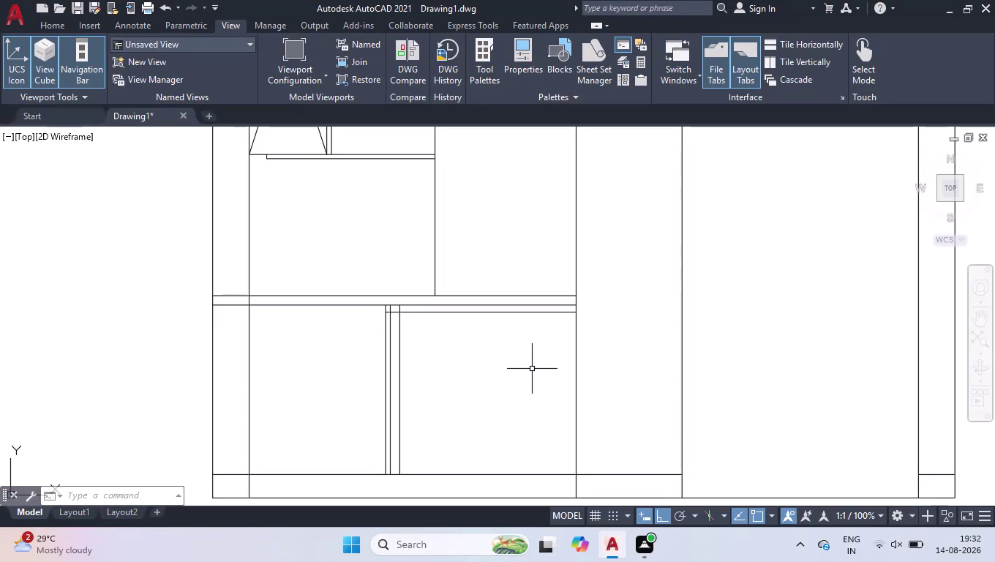
Draw a horizontal line from midway between the compartment's top and bottom edges to its right side.
key(l)
key(Return)
text(m2)
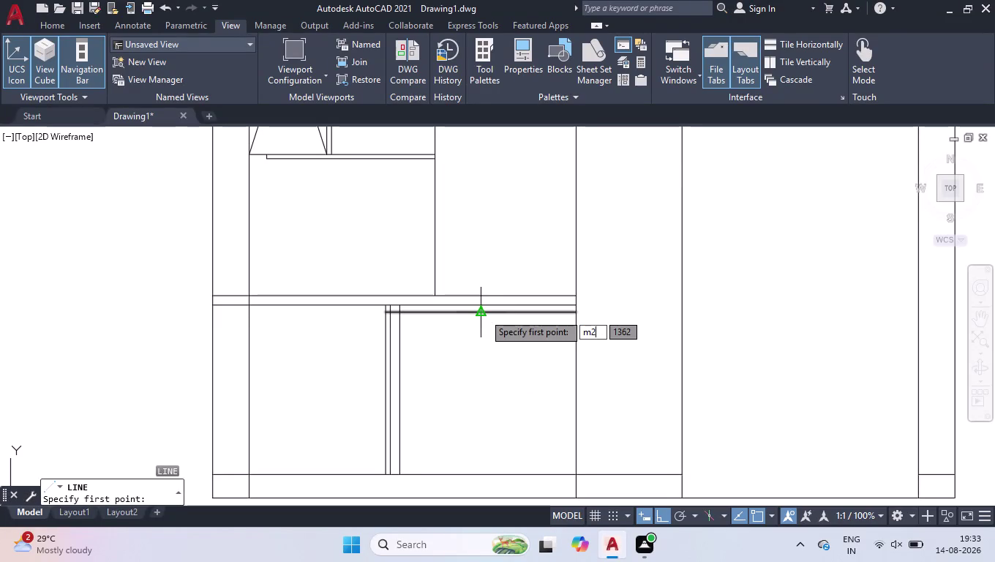
text(p)
key(Return)
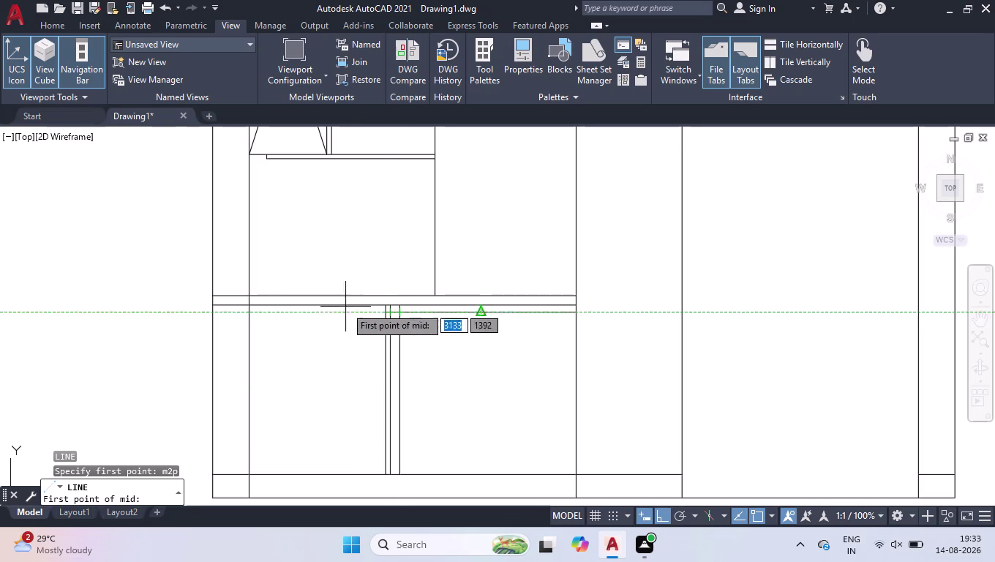
click(398, 305)
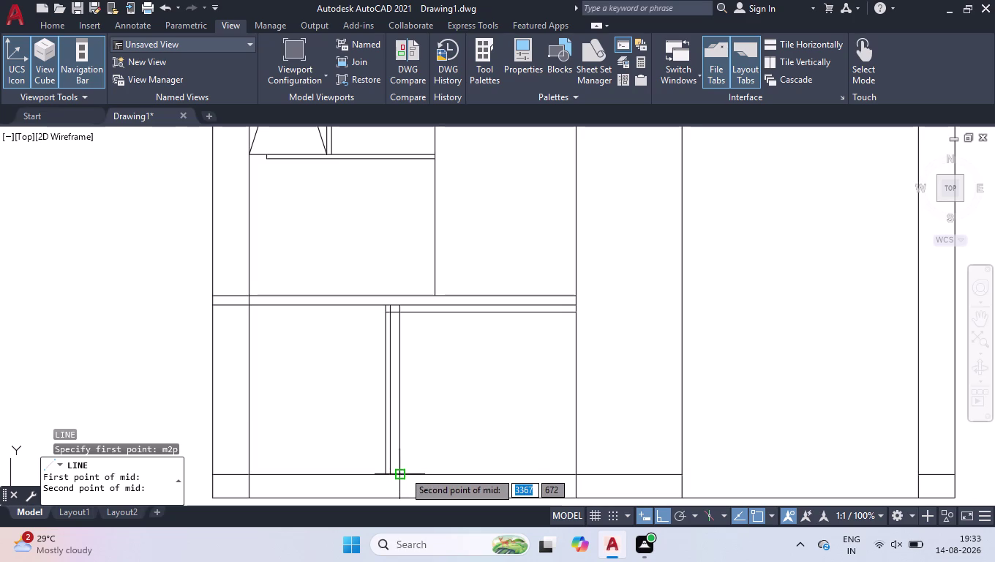
click(399, 470)
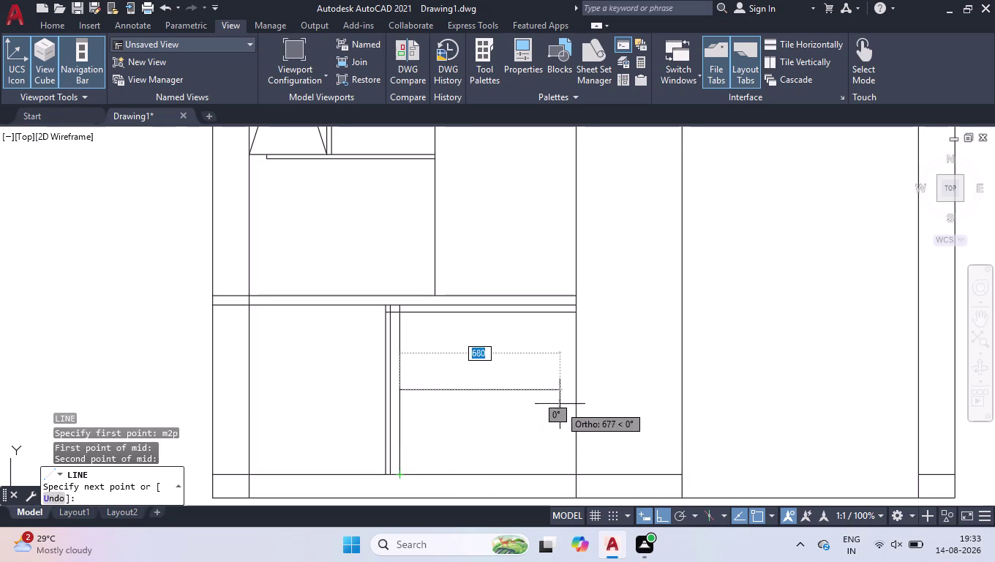
click(575, 388)
key(space)
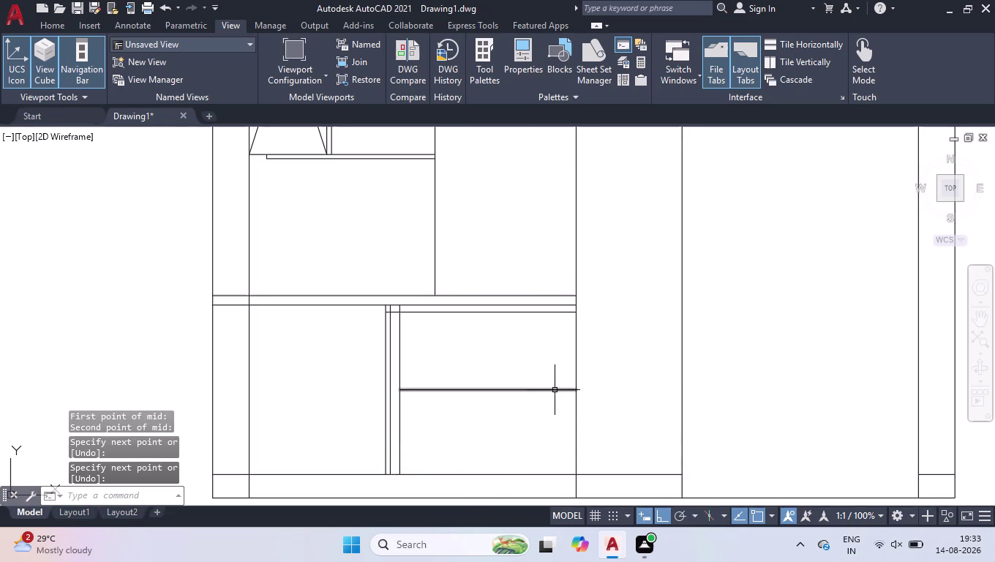
Offset the new shelf line 30 units downward.
text(off)
key(Return)
text(3)
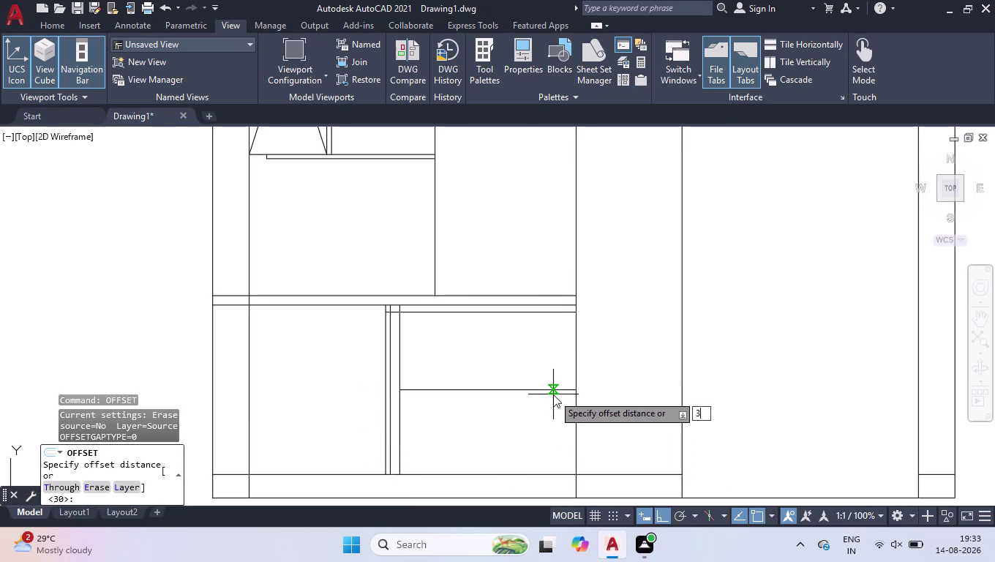
text(0)
key(Return)
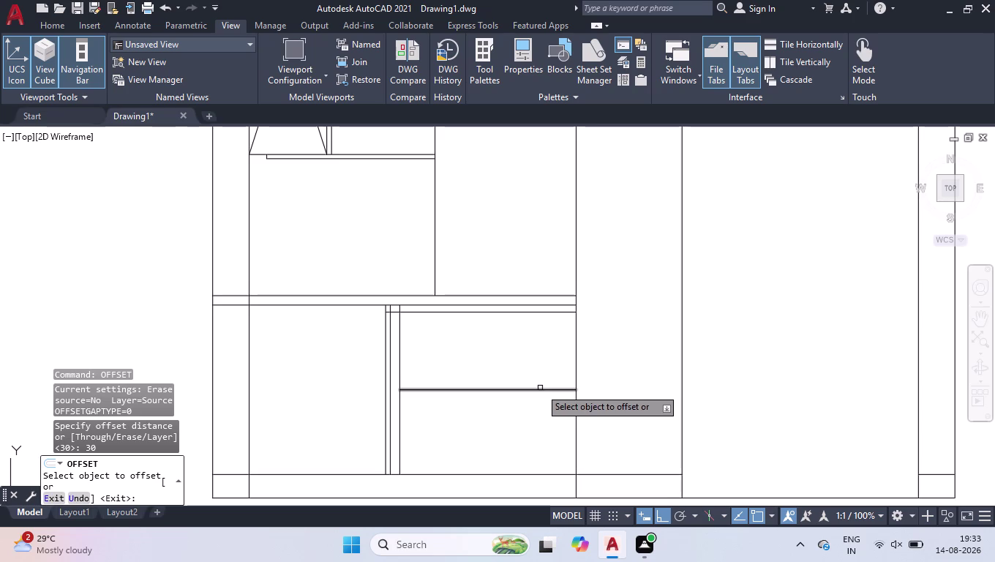
click(539, 388)
click(531, 414)
key(space)
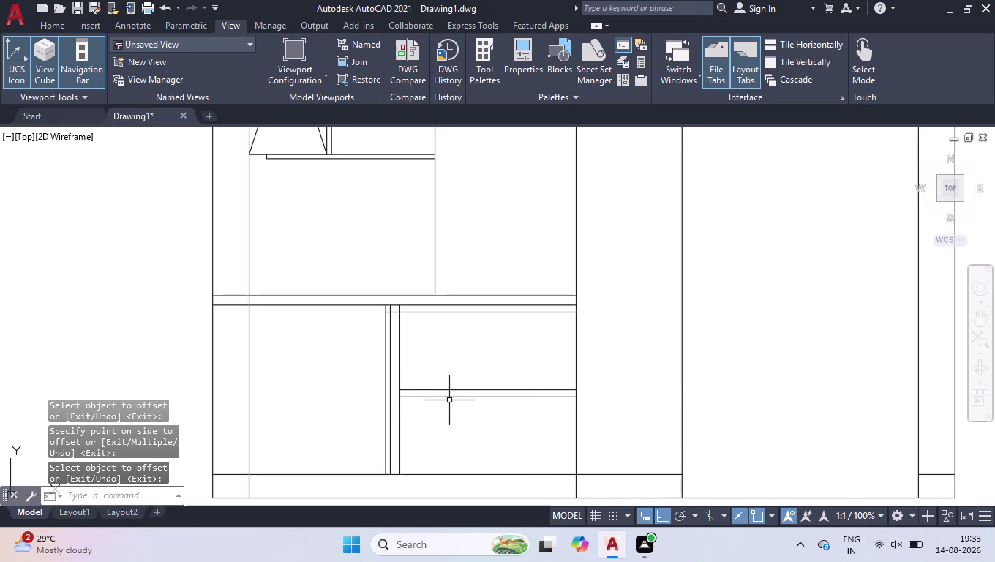
text(ex)
key(Return)
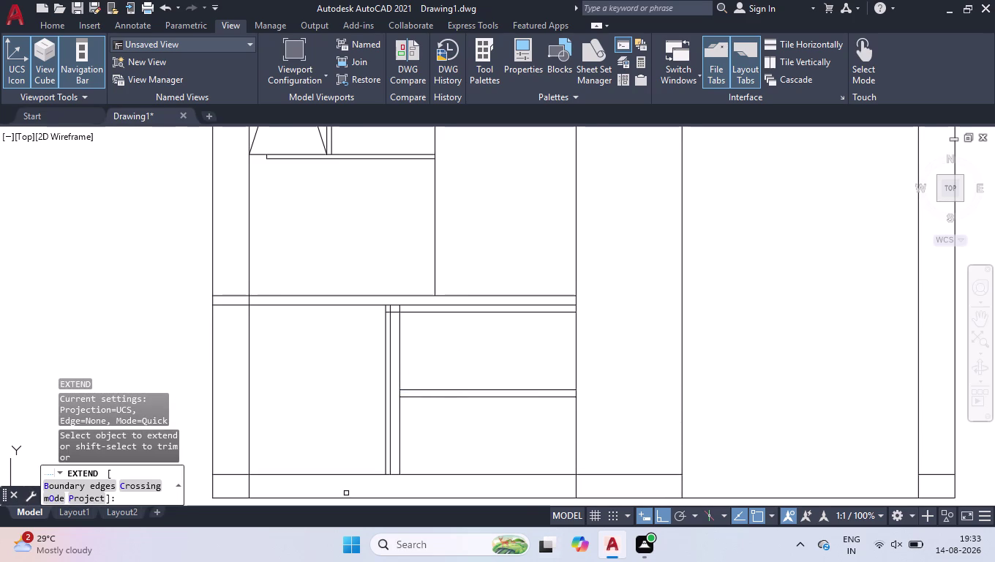
Extend both shelf-band lines to the frame using a fence.
scroll(up, 3)
click(400, 353)
click(382, 414)
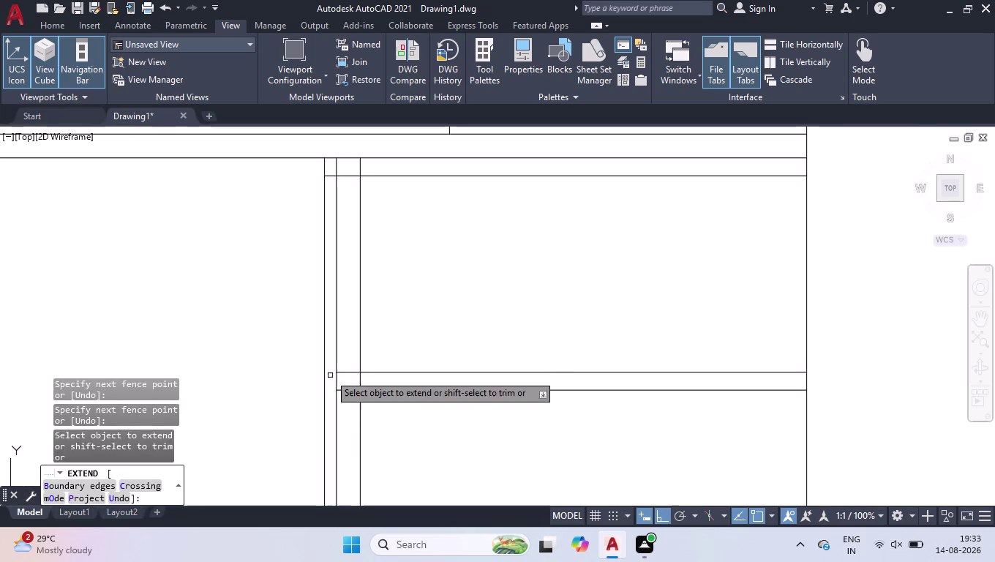
click(348, 352)
click(343, 399)
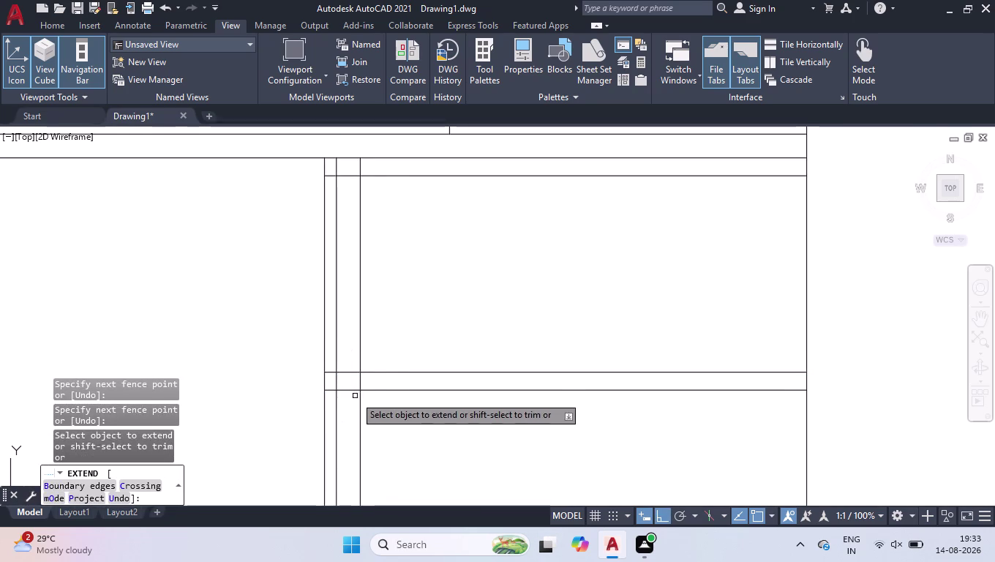
key(space)
Trim the vertical pieces above the frame top and inside the shelf band.
scroll(down, 3)
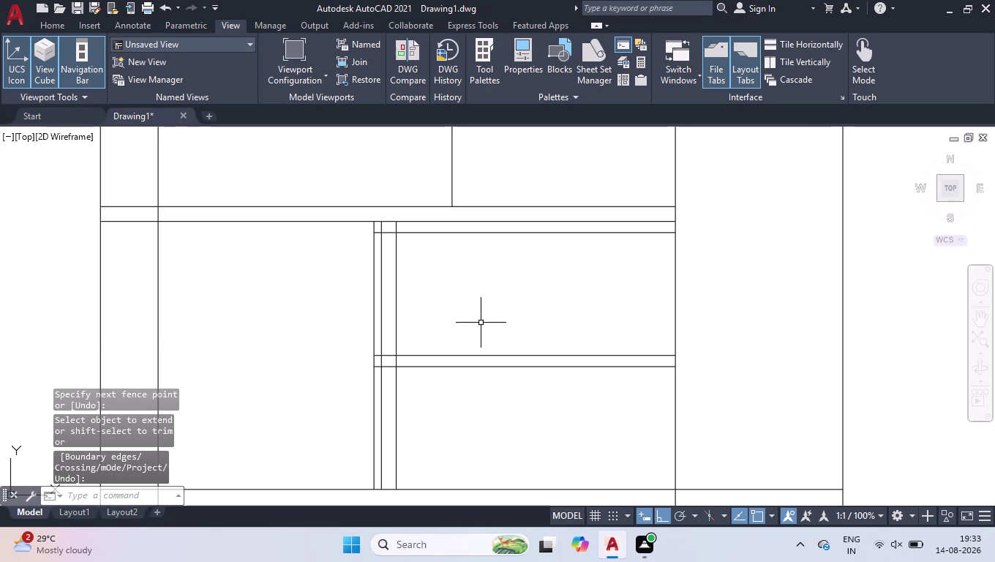
scroll(down, 3)
scroll(up, 3)
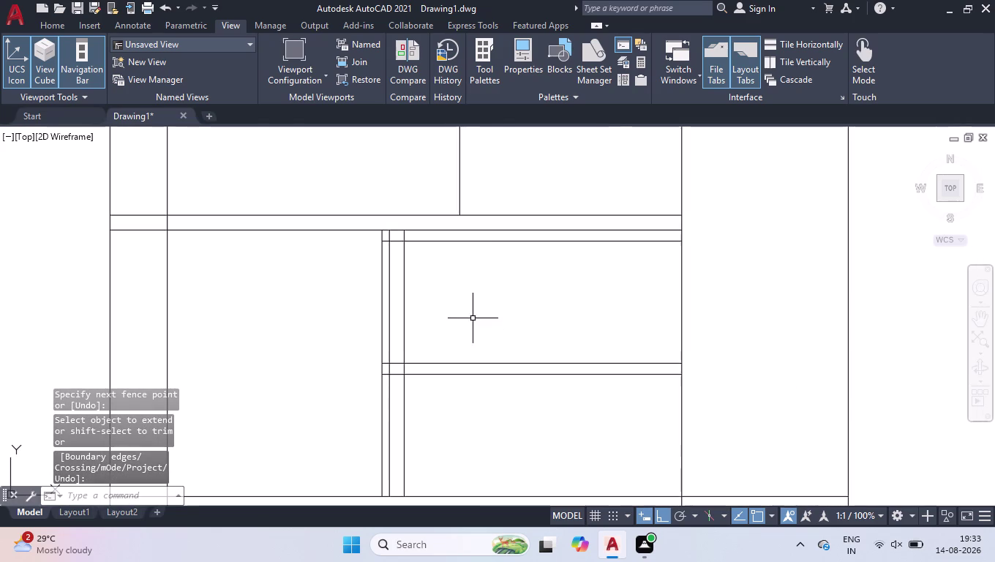
scroll(up, 3)
text(tr)
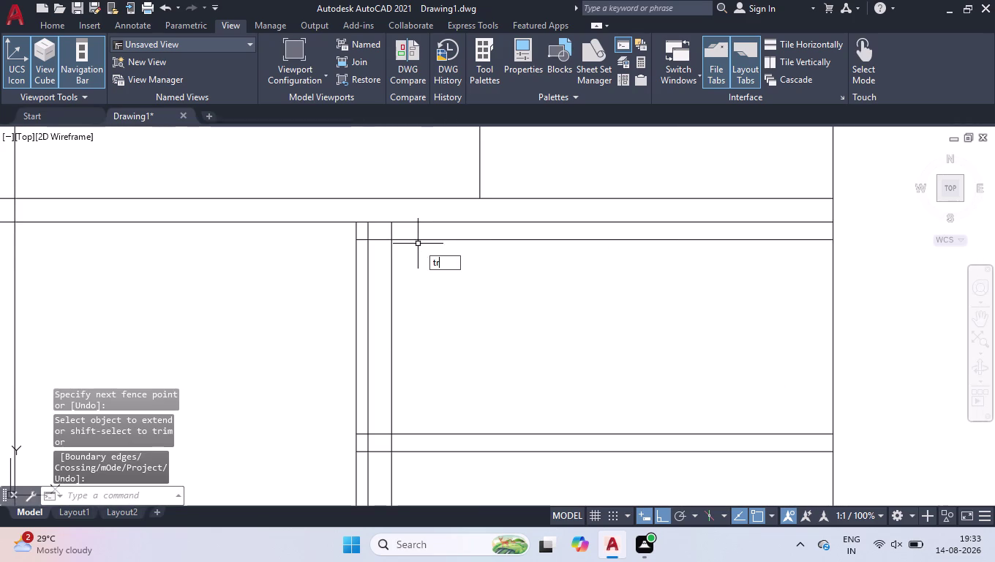
key(Return)
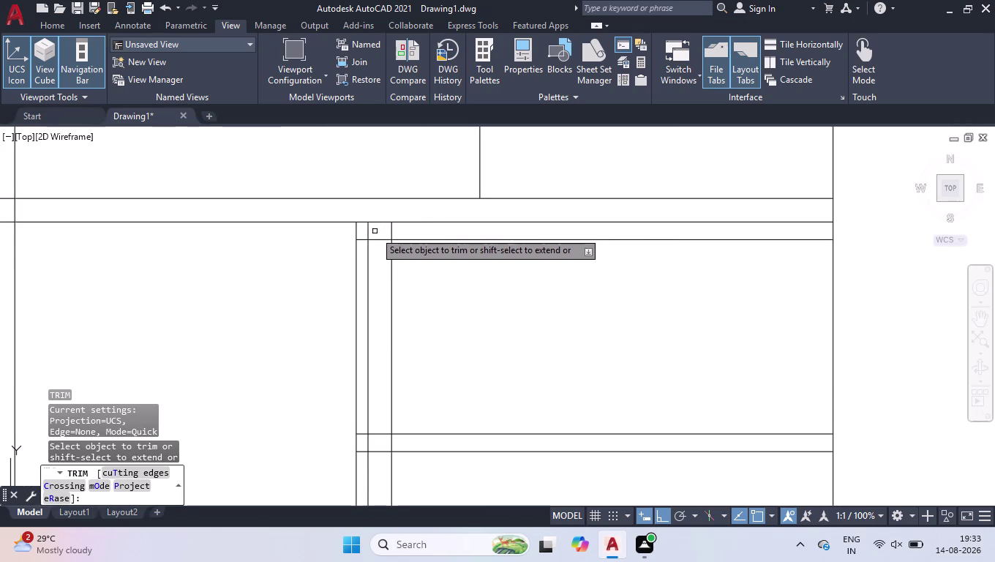
click(364, 229)
click(398, 230)
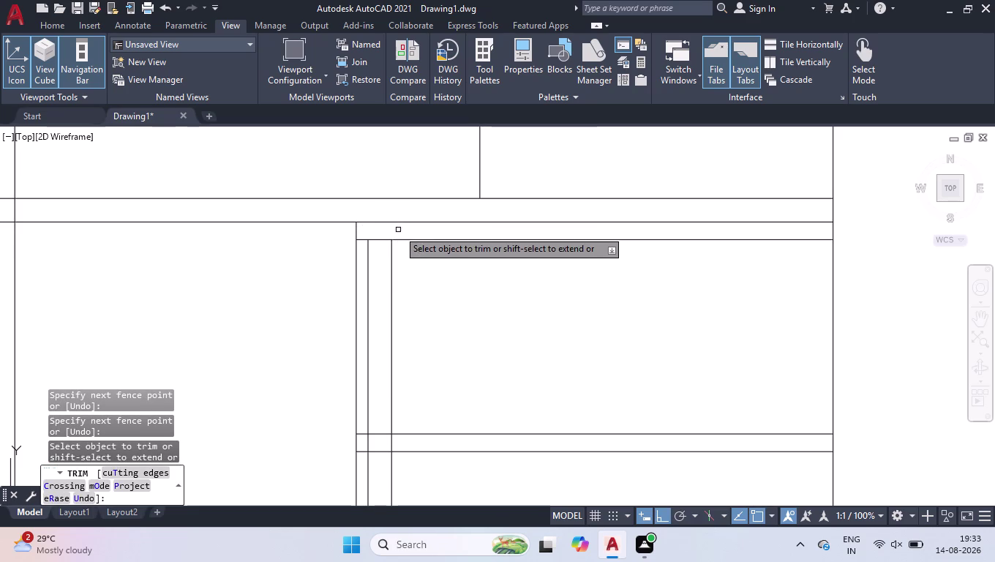
click(365, 444)
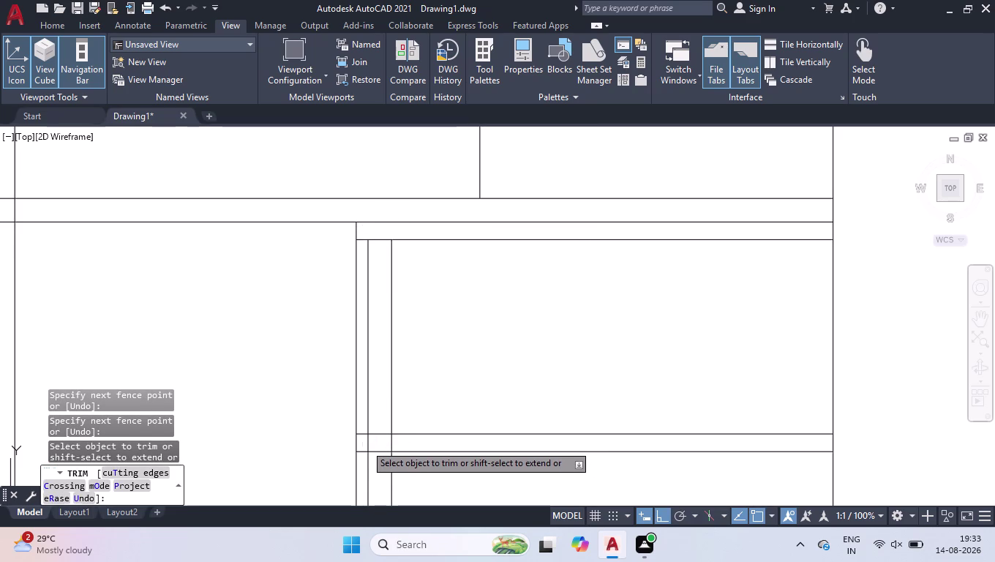
click(376, 444)
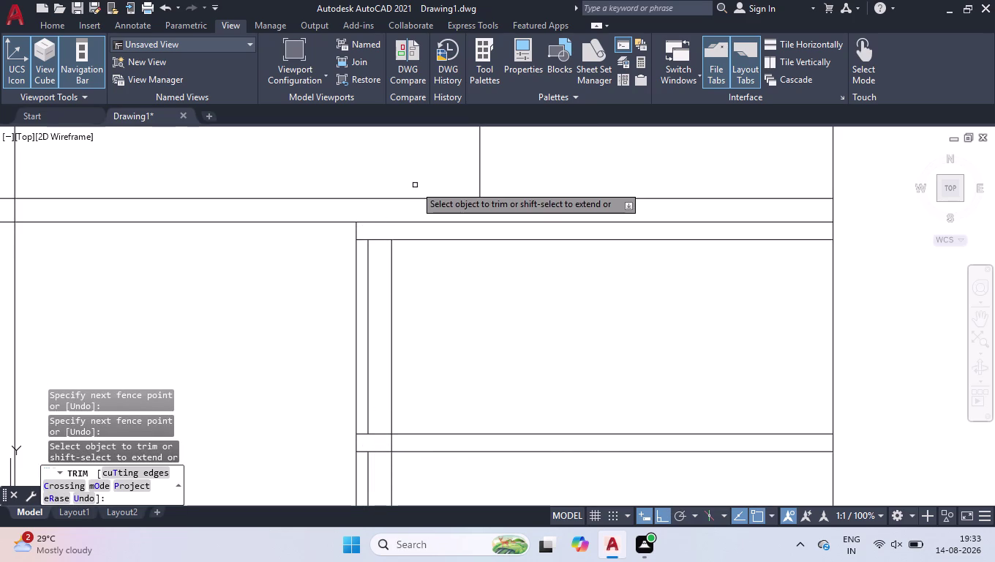
Trim the remaining short vertical pieces around the shelf band.
click(383, 423)
click(381, 469)
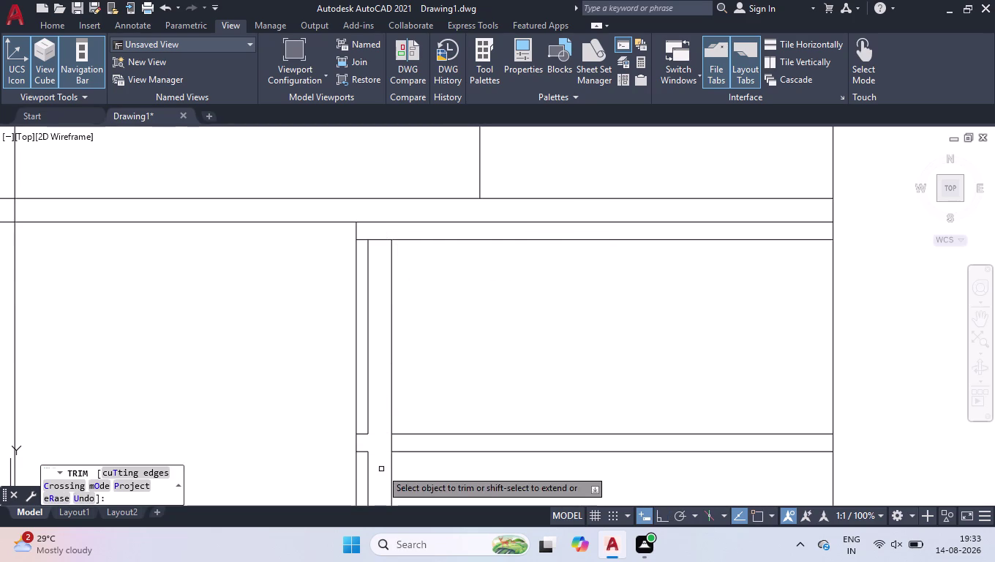
scroll(up, 3)
click(366, 421)
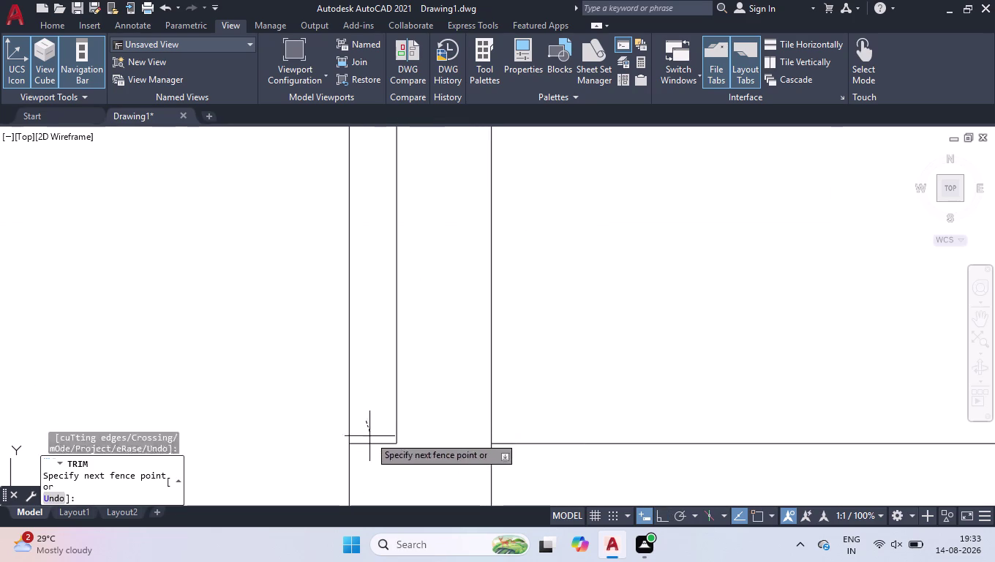
scroll(down, 3)
click(370, 495)
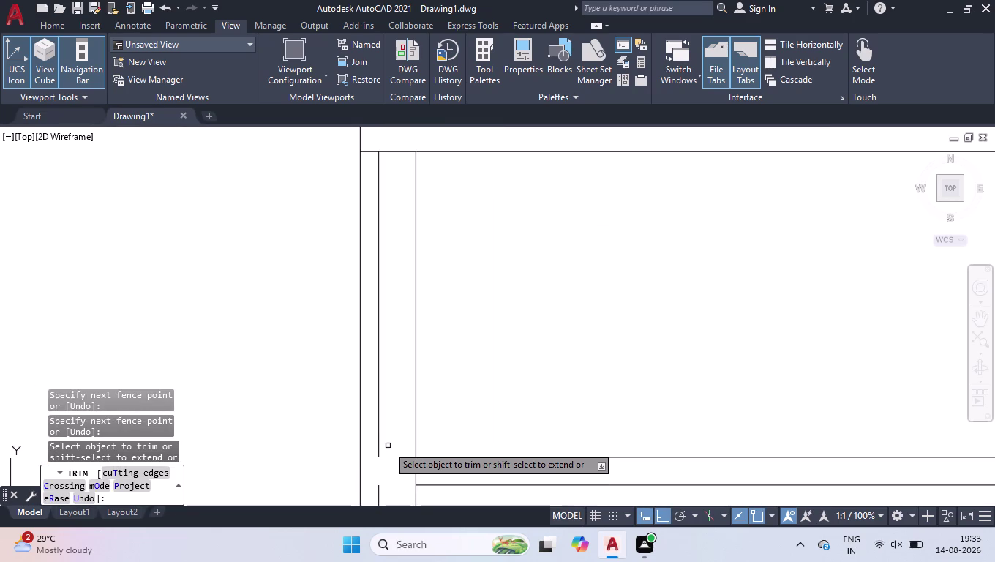
key(space)
Extend the short vertical line downward to its boundary.
text(ex)
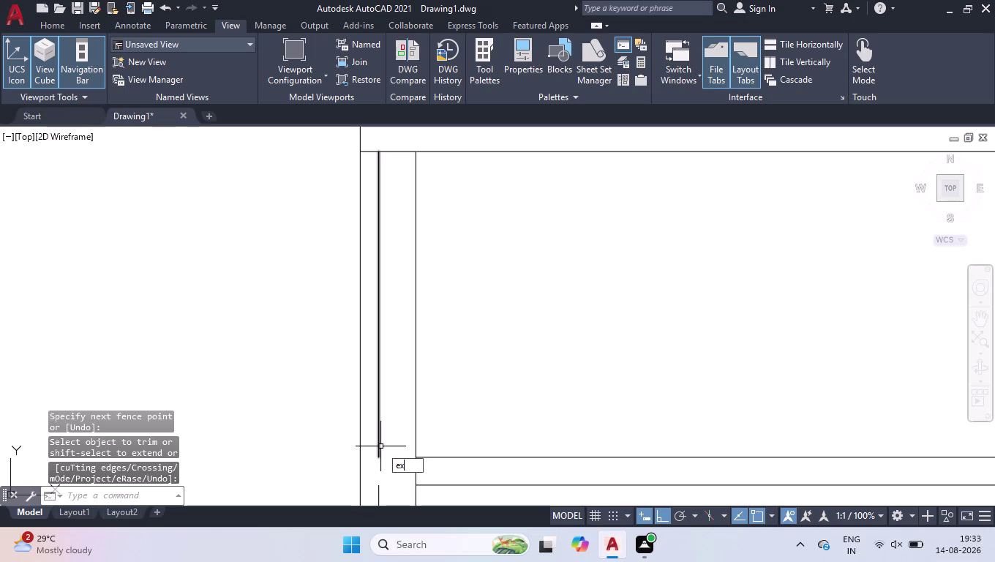
key(Return)
click(387, 436)
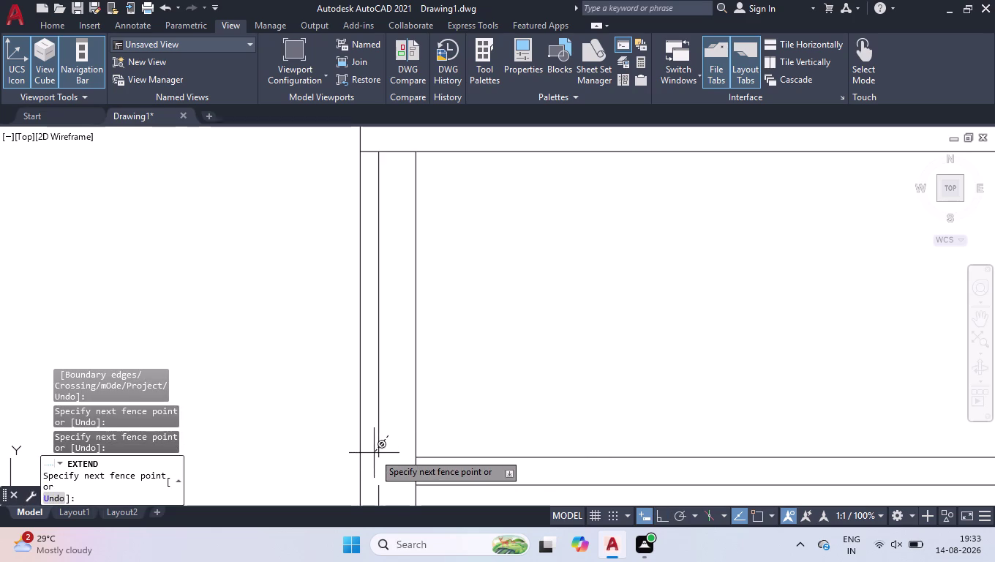
click(374, 453)
scroll(down, 3)
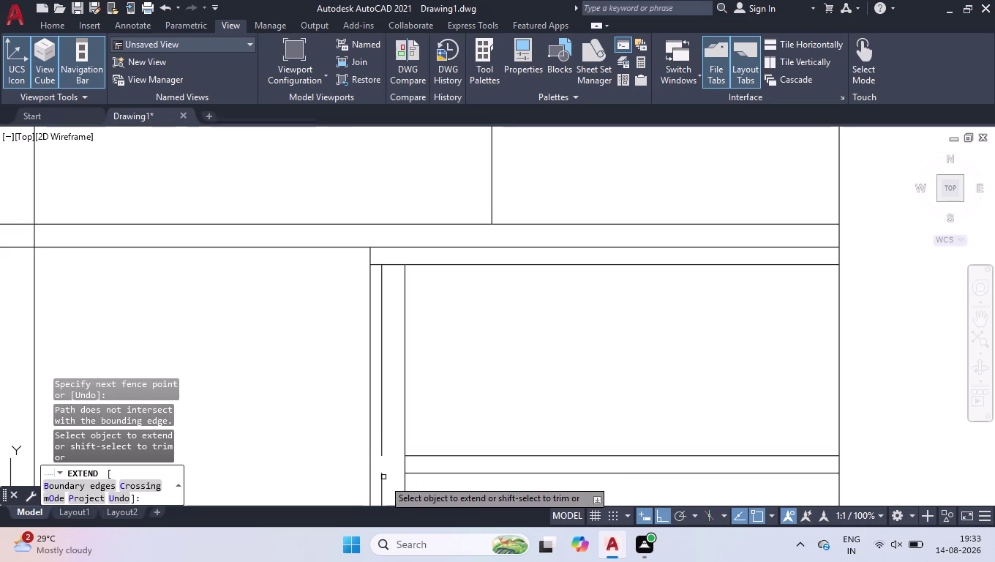
click(383, 480)
key(space)
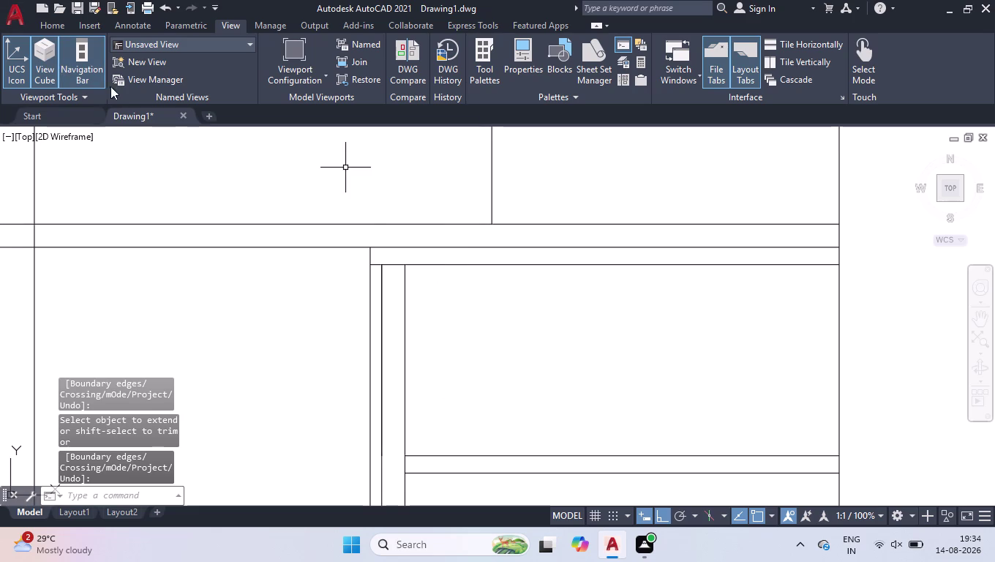
click(61, 27)
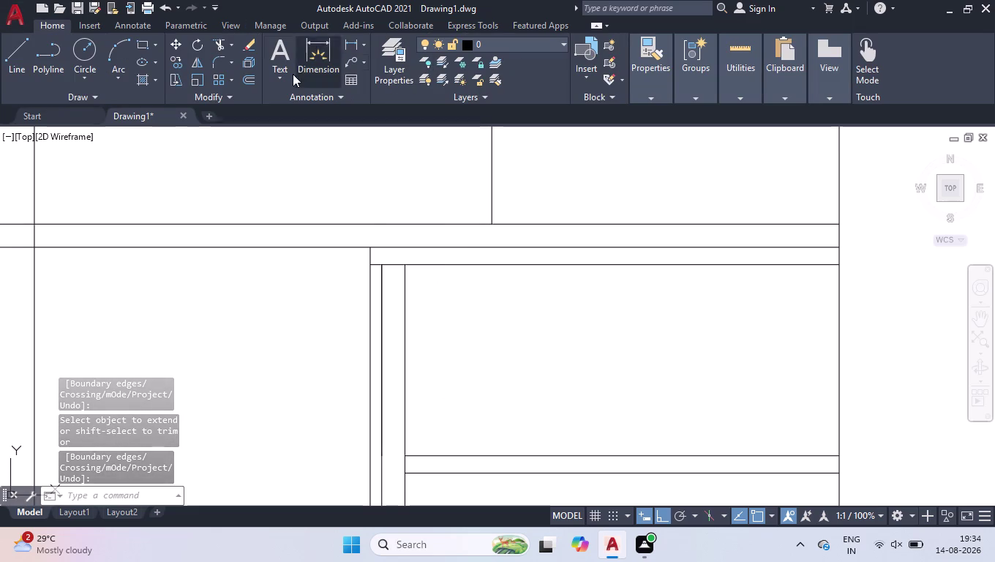
Hatch both lower shelf strips with SOLID pattern in purple 100,33,101.
click(143, 80)
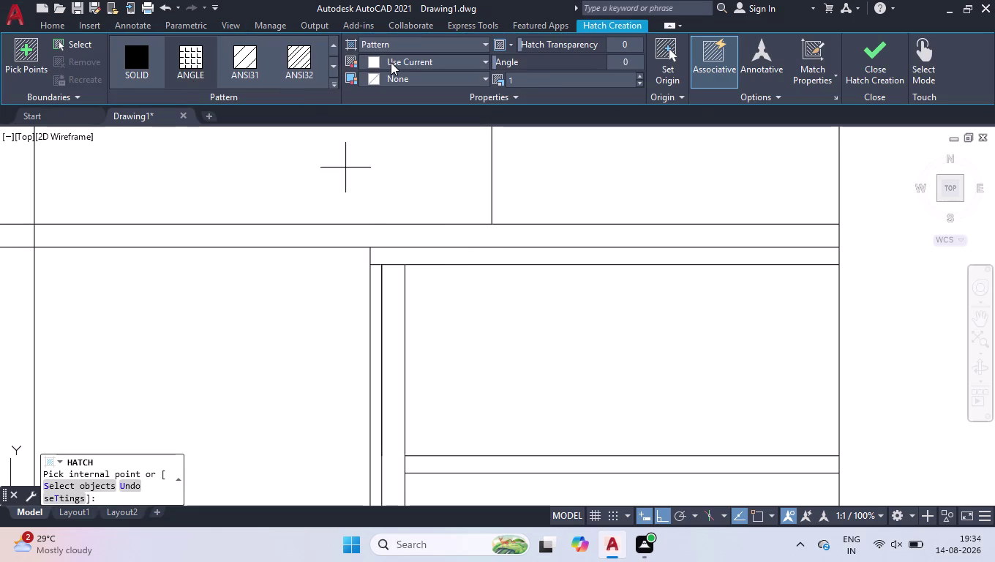
click(390, 62)
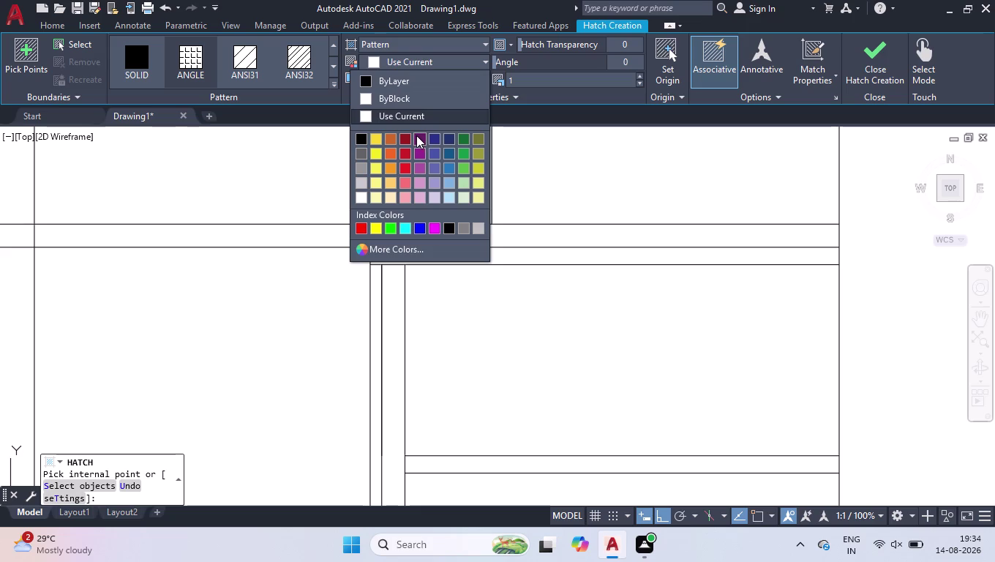
click(417, 137)
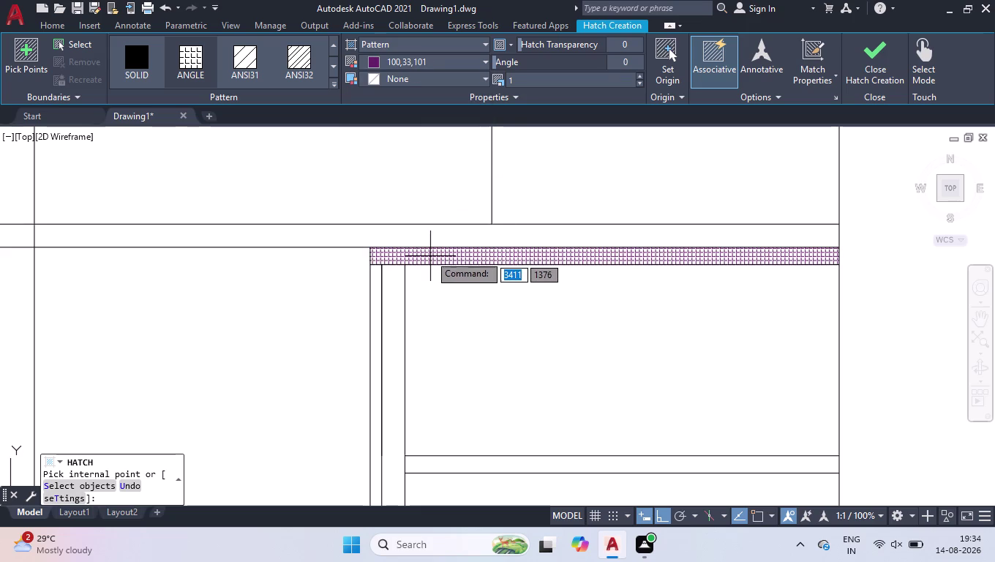
click(150, 78)
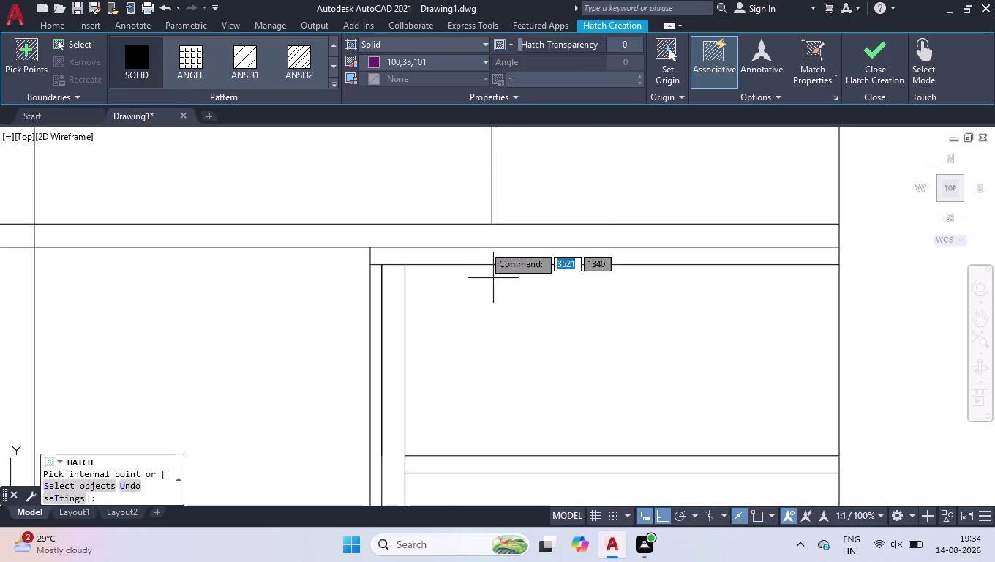
click(460, 253)
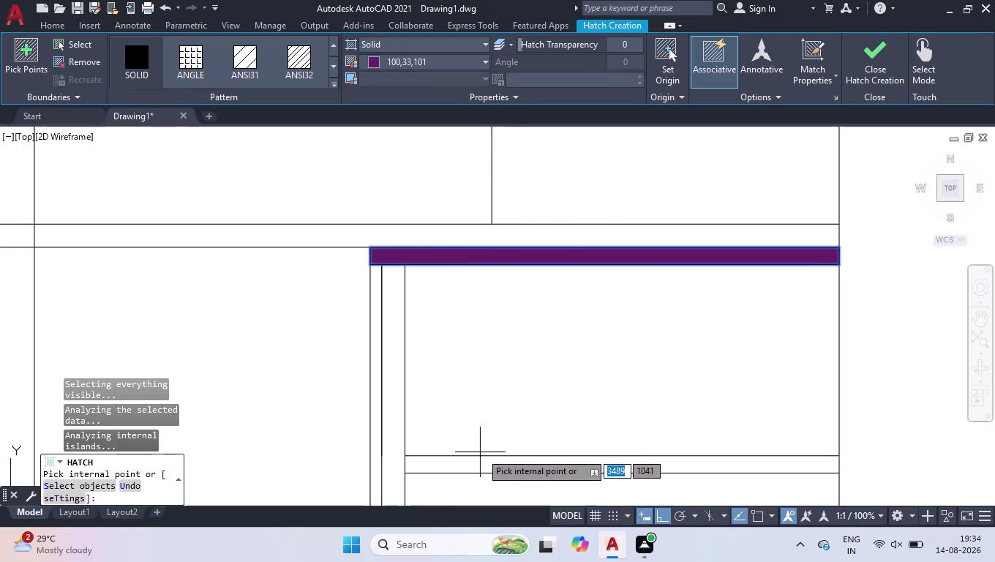
click(539, 460)
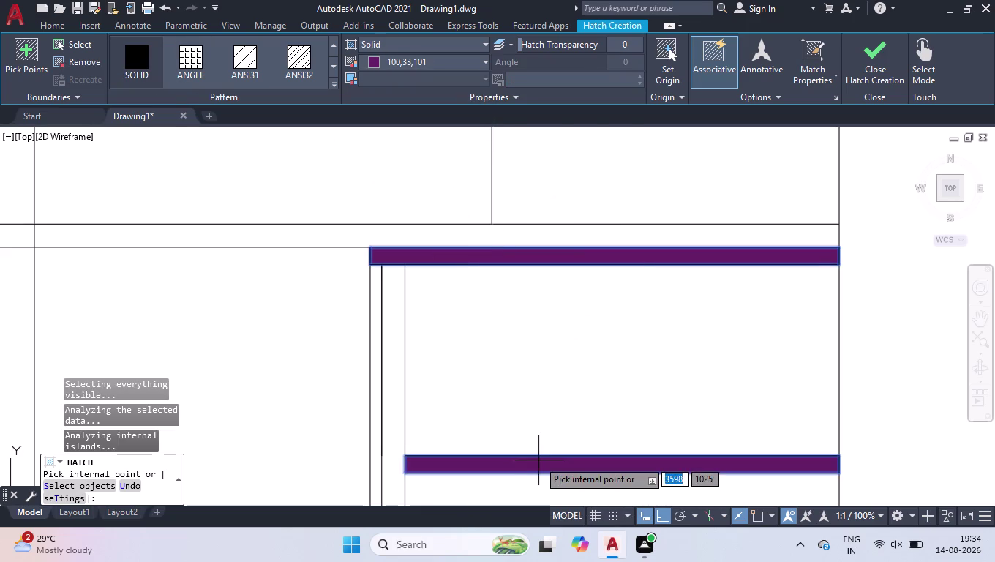
key(Return)
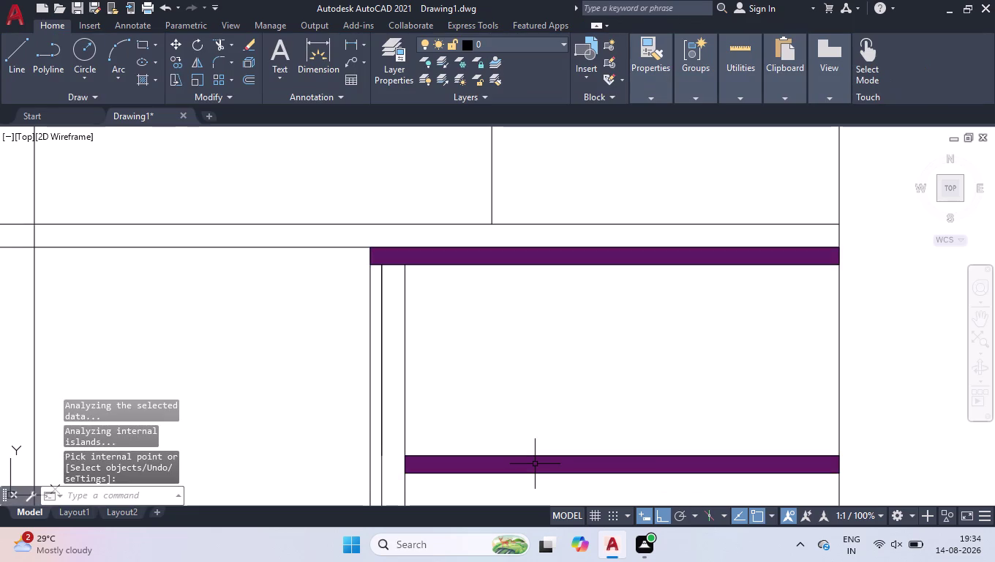
scroll(down, 3)
scroll(down, 3)
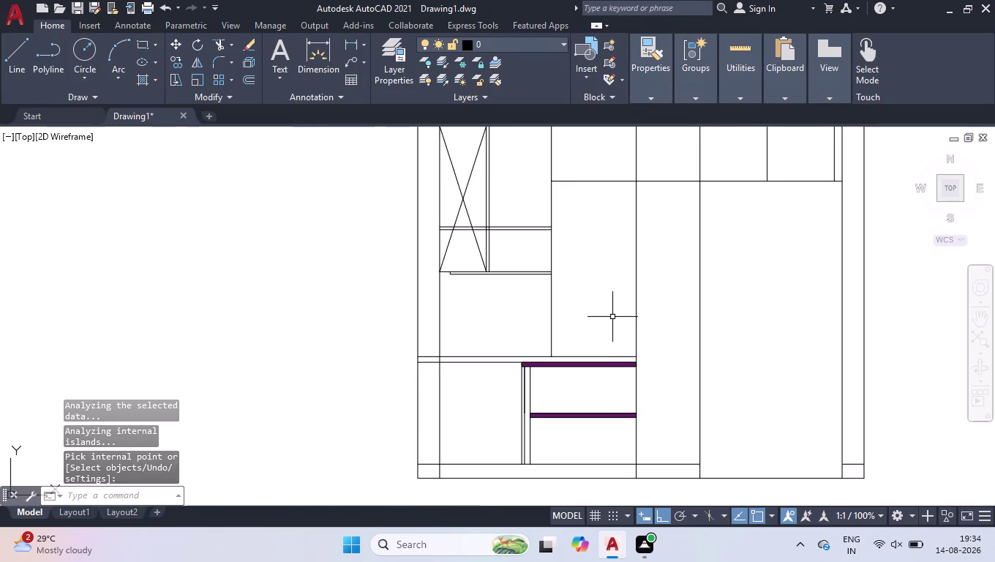
scroll(down, 3)
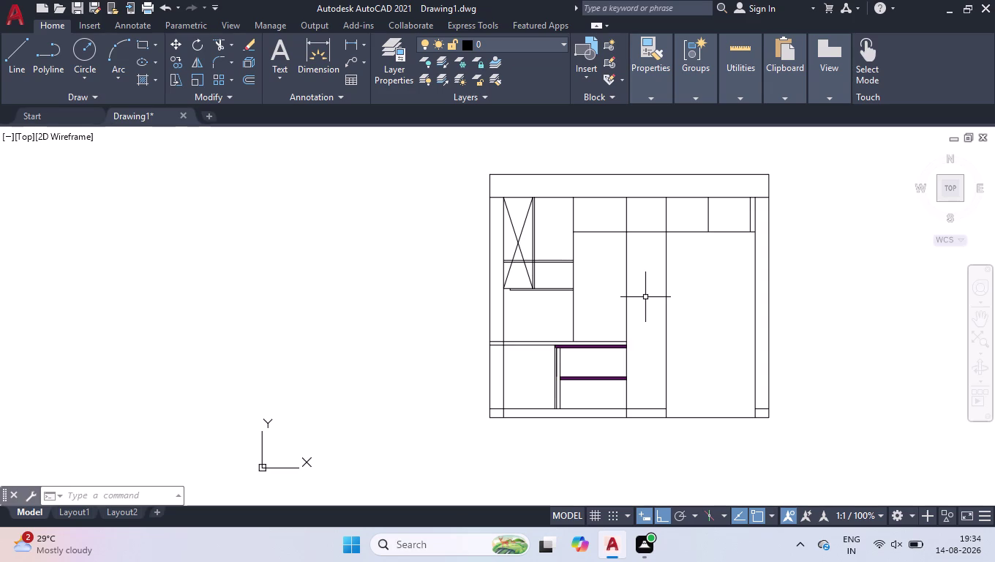
scroll(down, 3)
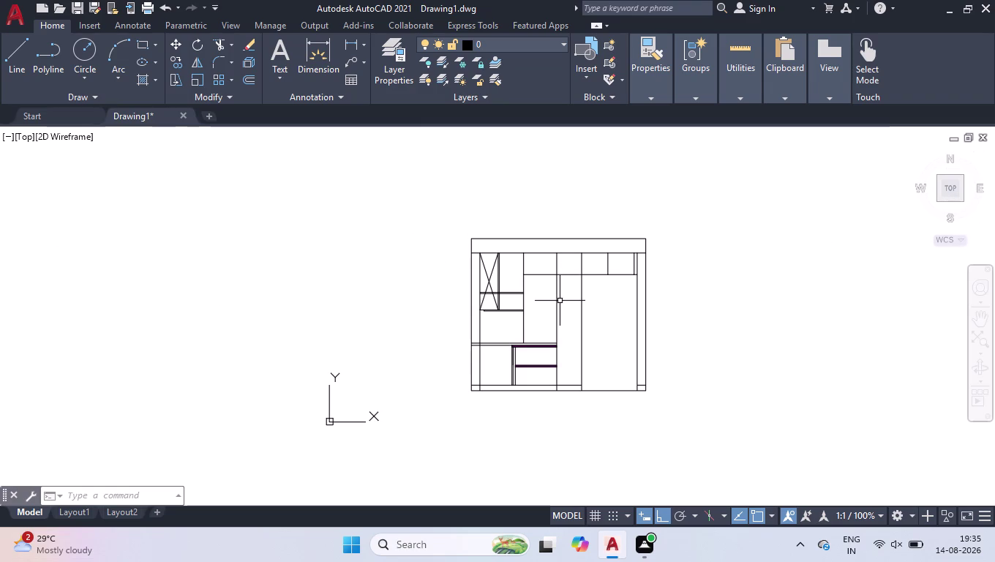
Hatch the thin strip under the X panel solid yellow 248,215,49.
scroll(up, 3)
scroll(up, 3)
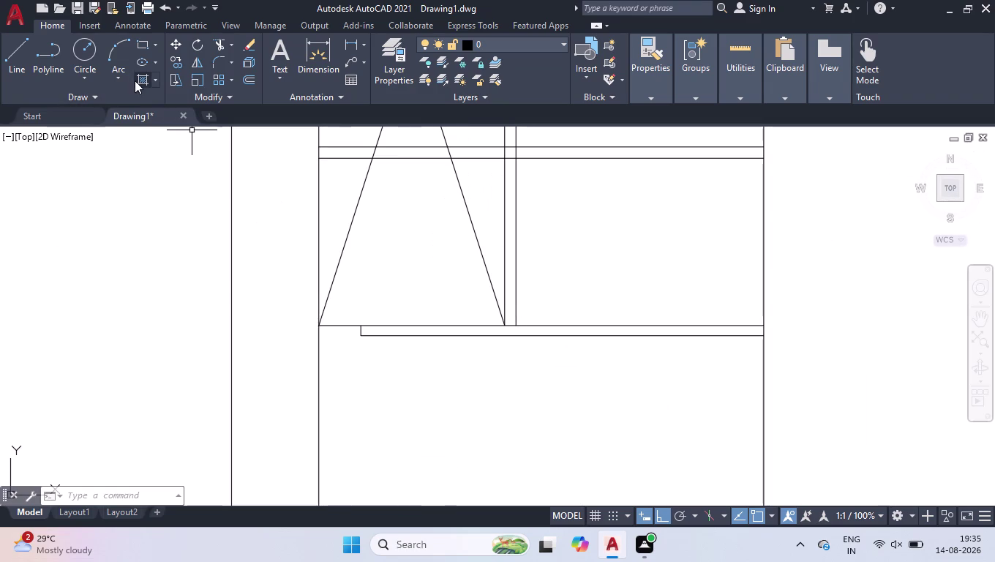
click(136, 79)
click(412, 61)
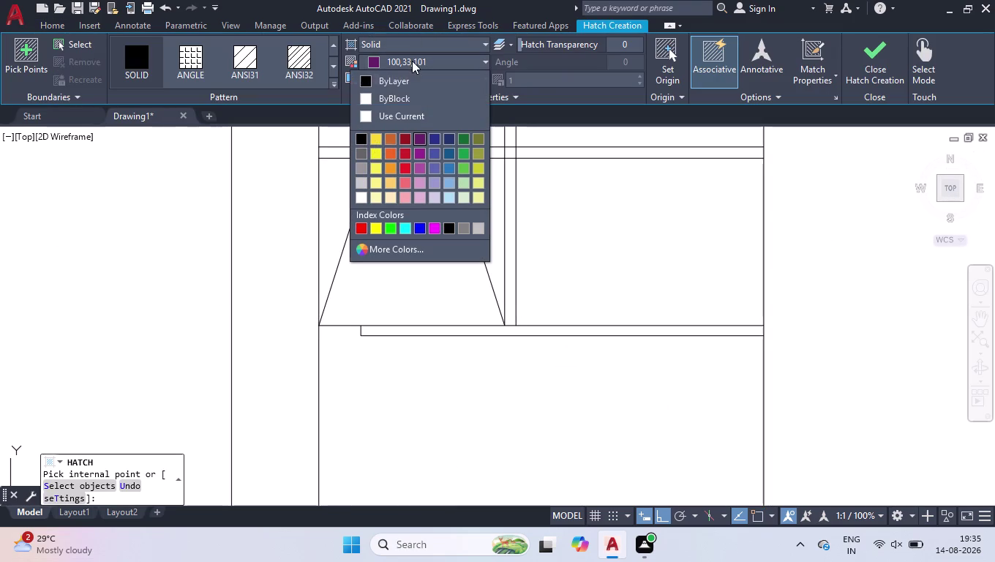
click(380, 142)
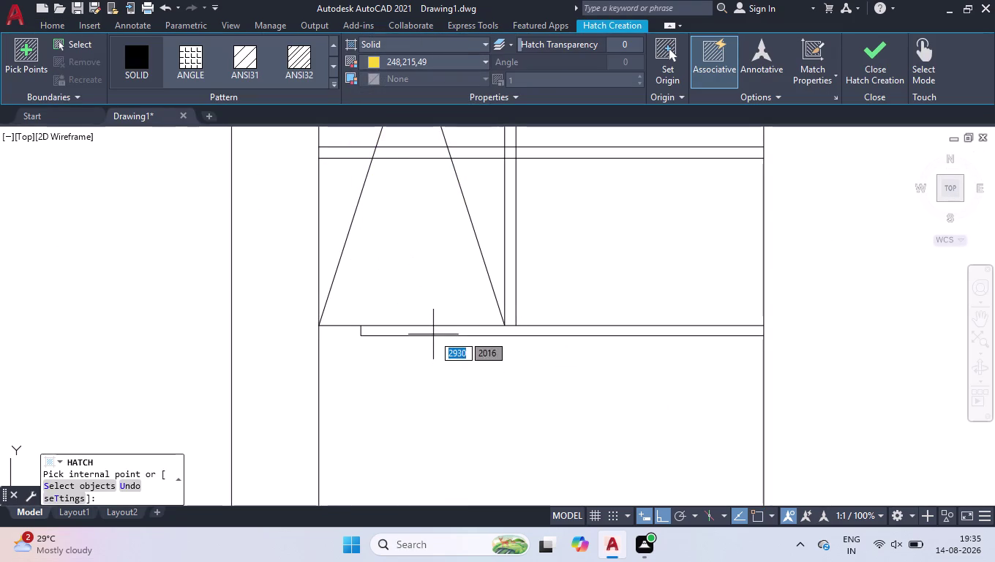
click(433, 334)
key(Return)
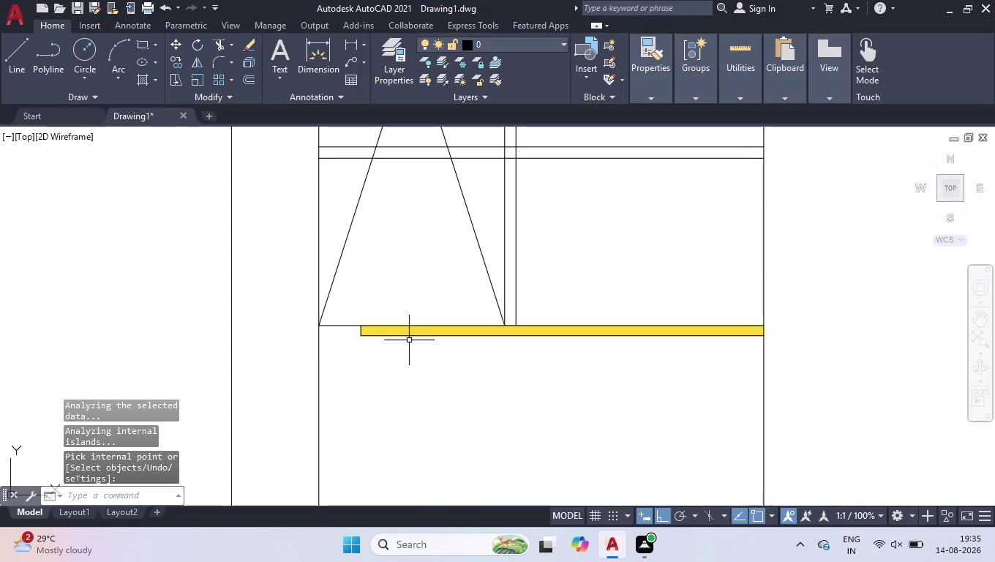
scroll(down, 3)
scroll(down, 3)
scroll(down, 3)
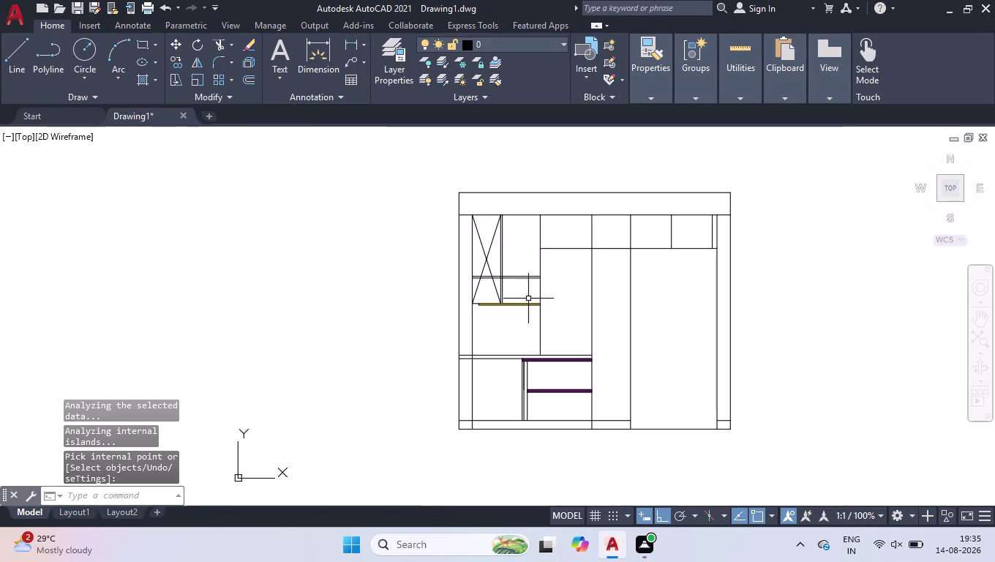
scroll(up, 3)
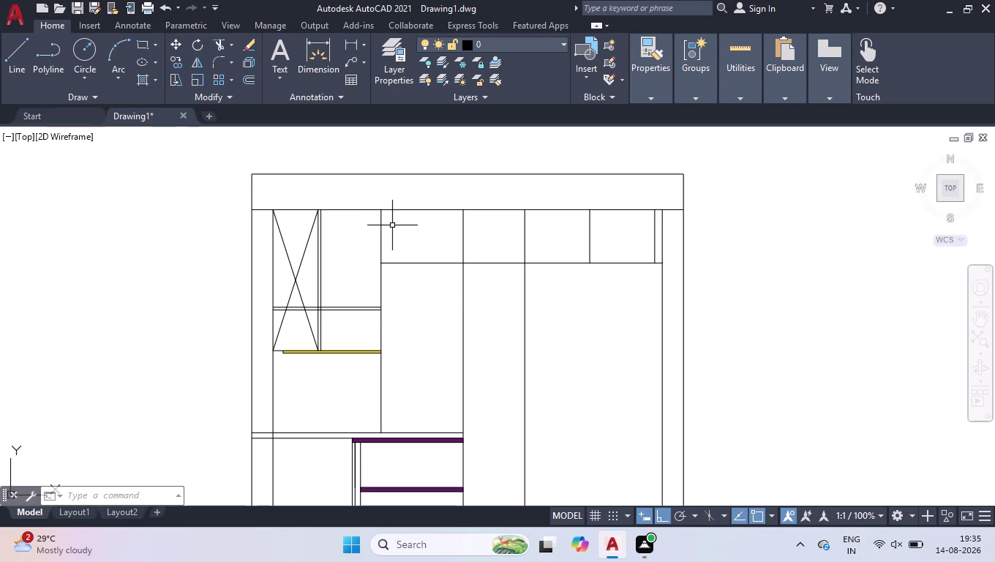
Fence-trim the upper line's overhang at the top-left frame junction.
text(tr)
key(Return)
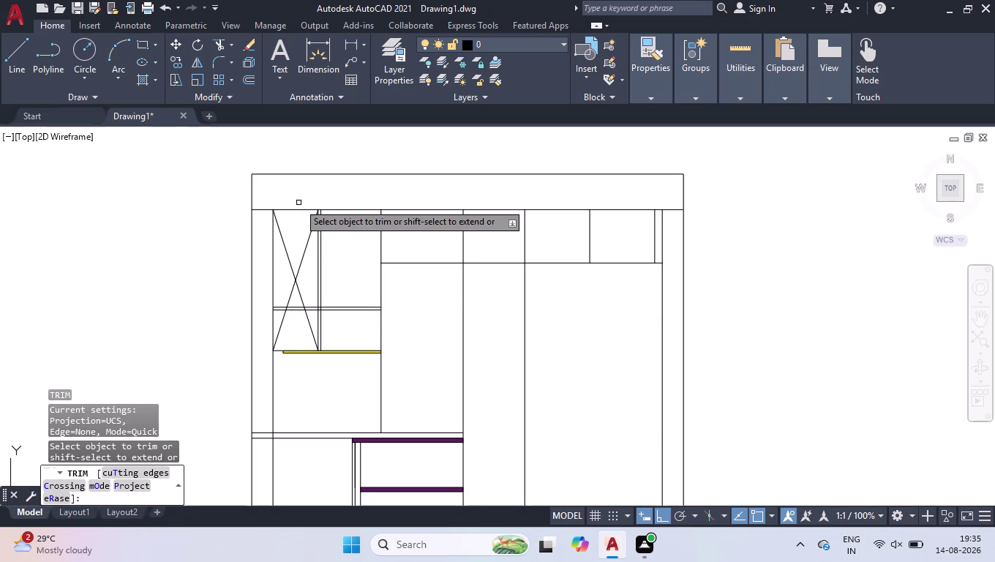
click(264, 198)
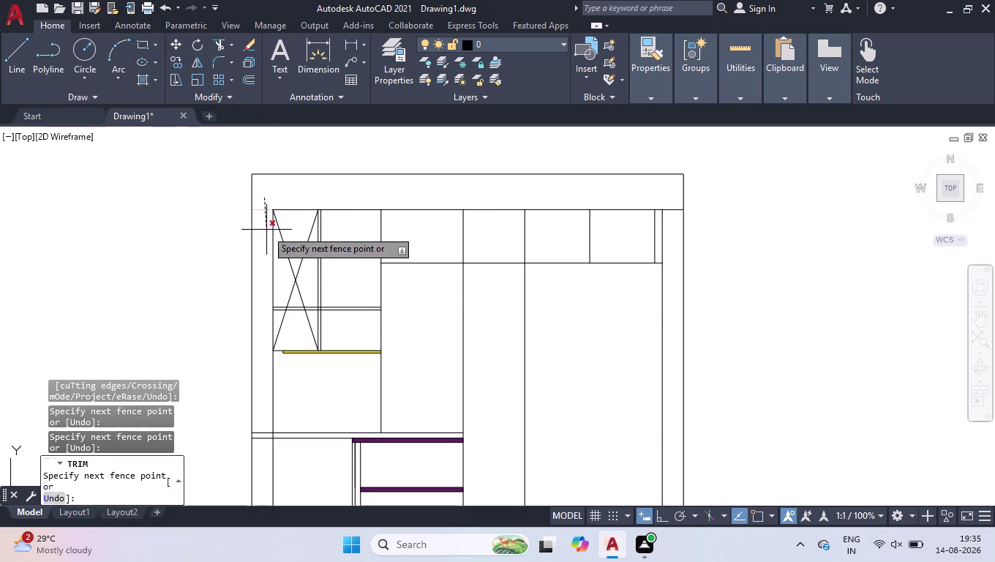
click(266, 230)
key(space)
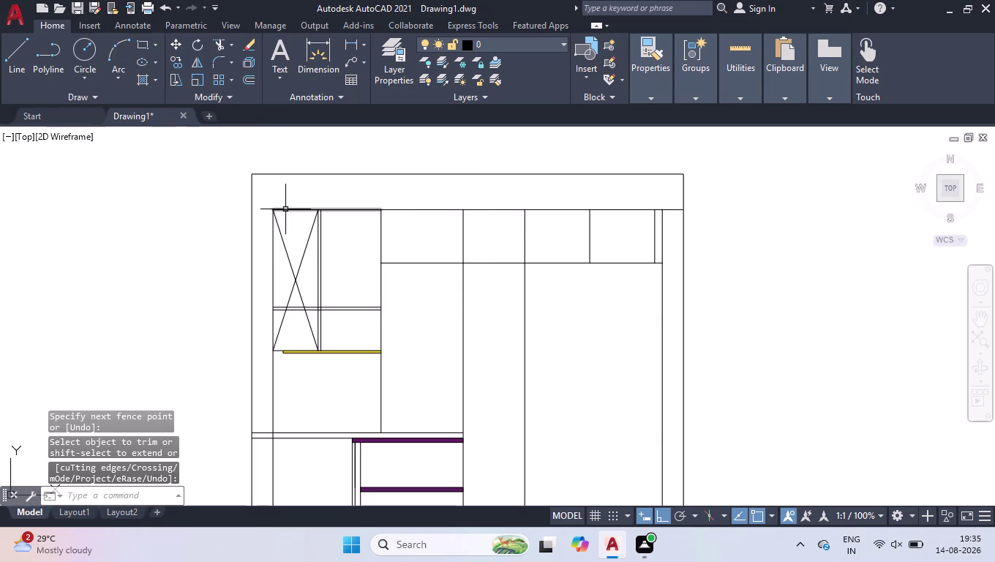
click(285, 209)
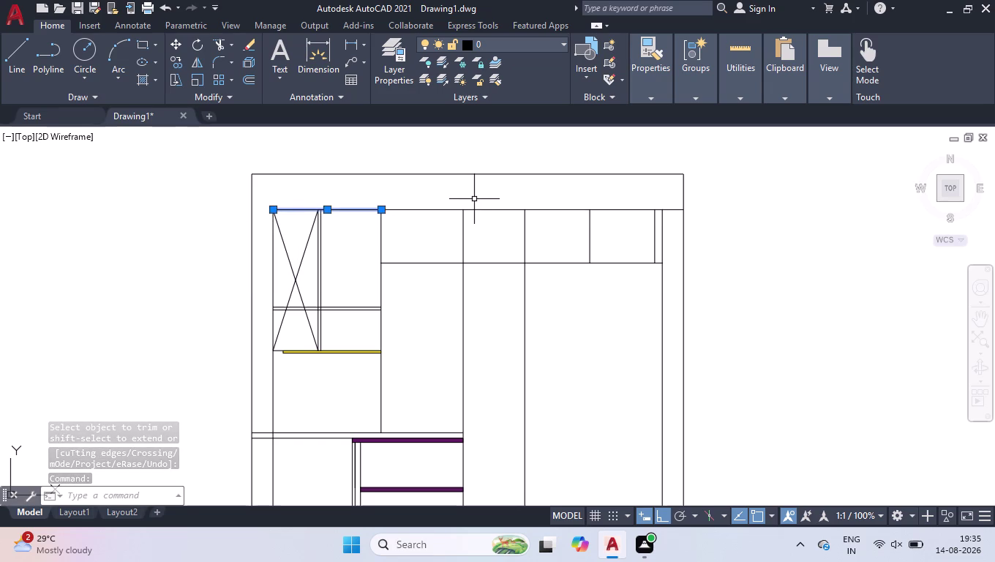
click(663, 196)
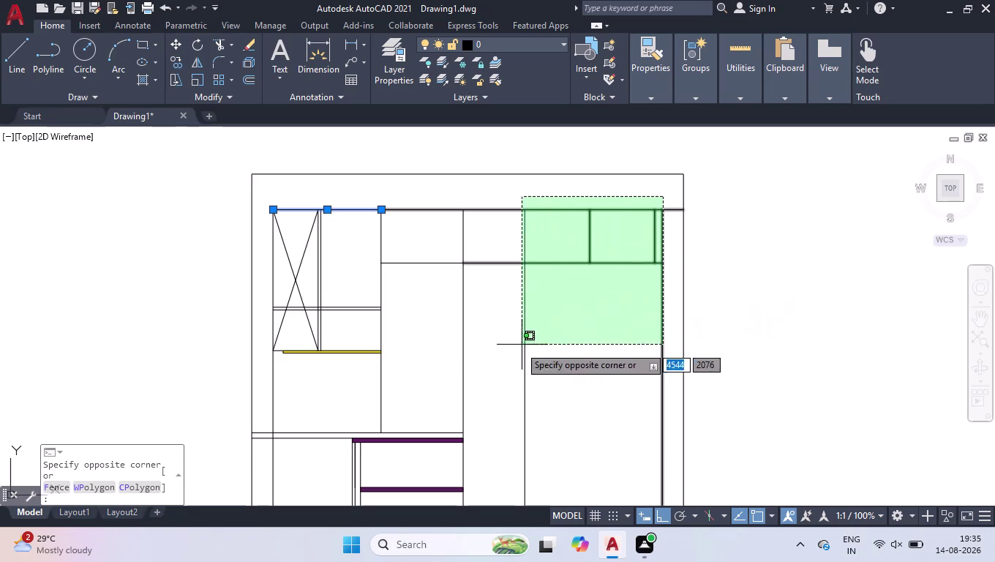
Select the upper-right compartment lines, crossed panel lines and lines near the yellow strip.
click(395, 394)
click(404, 309)
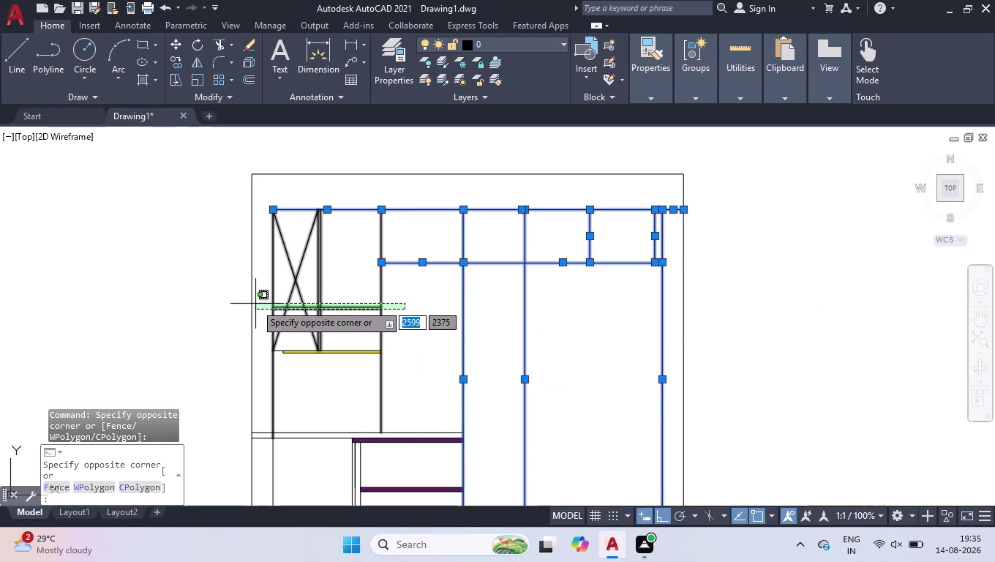
click(261, 305)
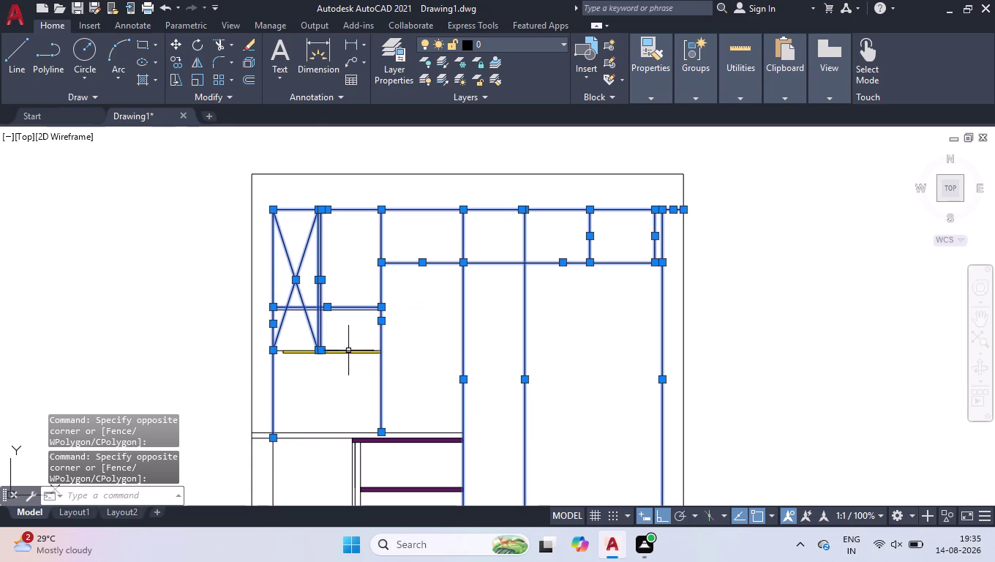
scroll(up, 3)
click(348, 332)
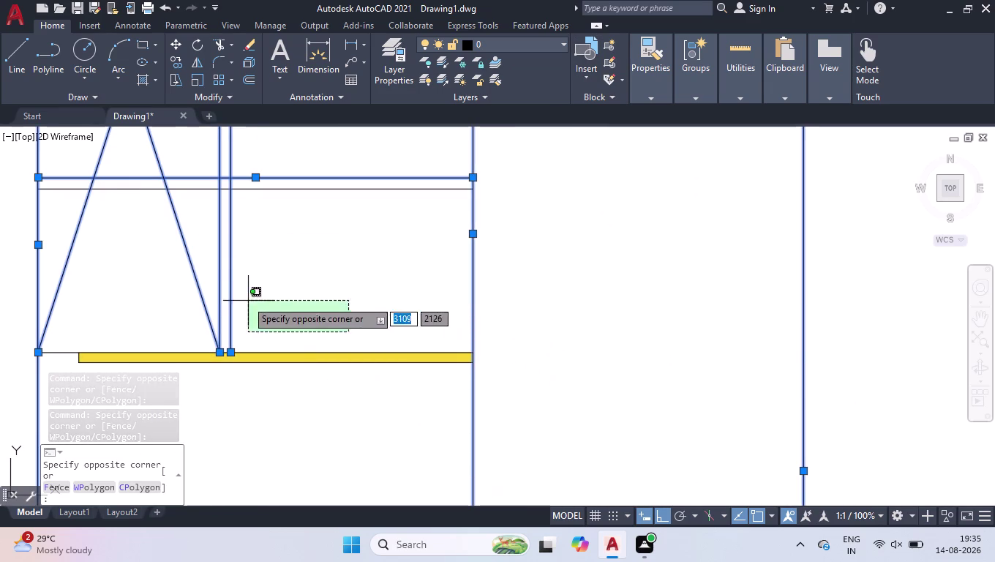
click(140, 274)
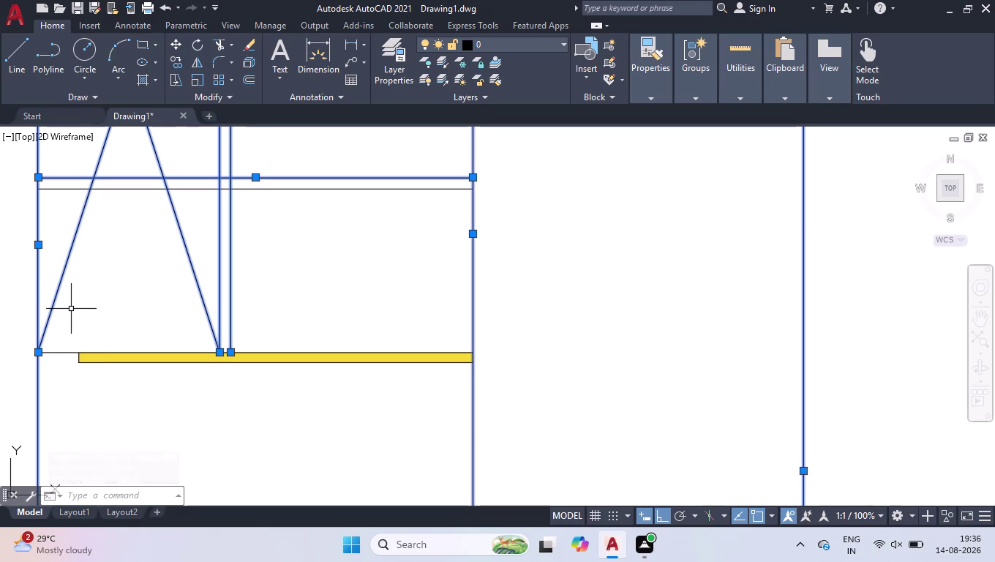
click(60, 342)
click(56, 373)
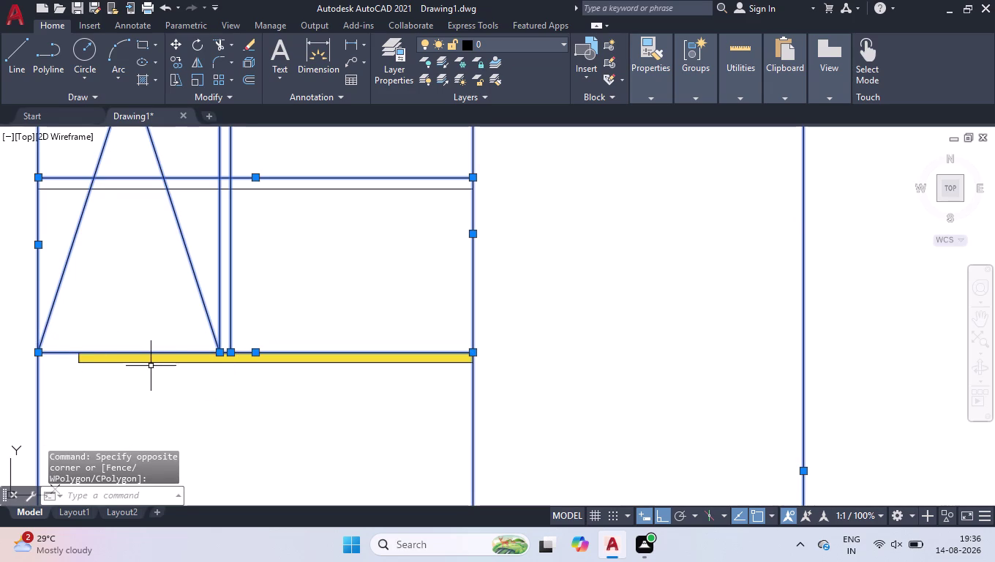
click(149, 361)
scroll(up, 3)
scroll(up, 3)
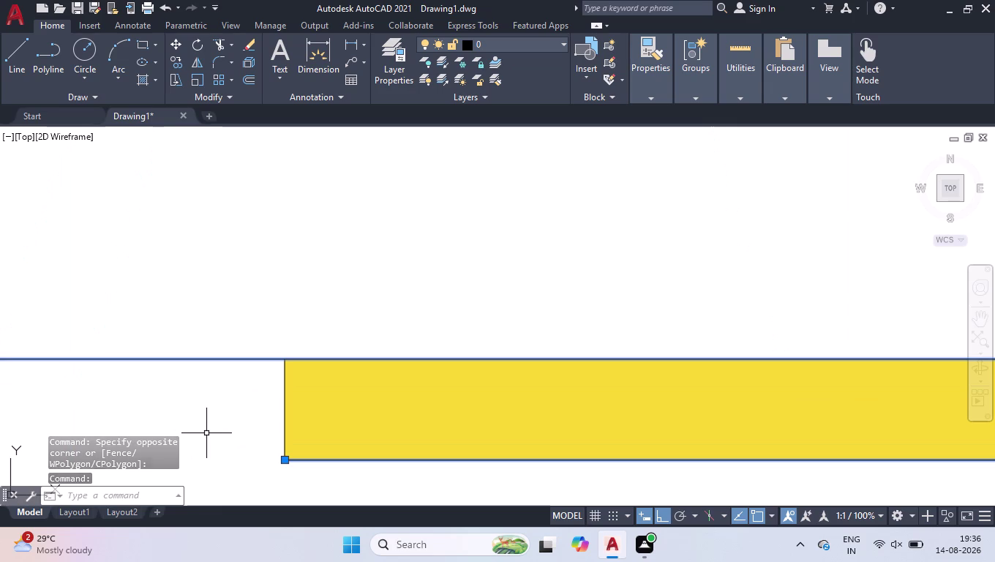
scroll(up, 3)
Add the yellow strip's left and right end lines to the selection.
click(262, 413)
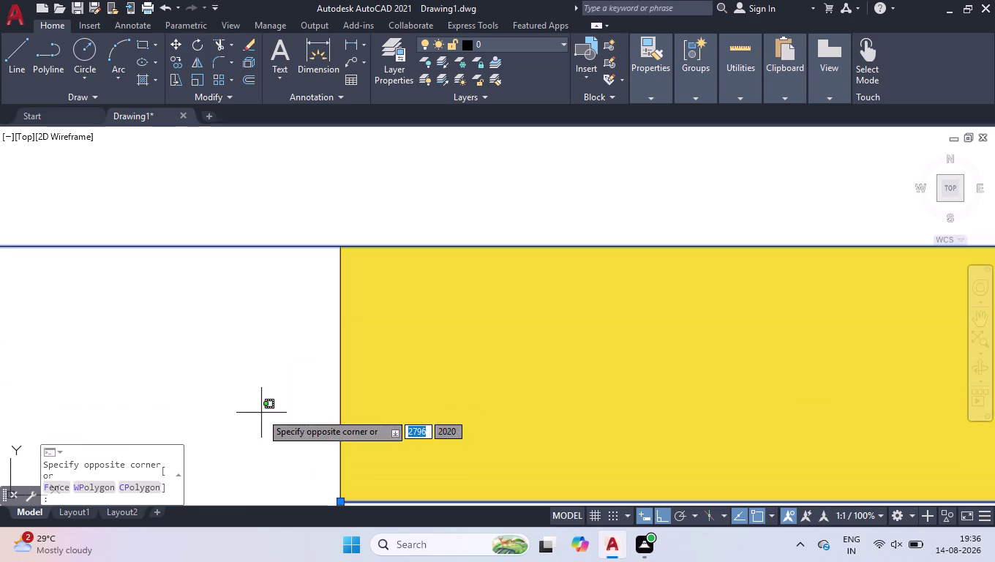
click(337, 376)
click(304, 216)
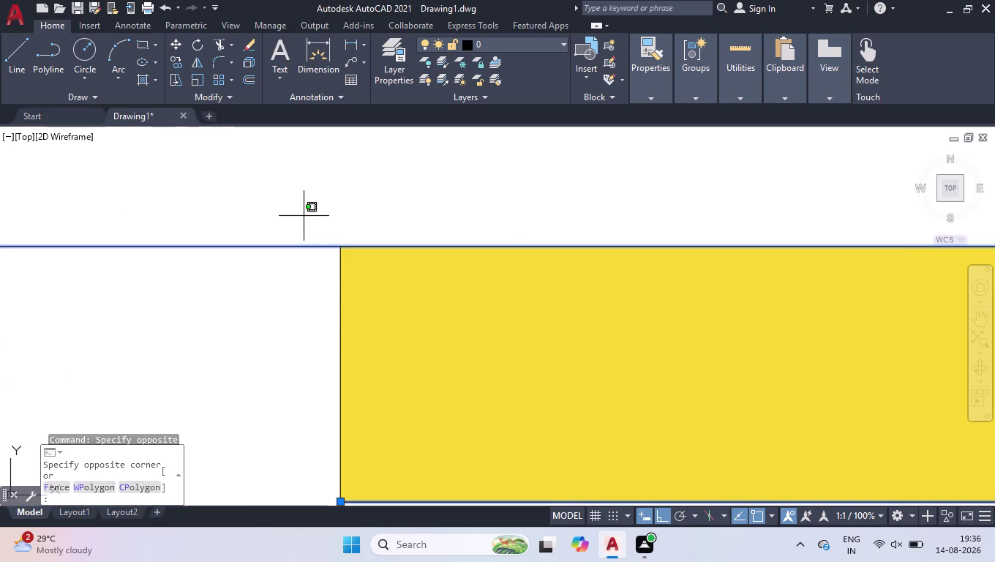
click(358, 506)
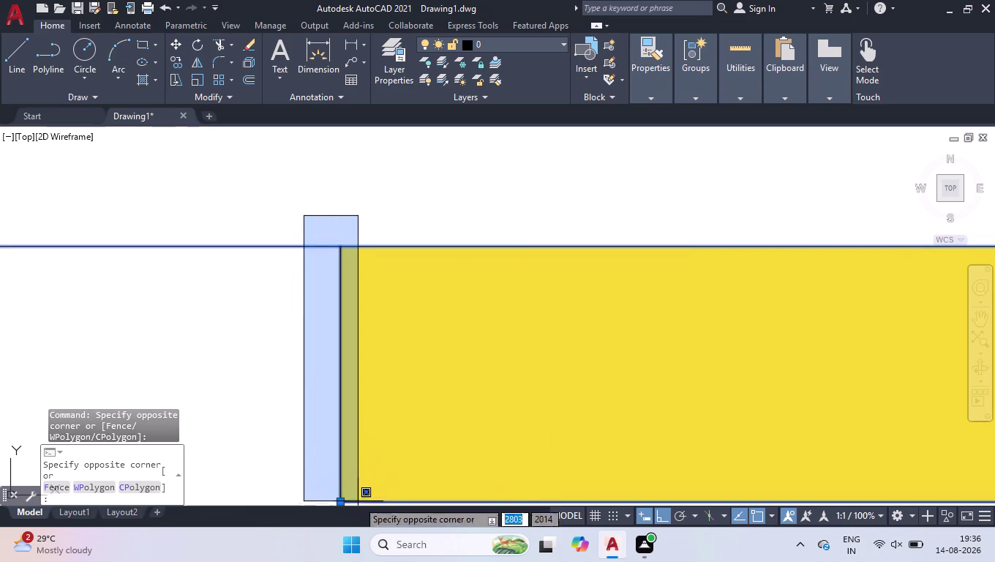
scroll(down, 3)
click(366, 495)
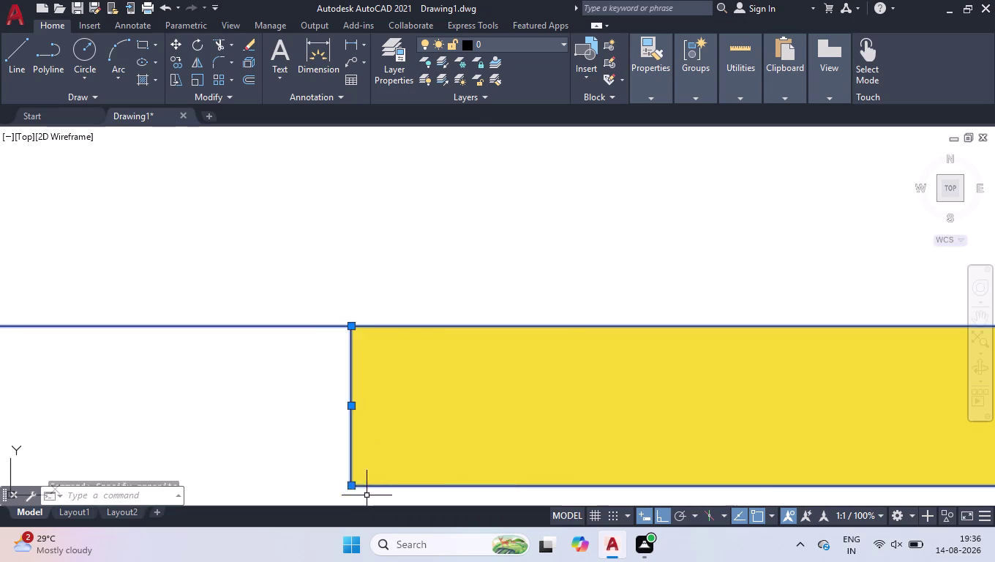
scroll(down, 3)
scroll(down, 3)
scroll(down, 3)
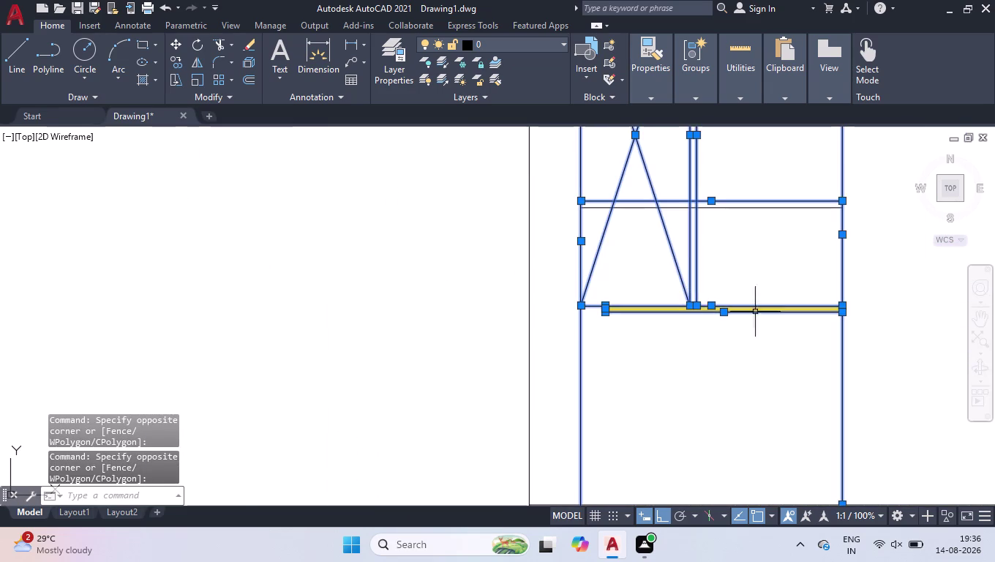
scroll(up, 3)
scroll(up, 3)
click(788, 274)
click(908, 415)
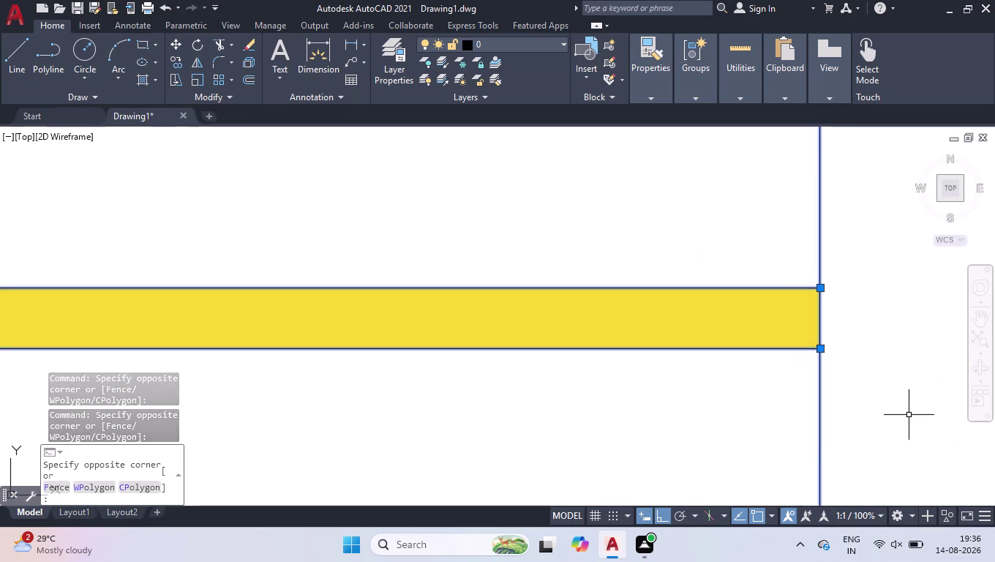
scroll(down, 3)
scroll(down, 3)
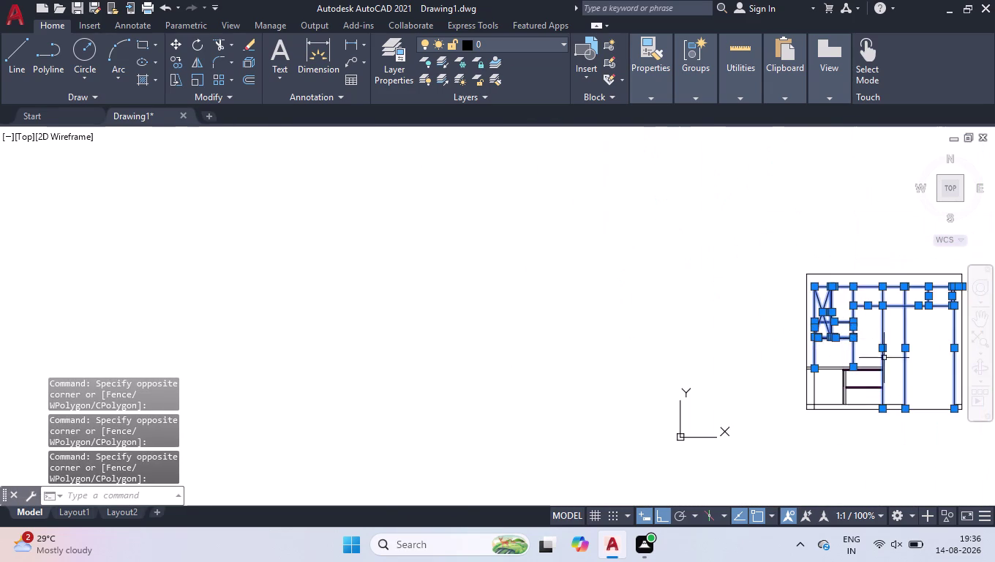
scroll(down, 3)
scroll(up, 3)
scroll(up, 3)
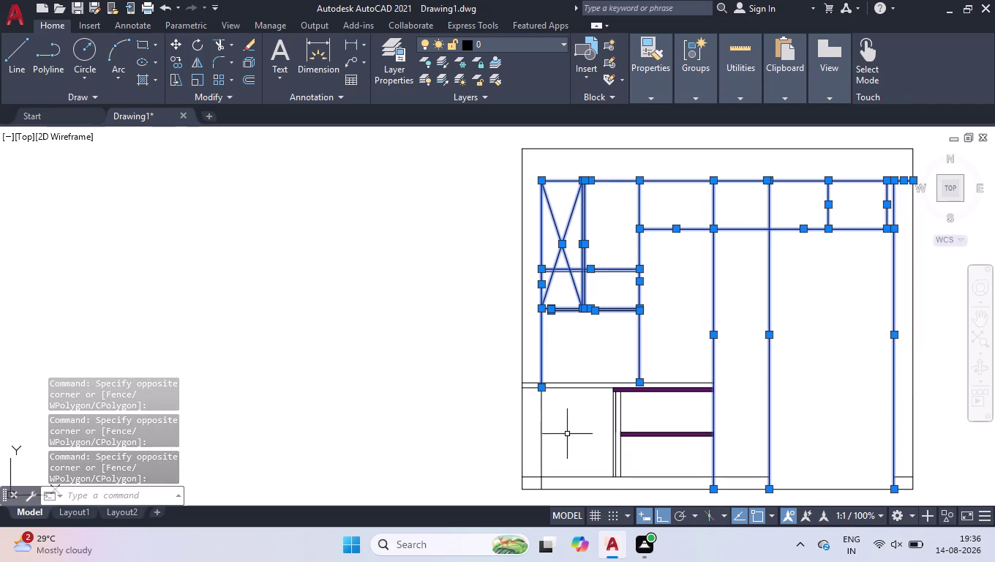
scroll(up, 3)
scroll(up, 3)
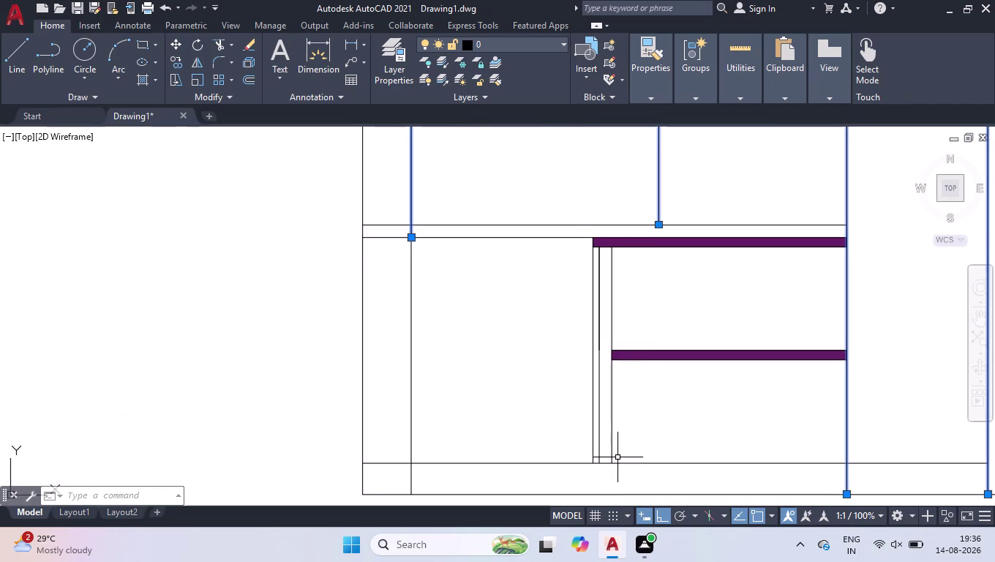
Add the lines beside the purple shelves and the bottom plinth lines.
click(636, 317)
click(577, 345)
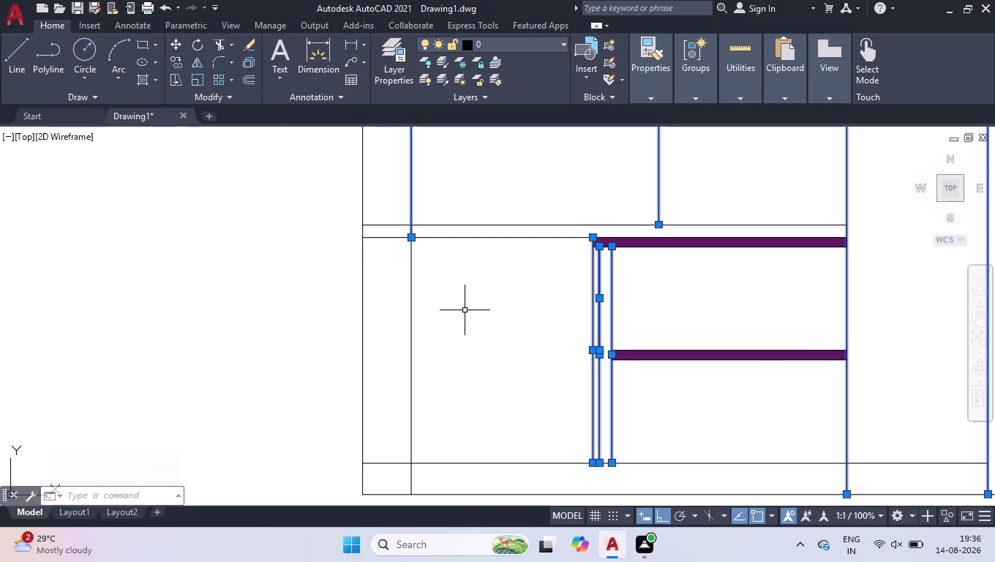
click(409, 315)
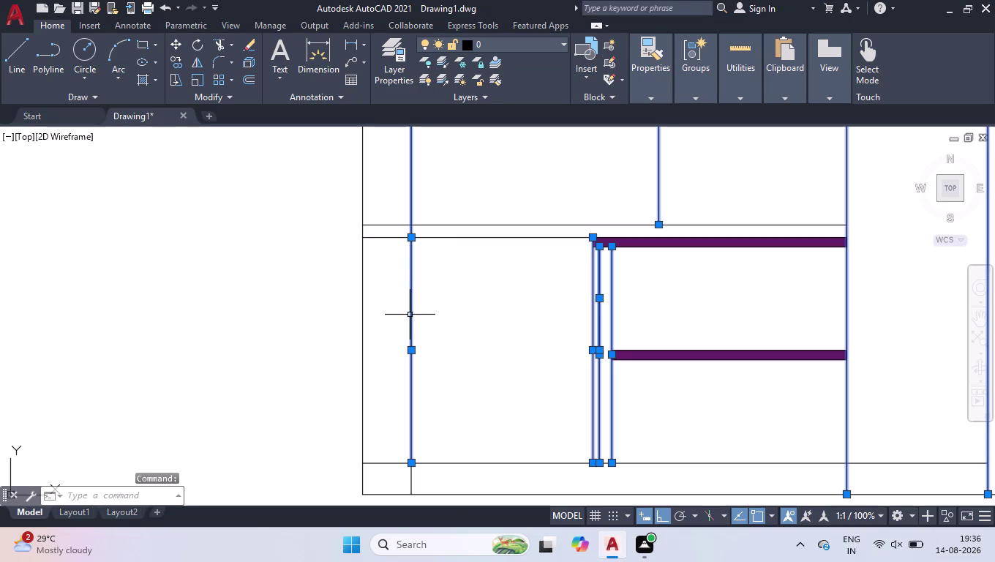
scroll(down, 3)
scroll(up, 3)
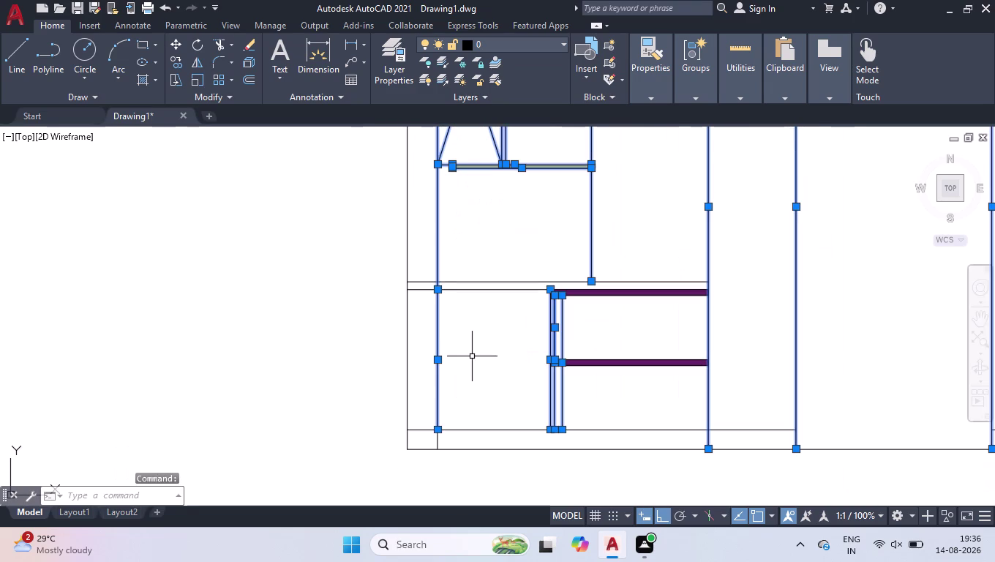
click(497, 409)
click(491, 440)
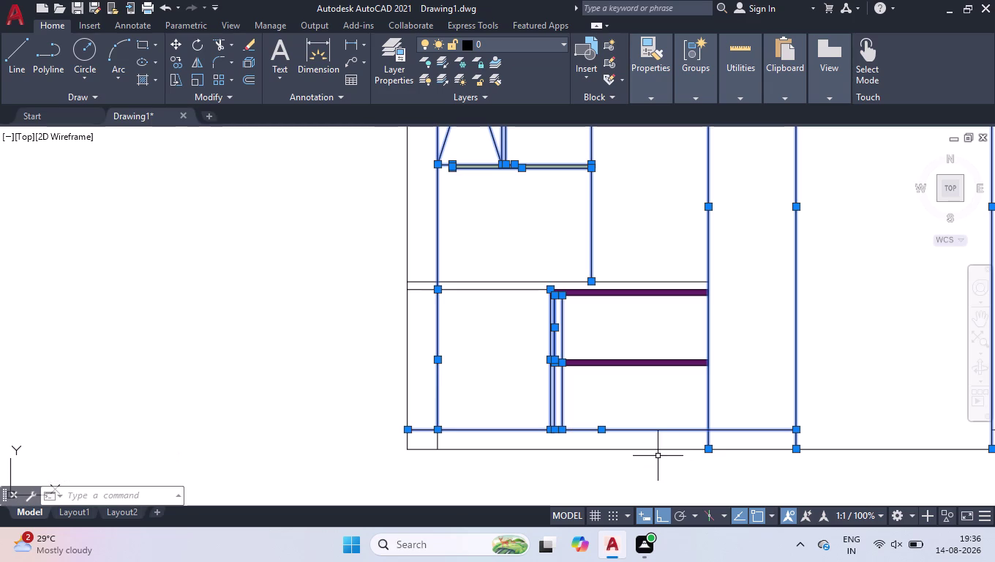
click(638, 444)
click(610, 461)
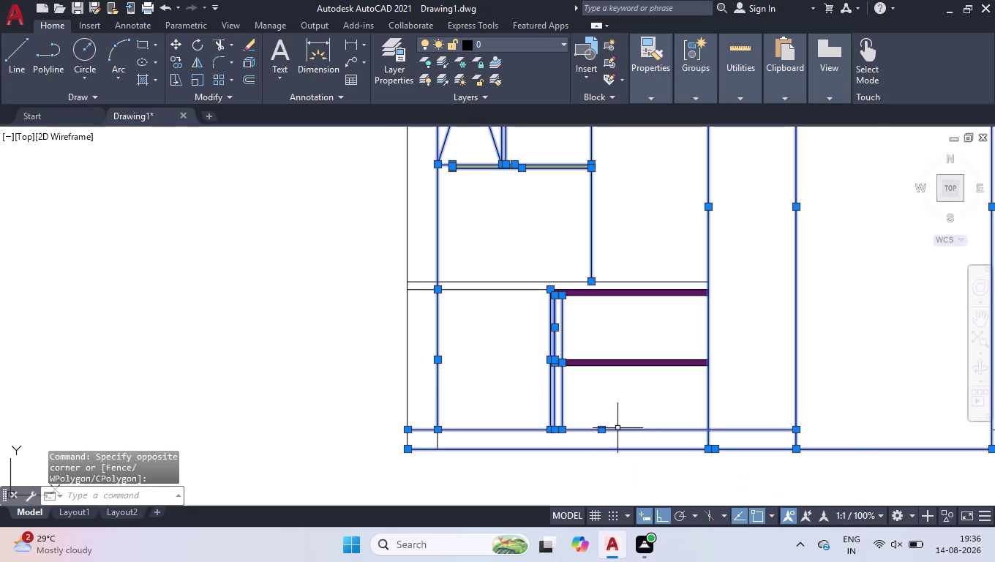
scroll(down, 3)
scroll(up, 3)
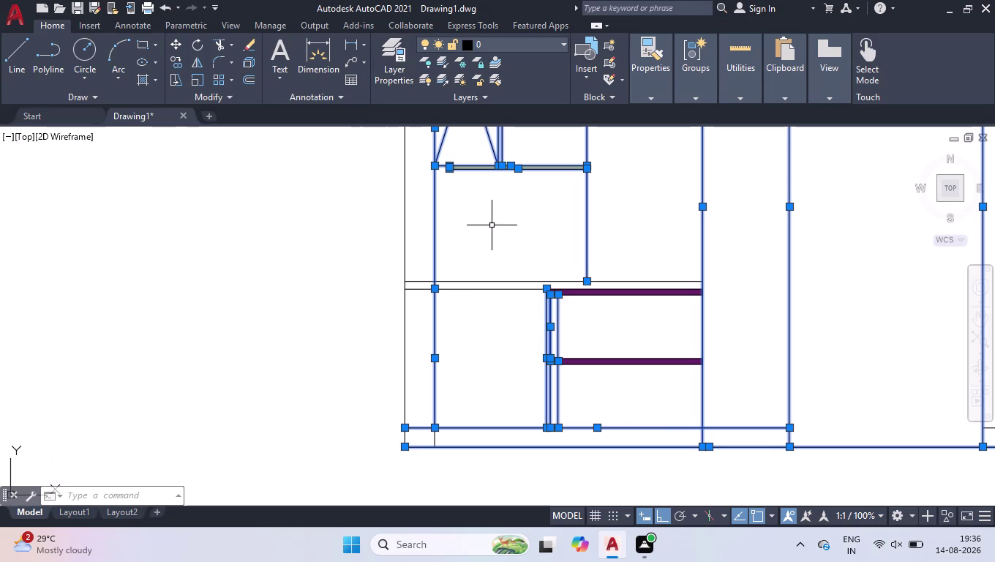
Change the selected lines' colour from ByLayer to index colour 40 via Properties.
key(ctrl+1)
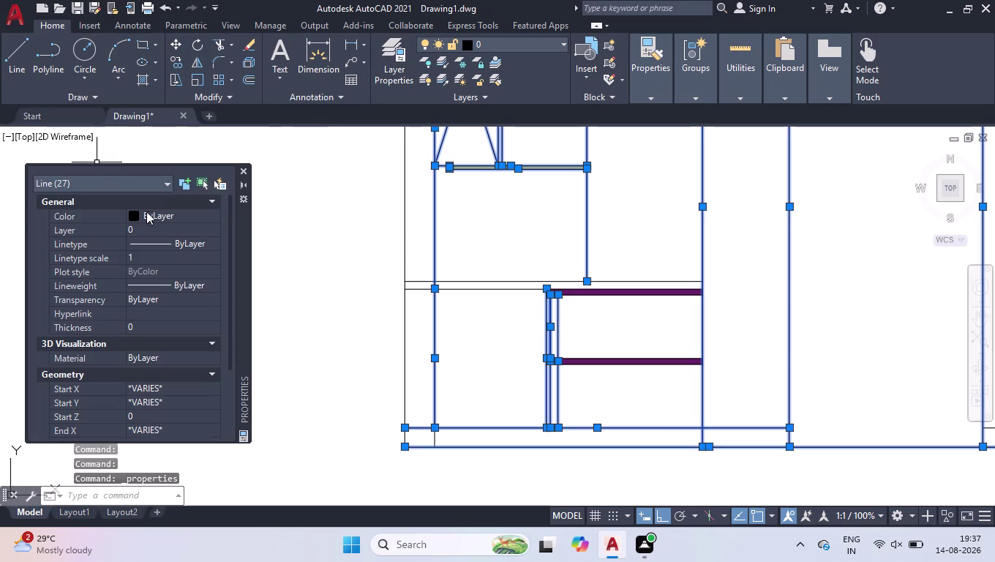
click(150, 210)
click(149, 210)
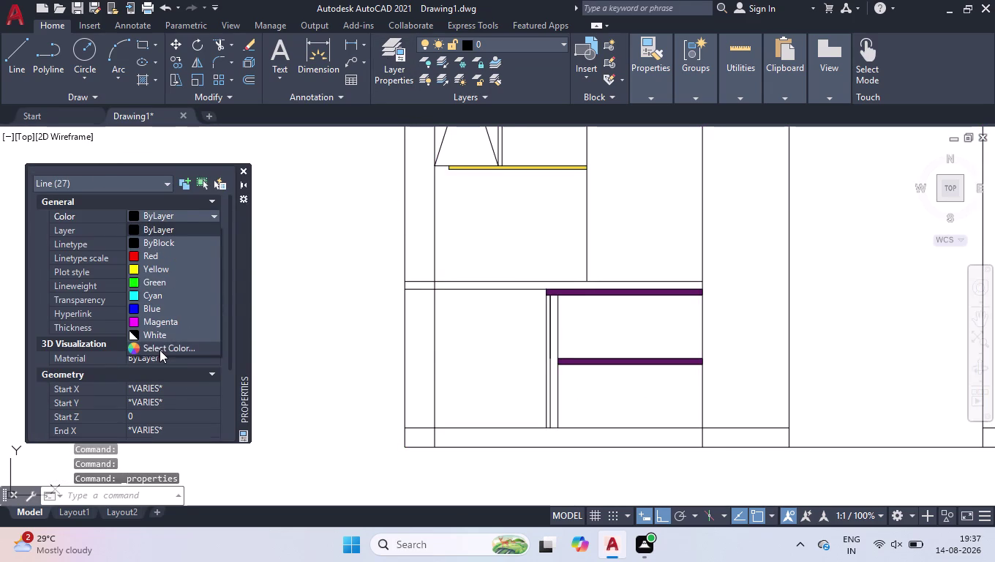
click(160, 349)
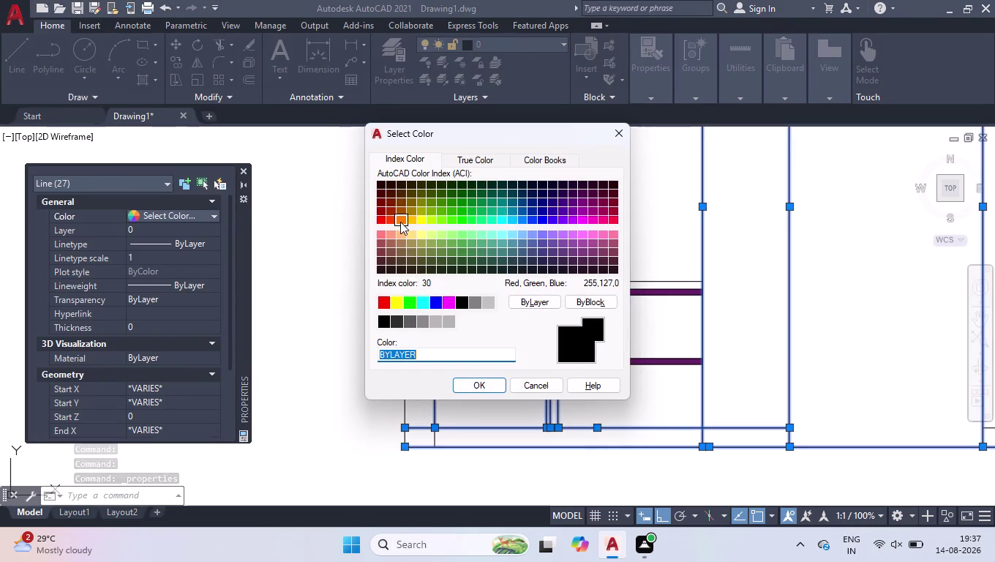
click(412, 223)
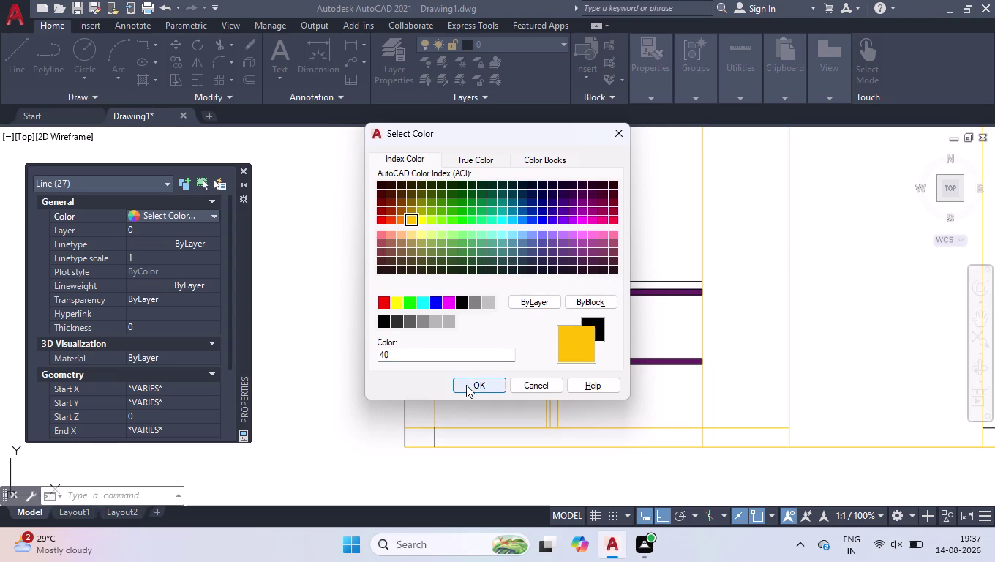
click(466, 384)
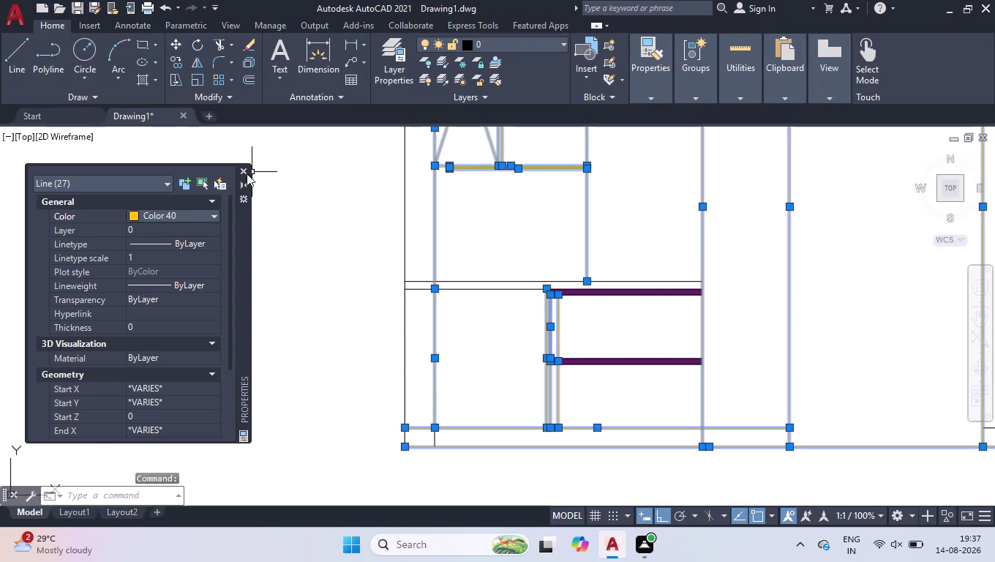
click(246, 172)
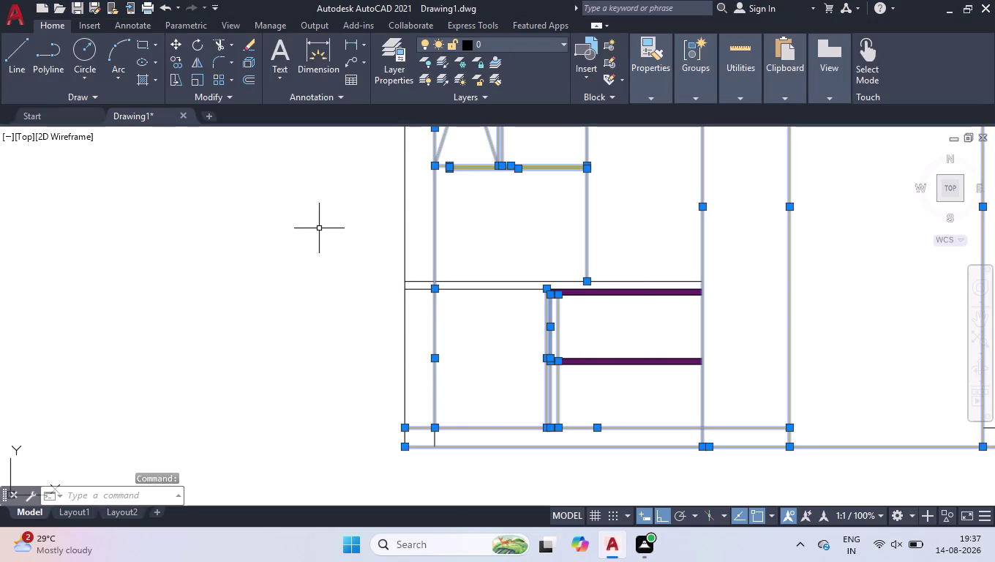
key(space)
key(space)
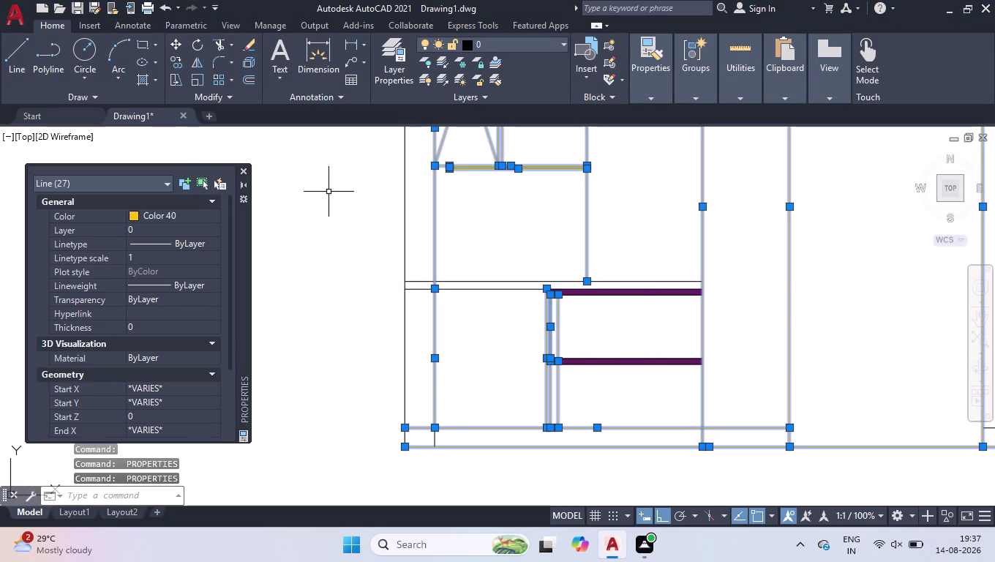
Close the Properties palette and zoom out to view the whole wardrobe.
click(242, 173)
scroll(down, 3)
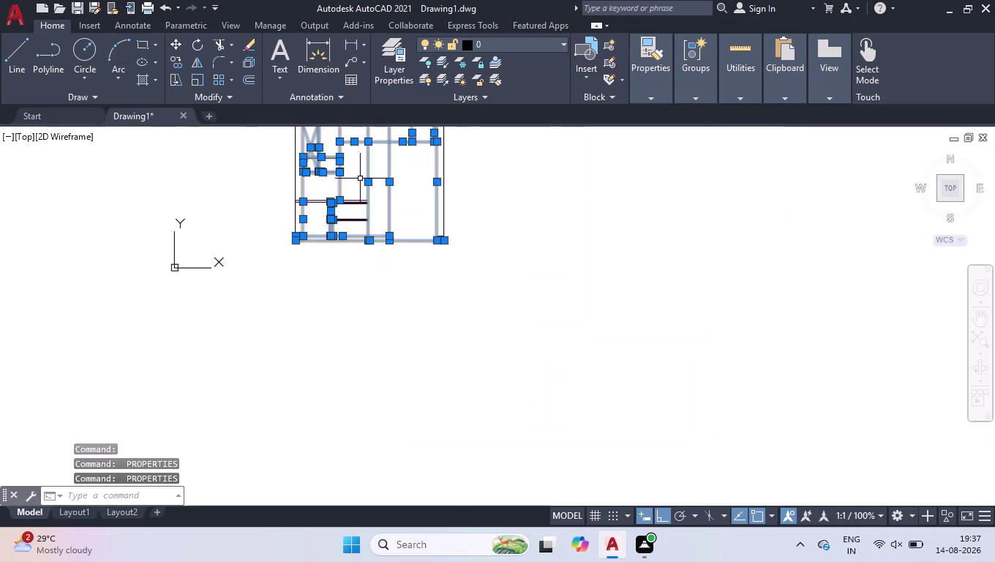
scroll(down, 3)
scroll(up, 3)
scroll(down, 3)
scroll(up, 3)
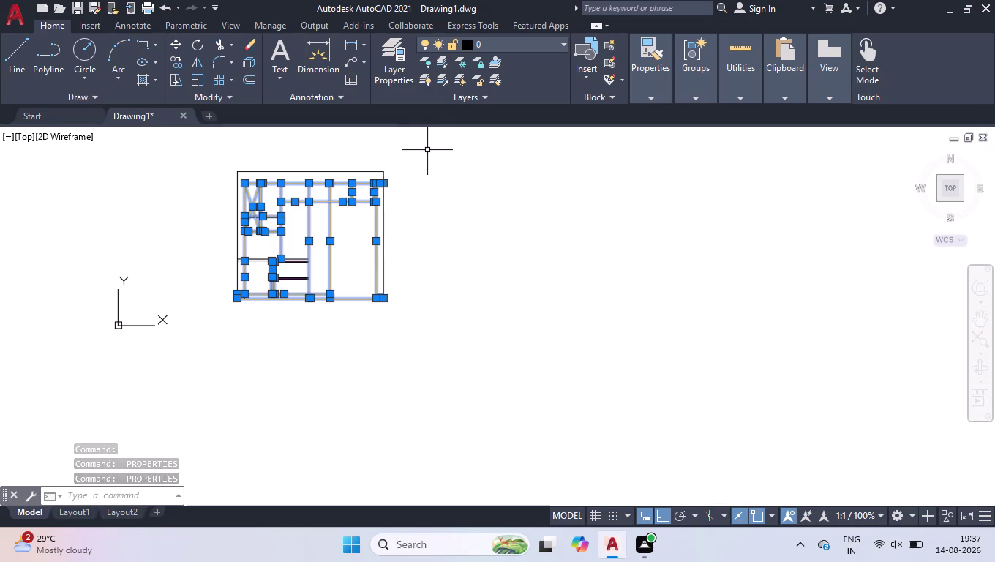
Deselect the recoloured lines with a window and zoom into the bottom-left corner.
click(433, 138)
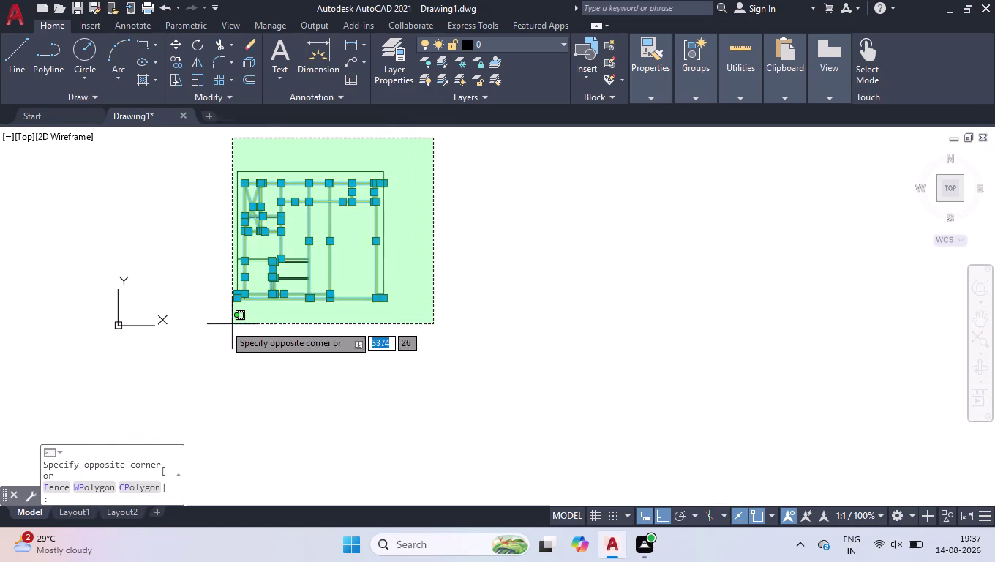
click(213, 324)
scroll(up, 3)
scroll(up, 3)
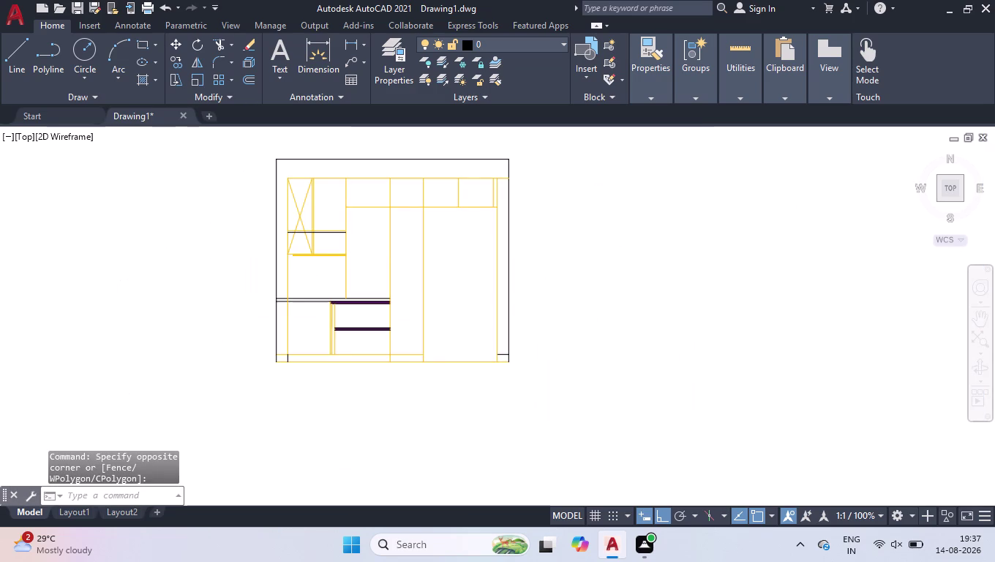
scroll(up, 3)
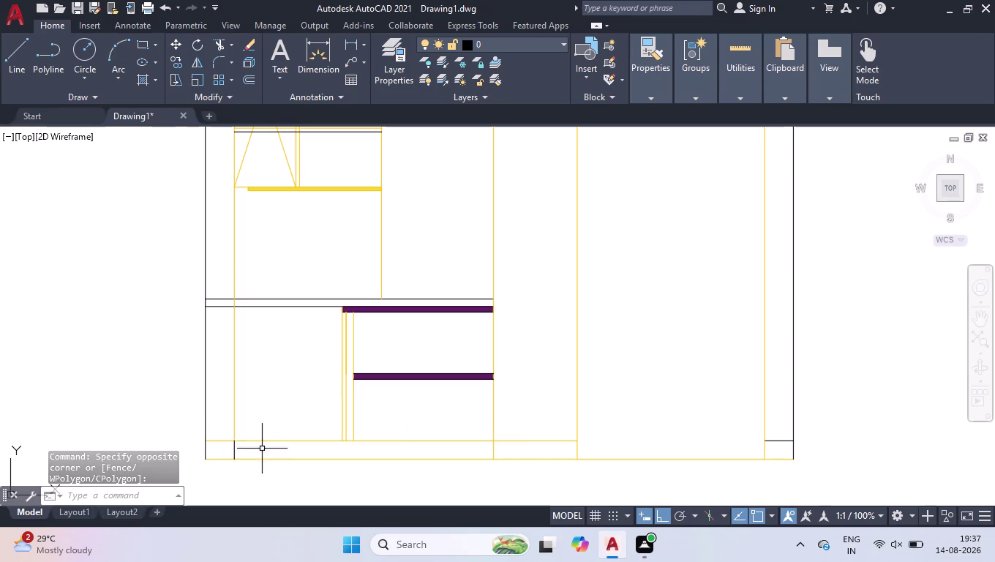
scroll(up, 3)
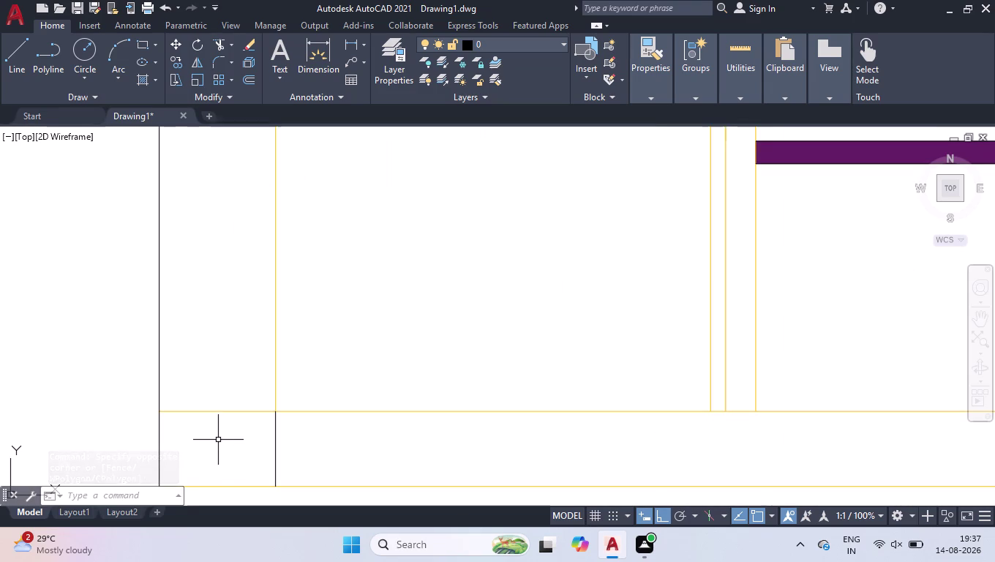
Trim the excess line ends below the plinth and at the bottom-left corner.
text(tr)
key(Return)
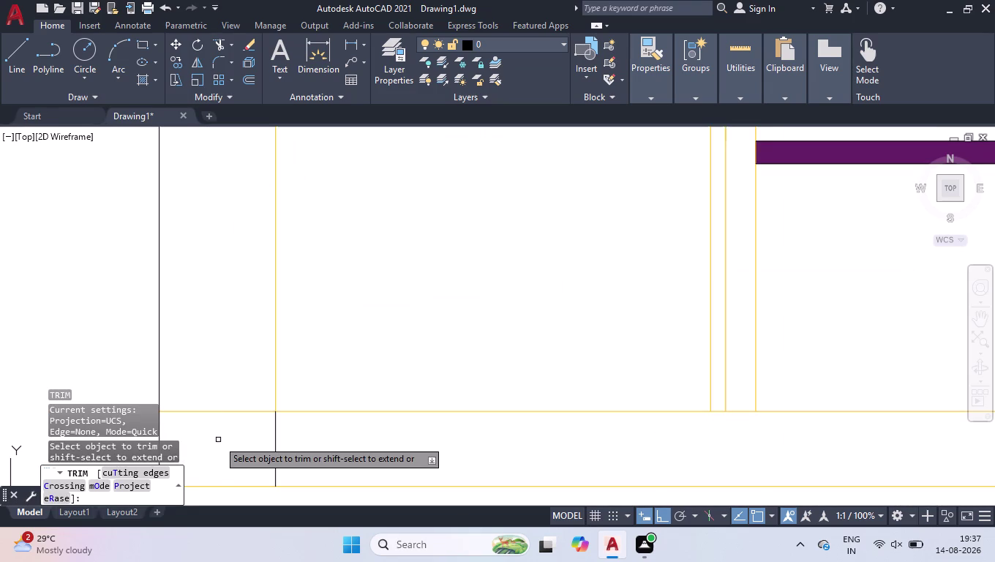
click(223, 385)
click(228, 434)
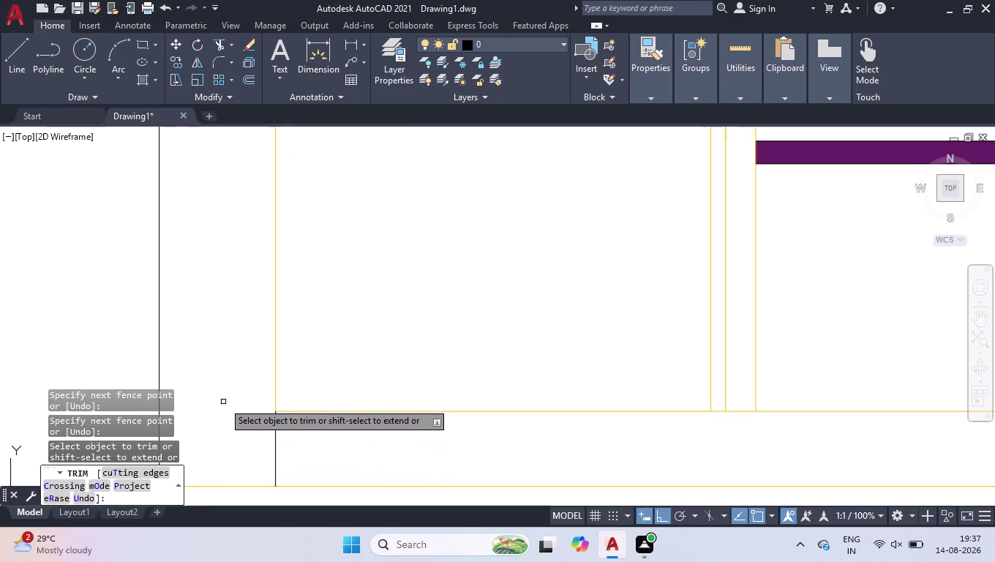
click(219, 437)
click(210, 492)
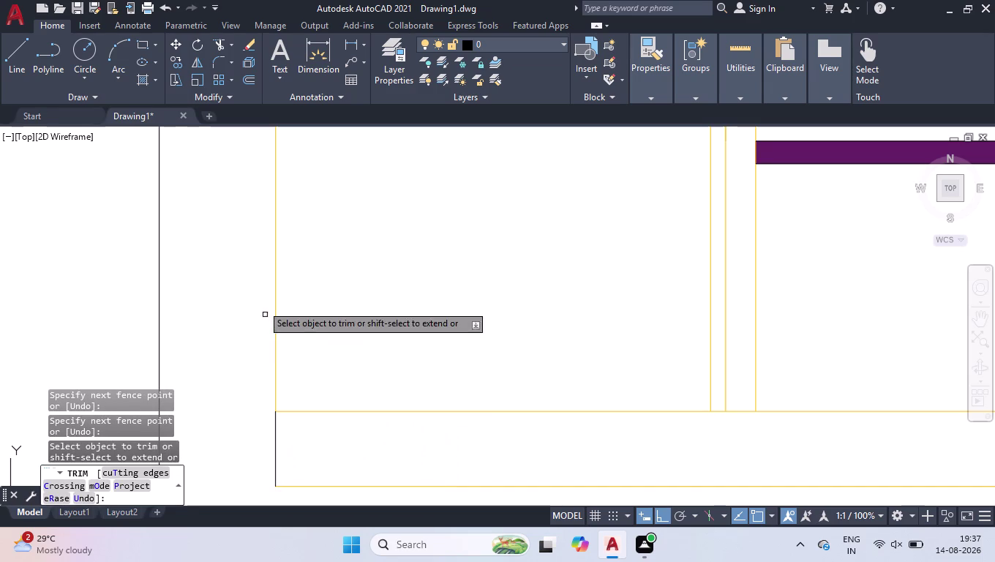
scroll(down, 3)
scroll(down, 3)
click(262, 172)
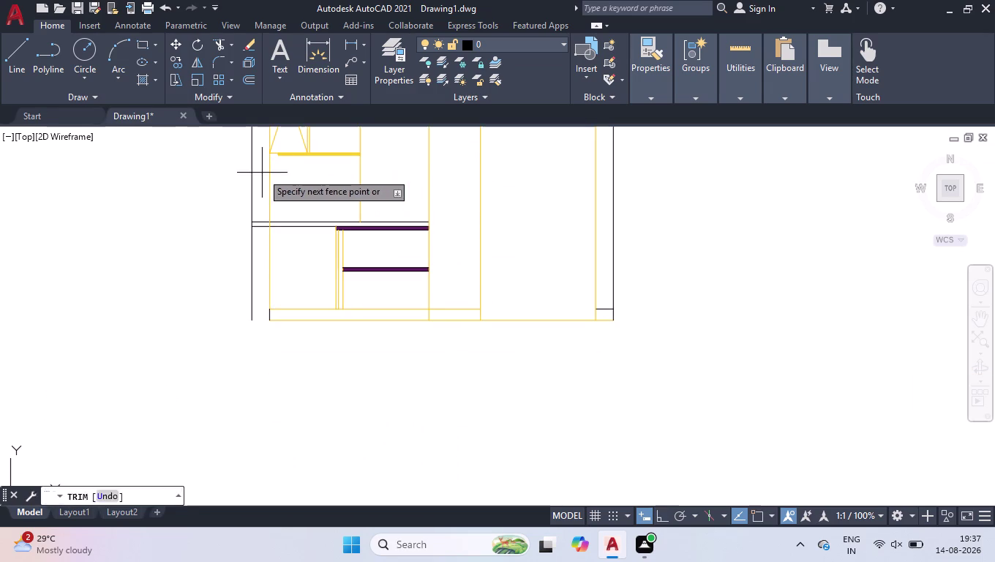
click(281, 180)
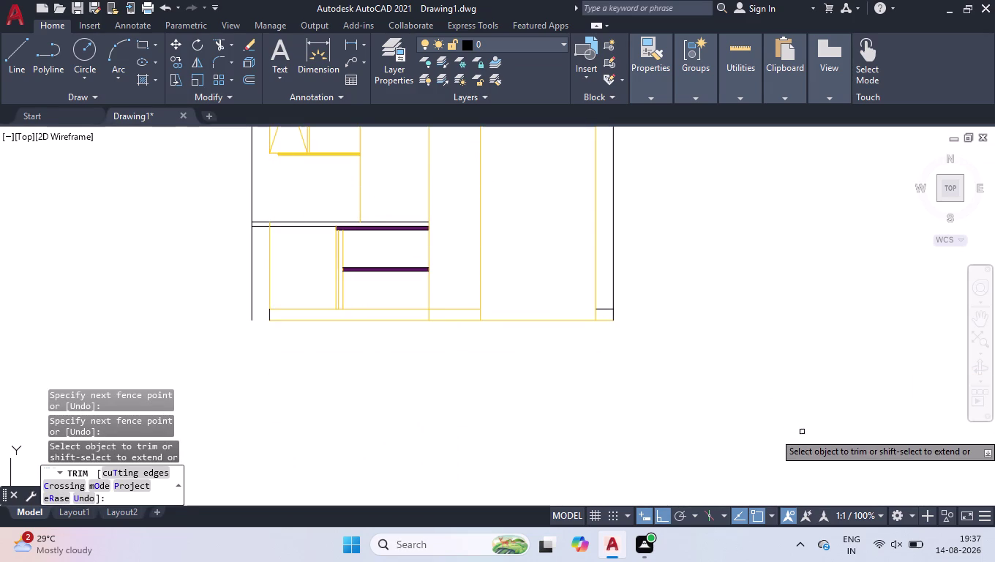
Trim the yellow and black line ends at the wardrobe's bottom-right corner.
click(576, 296)
click(559, 347)
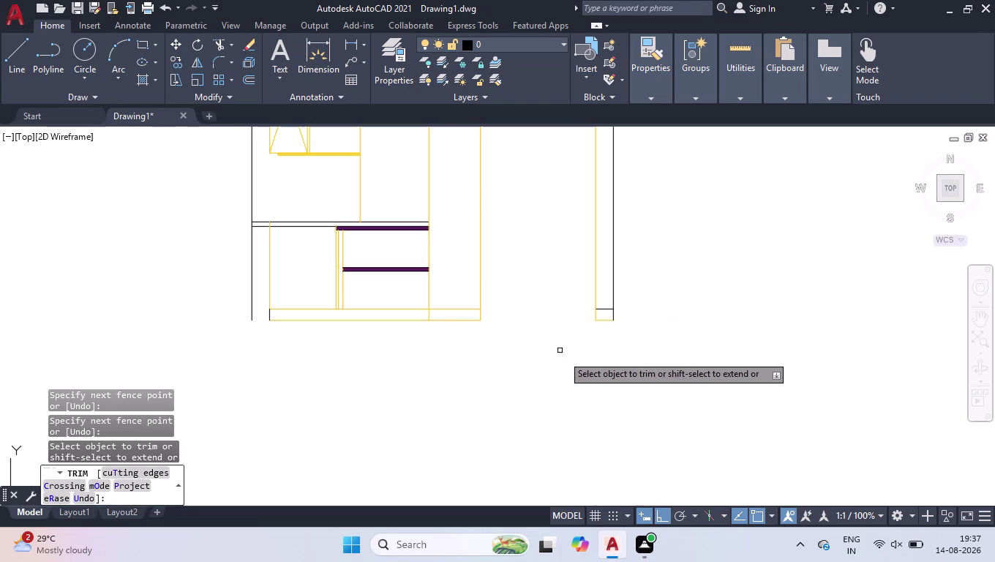
click(603, 306)
click(602, 313)
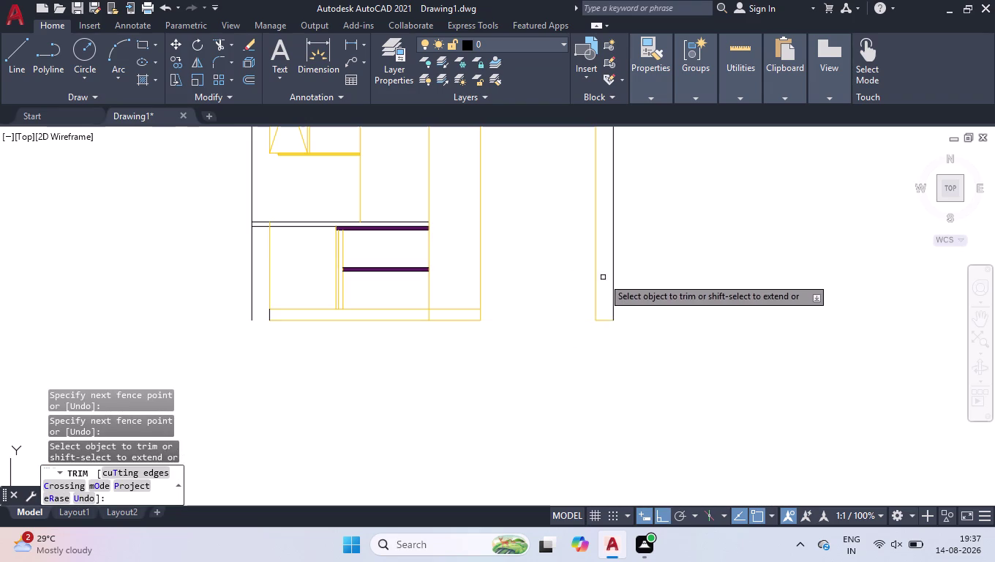
click(603, 275)
click(587, 305)
click(603, 310)
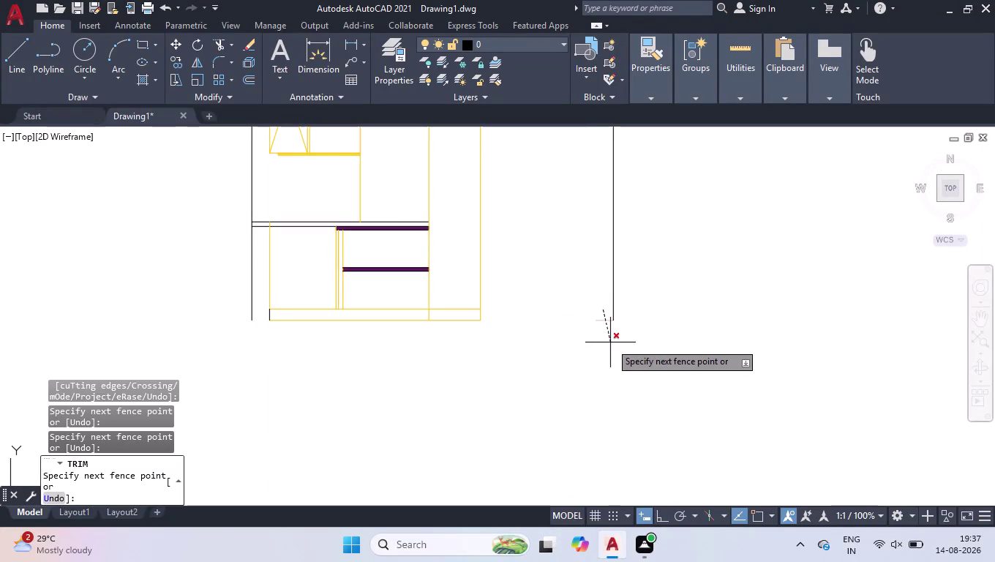
click(609, 342)
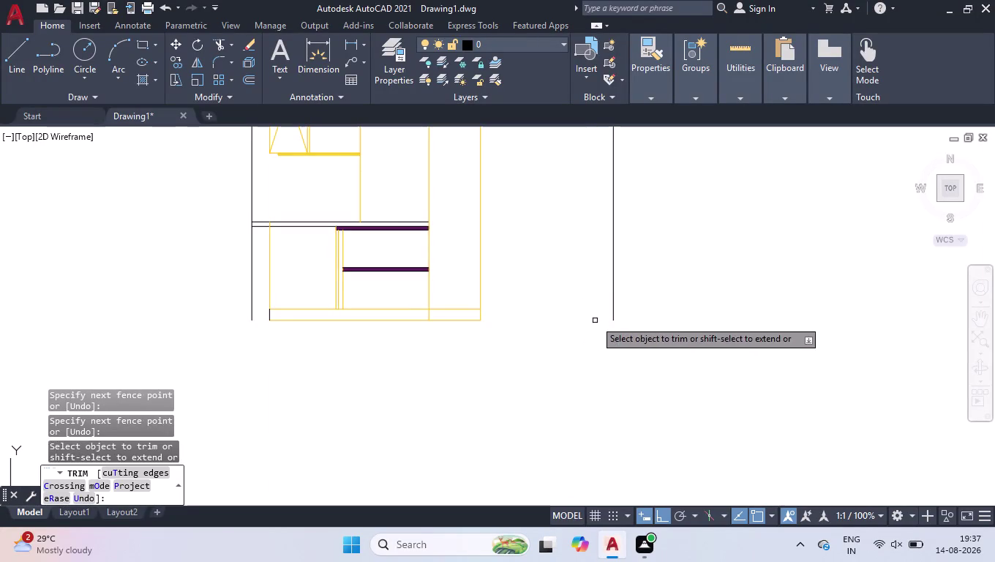
scroll(down, 3)
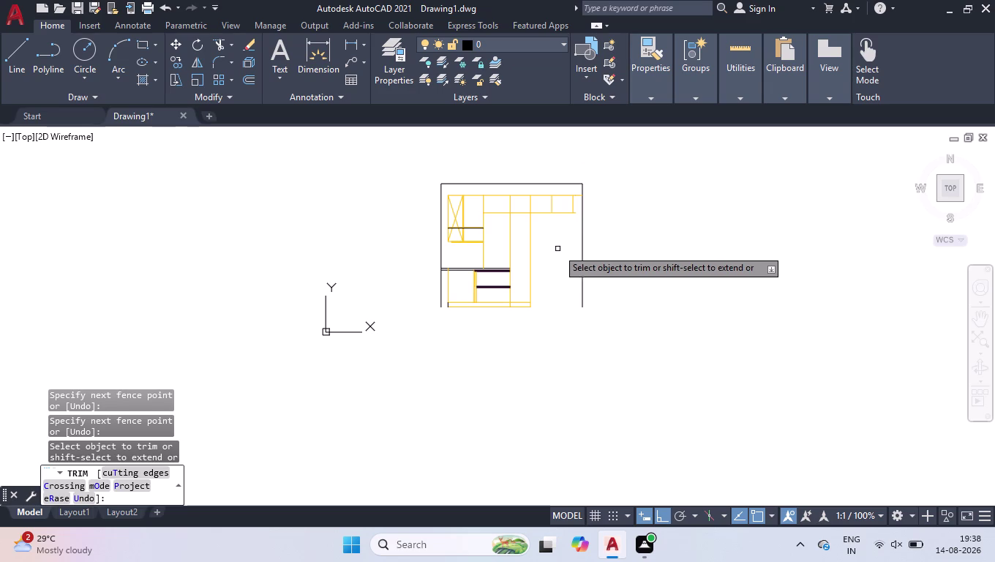
key(Return)
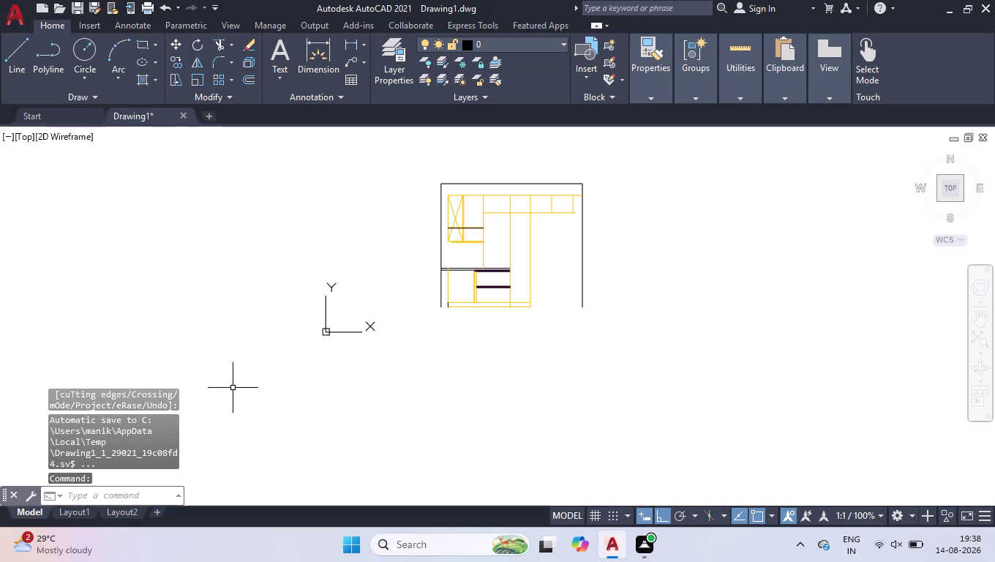
Select the leftover short vertical line.
scroll(up, 3)
scroll(up, 3)
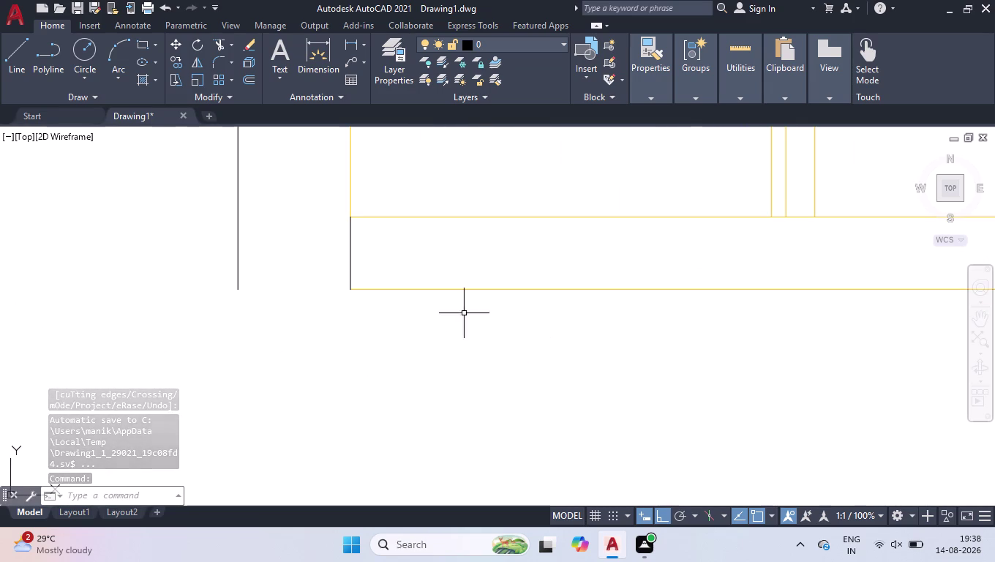
click(383, 243)
click(323, 251)
Erase the stray short line and extend the lower-left inner line down to the base line.
key(Delete)
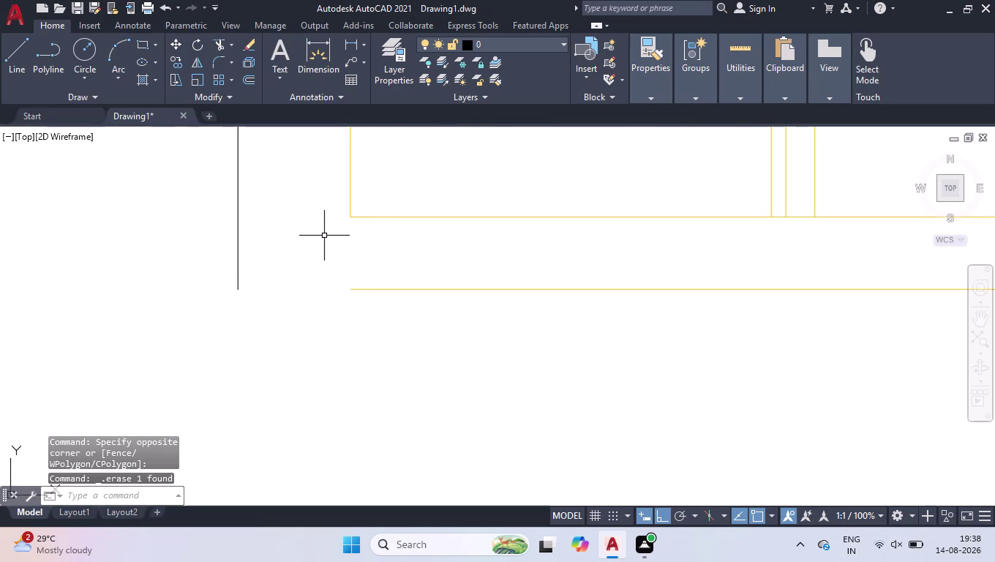
text(ex)
key(Return)
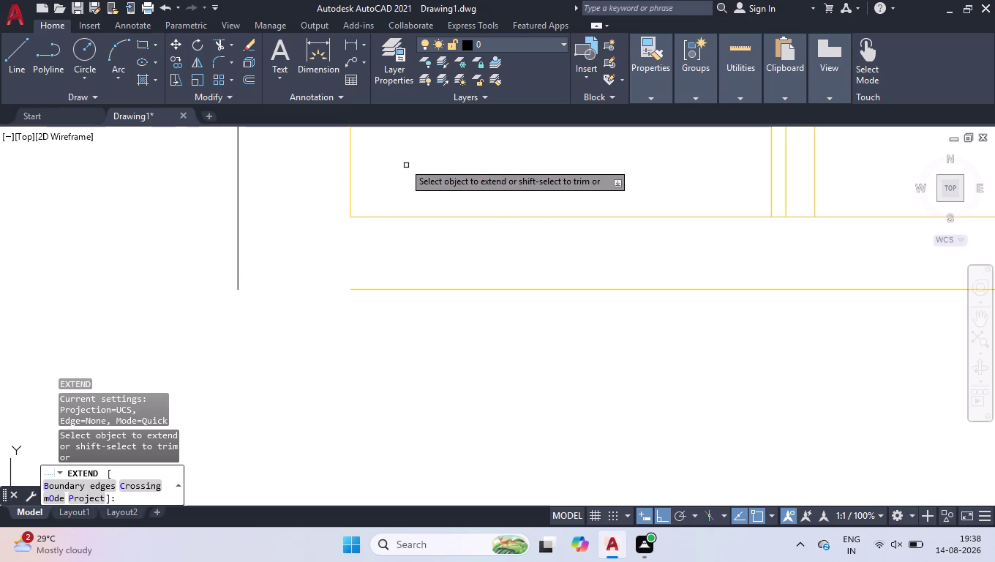
click(403, 162)
click(302, 201)
key(space)
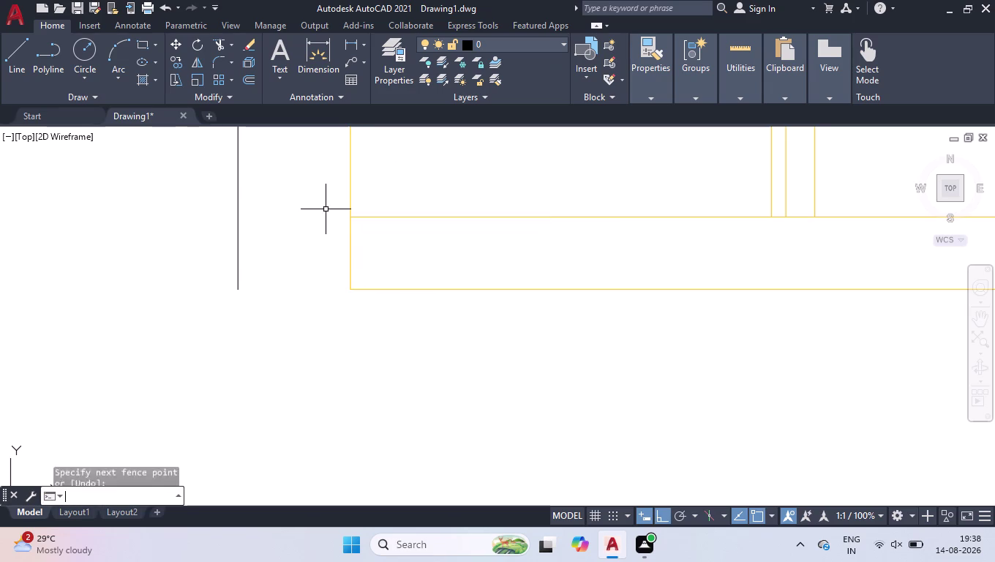
scroll(down, 3)
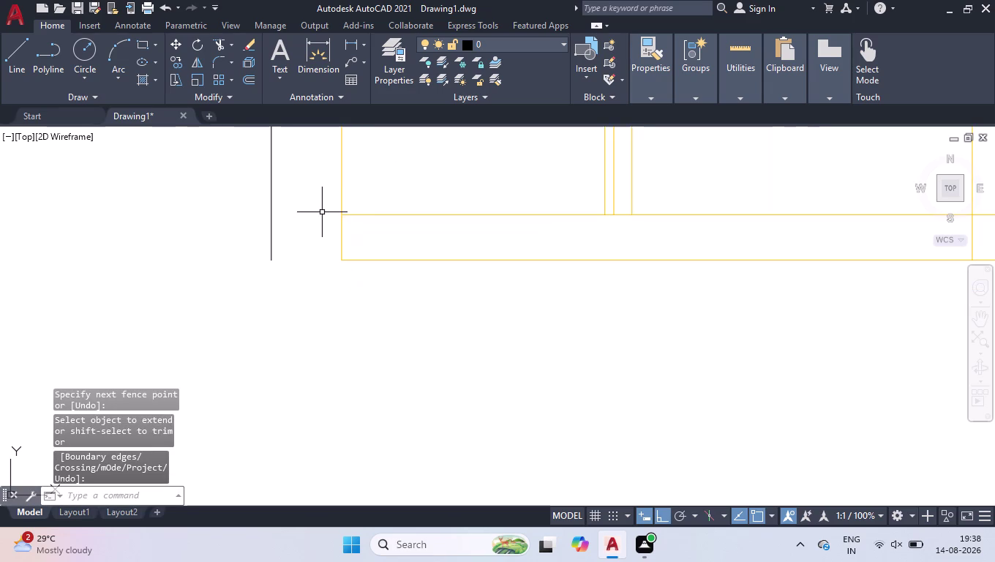
key(l)
key(Return)
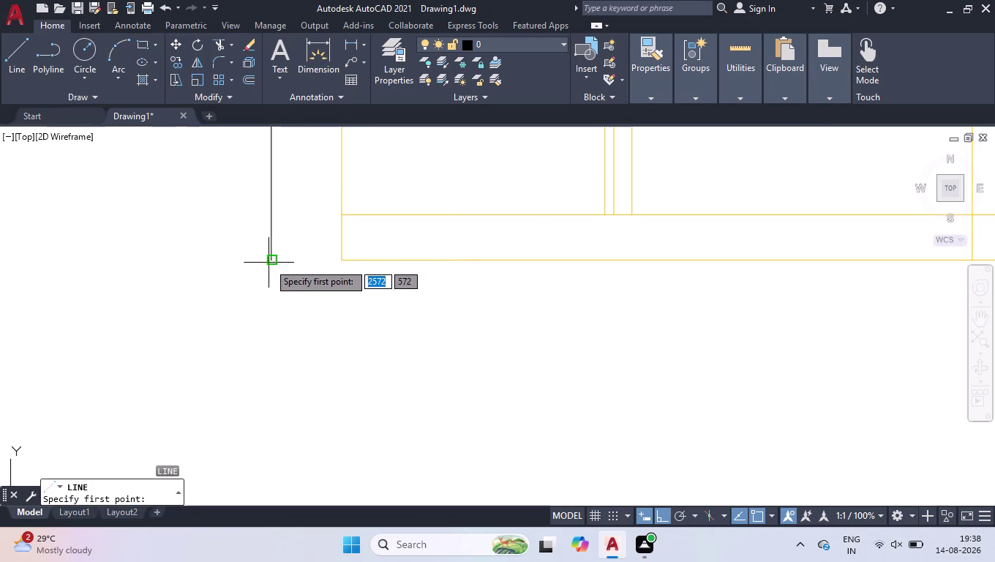
Draw a short line from the left side's bottom to the yellow base line.
click(269, 263)
click(341, 259)
key(space)
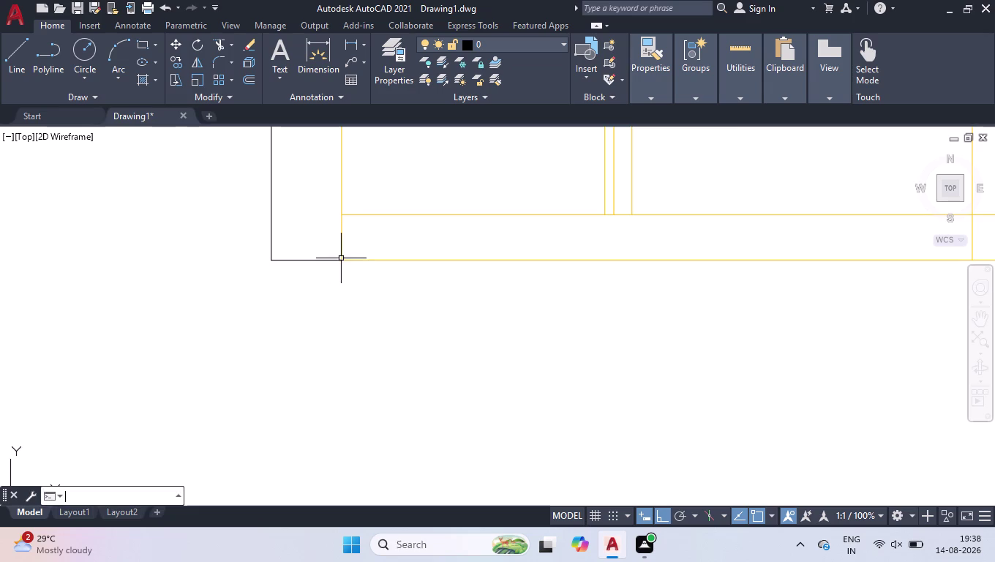
scroll(down, 3)
scroll(up, 3)
scroll(up, 3)
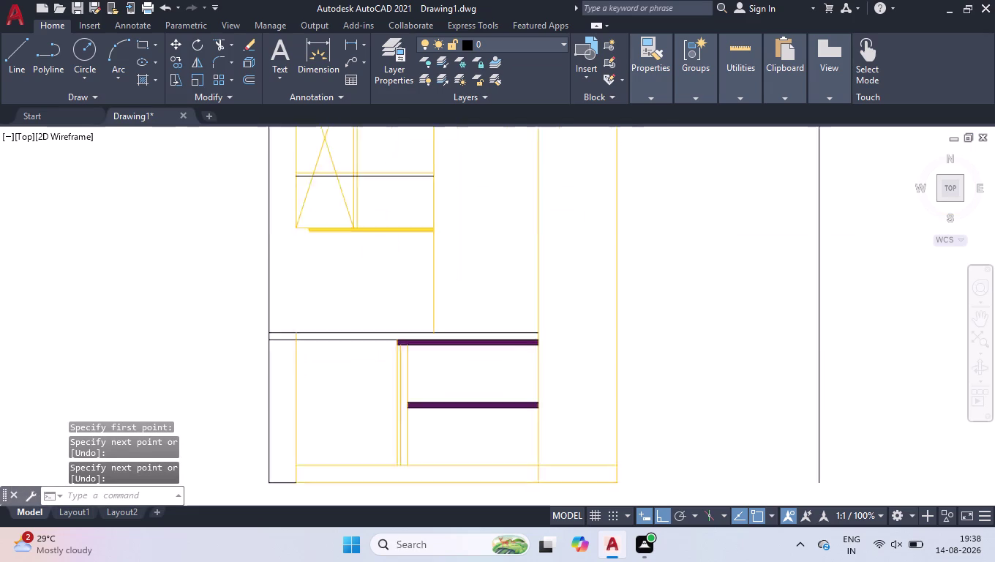
Draw a vertical line from the bottom edge up to the yellow shelf band.
key(space)
click(278, 246)
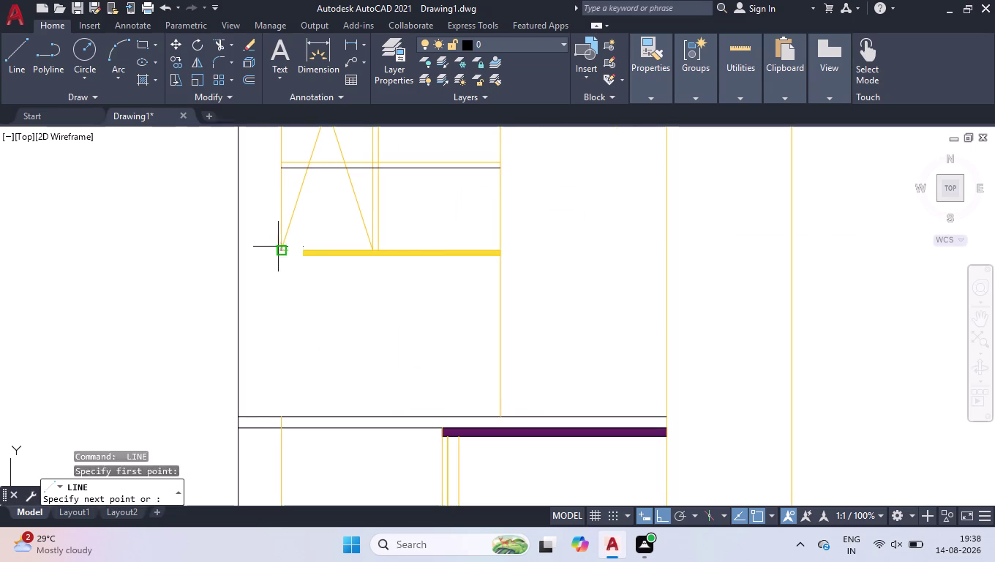
click(284, 416)
key(space)
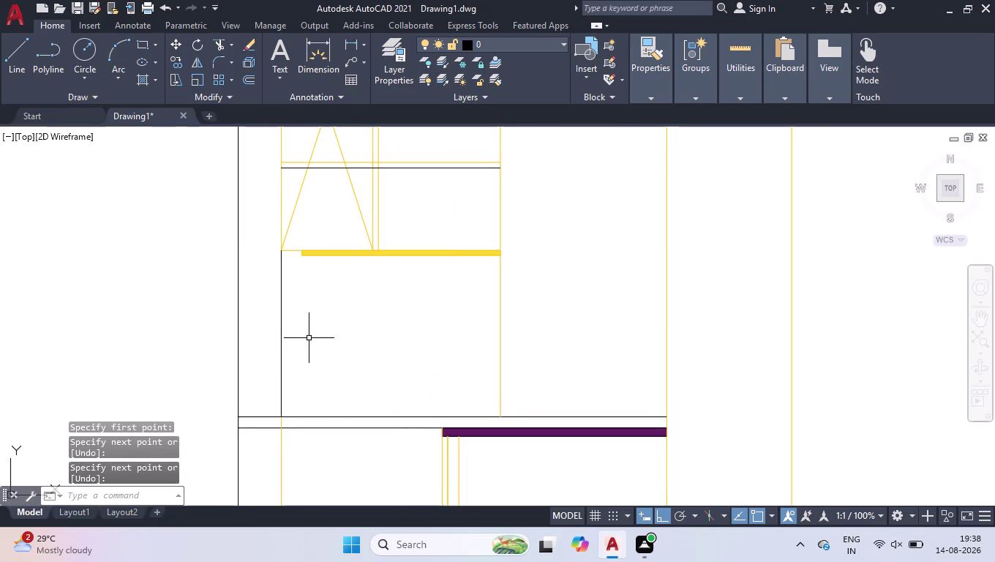
scroll(down, 3)
scroll(down, 3)
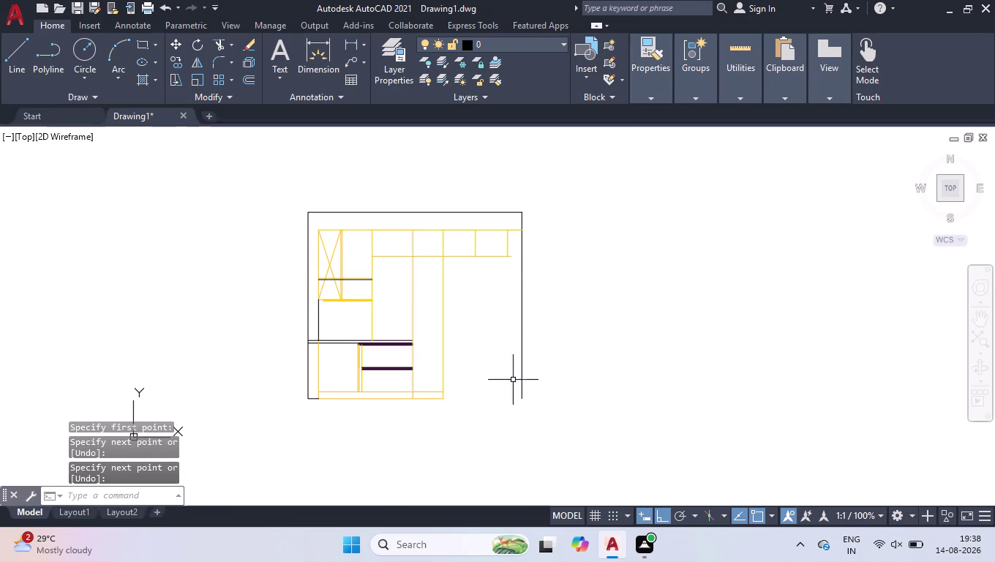
key(space)
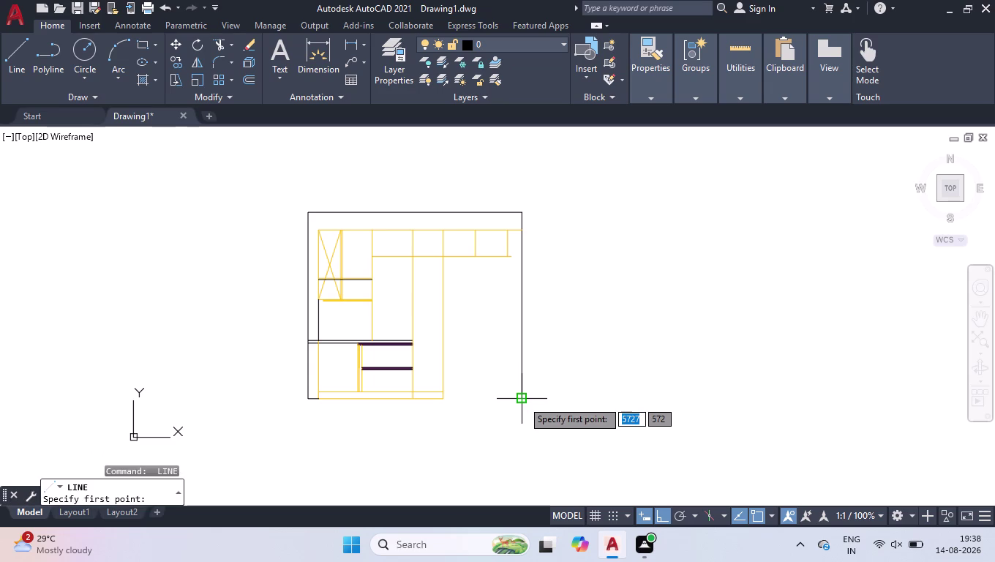
Draw the right panel's inner edge 155 left of the bottom-right corner, up to the top line.
click(524, 397)
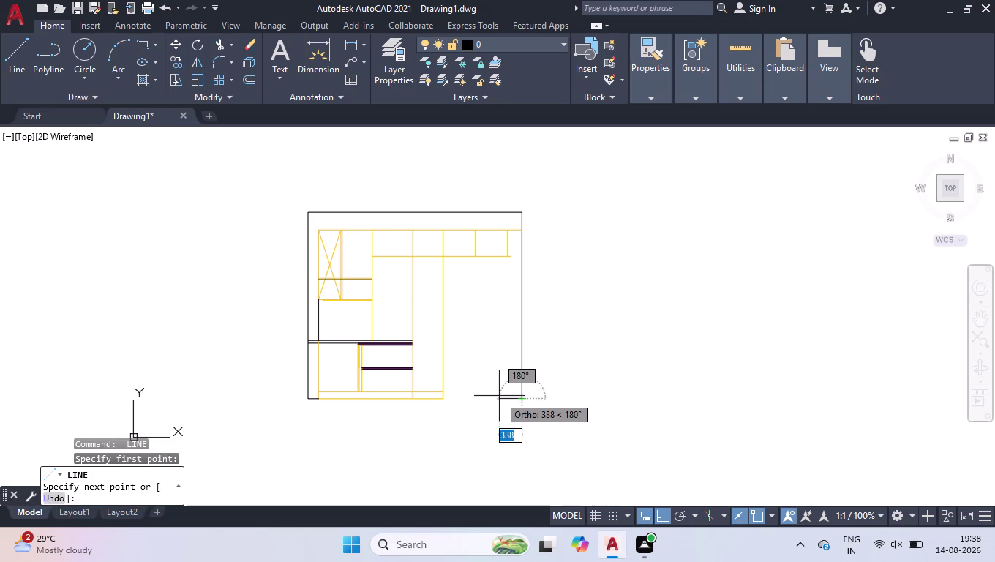
text(155)
key(Return)
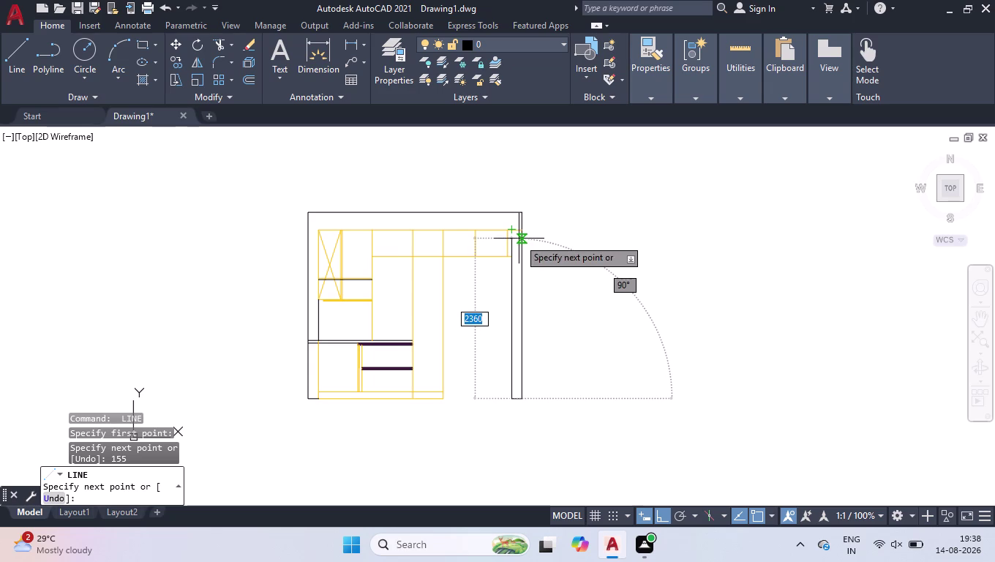
scroll(up, 3)
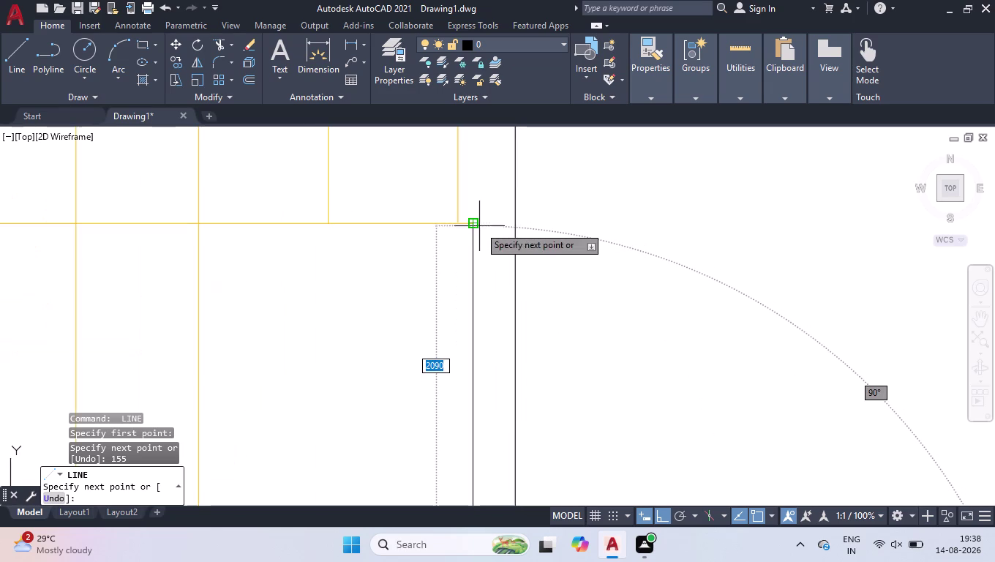
click(474, 225)
key(space)
scroll(down, 3)
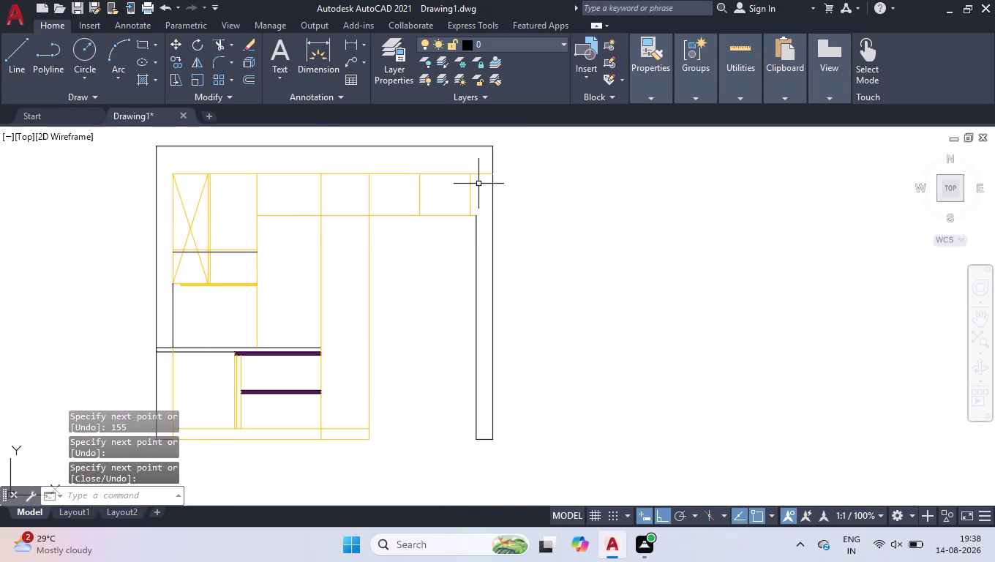
scroll(up, 3)
scroll(up, 3)
Draw a short line from the upper yellow line to the top yellow line, then select it.
key(space)
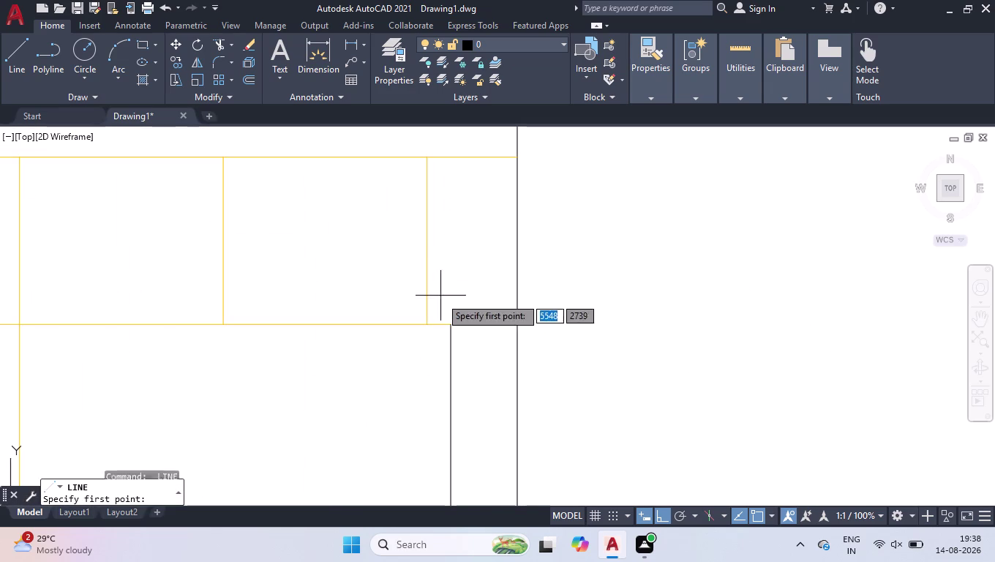
click(453, 324)
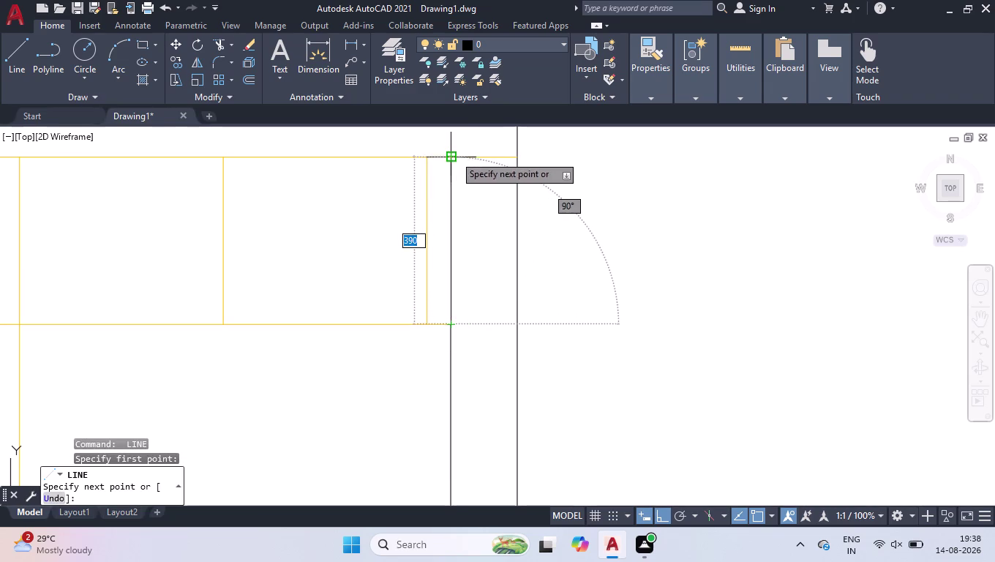
click(452, 158)
key(space)
drag(474, 181, 475, 191)
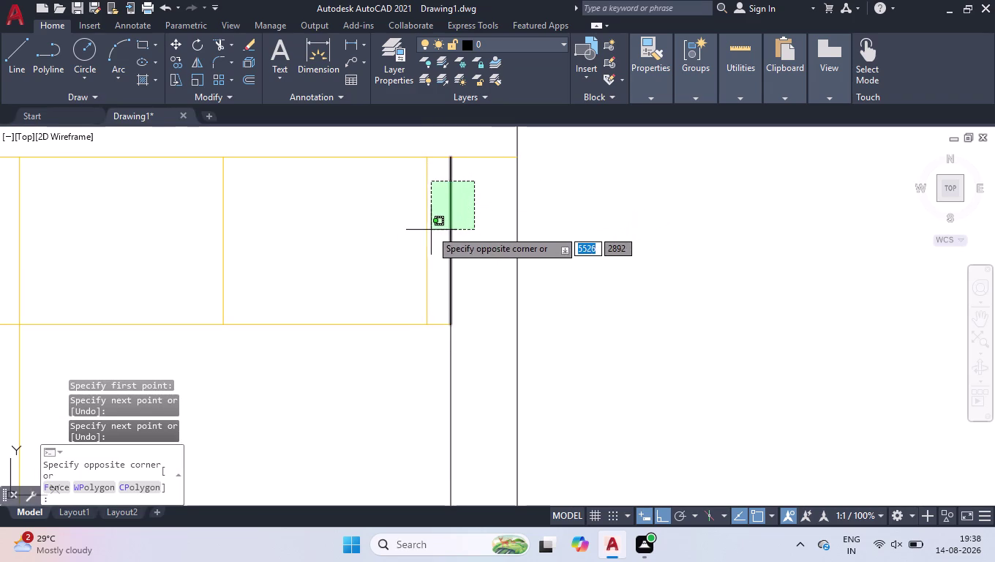
Set the short upper line's colour to Color 40 in Properties and deselect it.
click(440, 222)
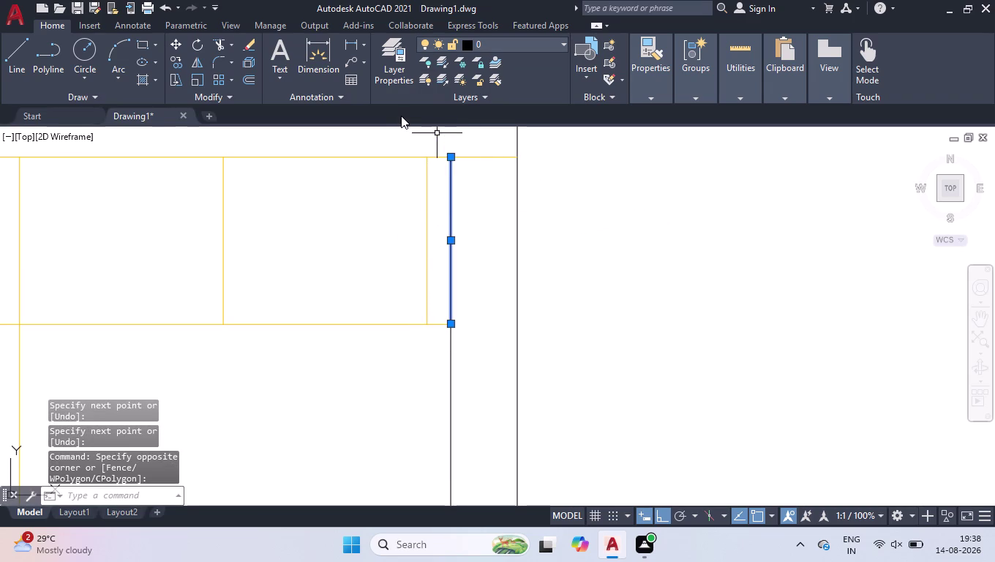
key(ctrl+1)
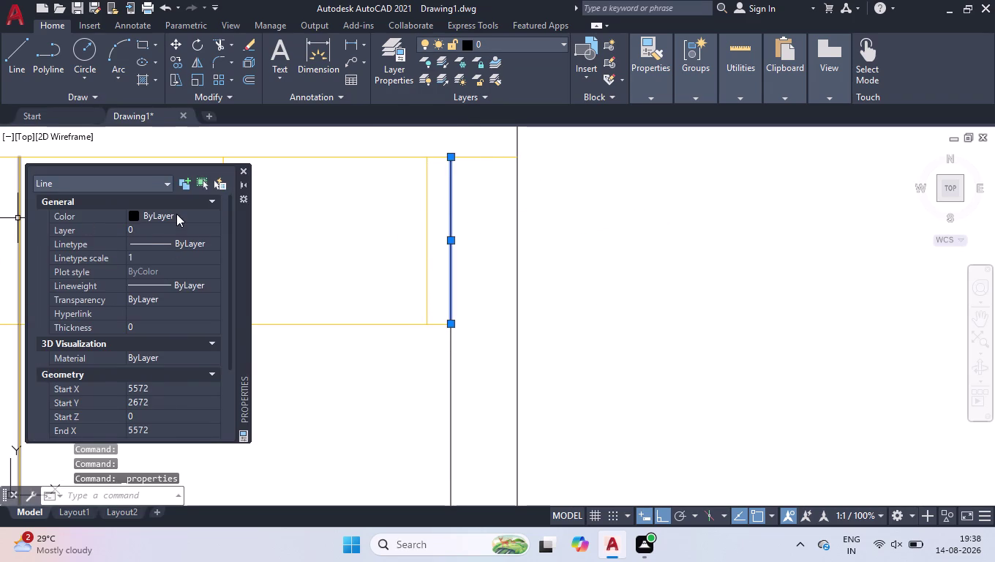
double_click(176, 214)
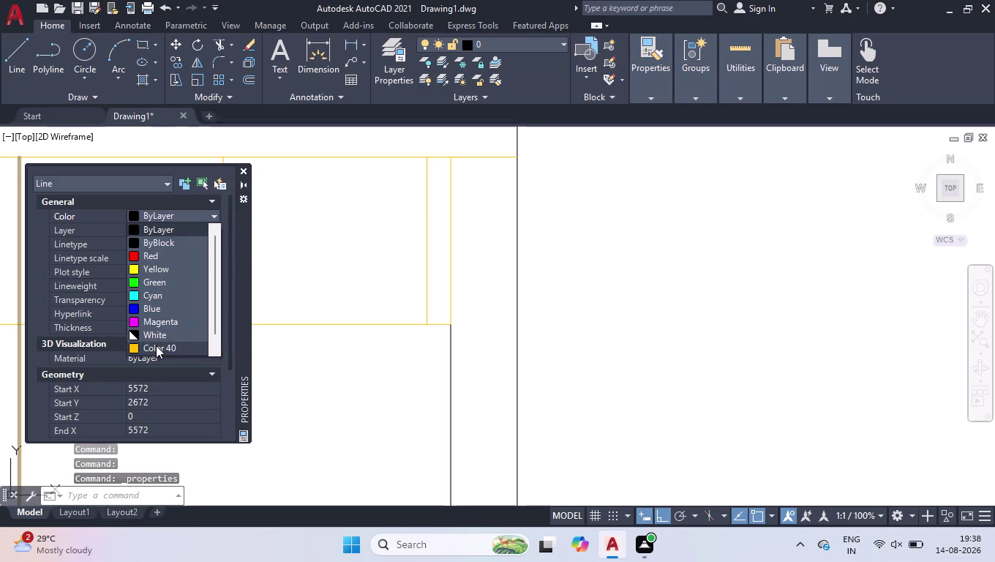
click(156, 346)
click(246, 176)
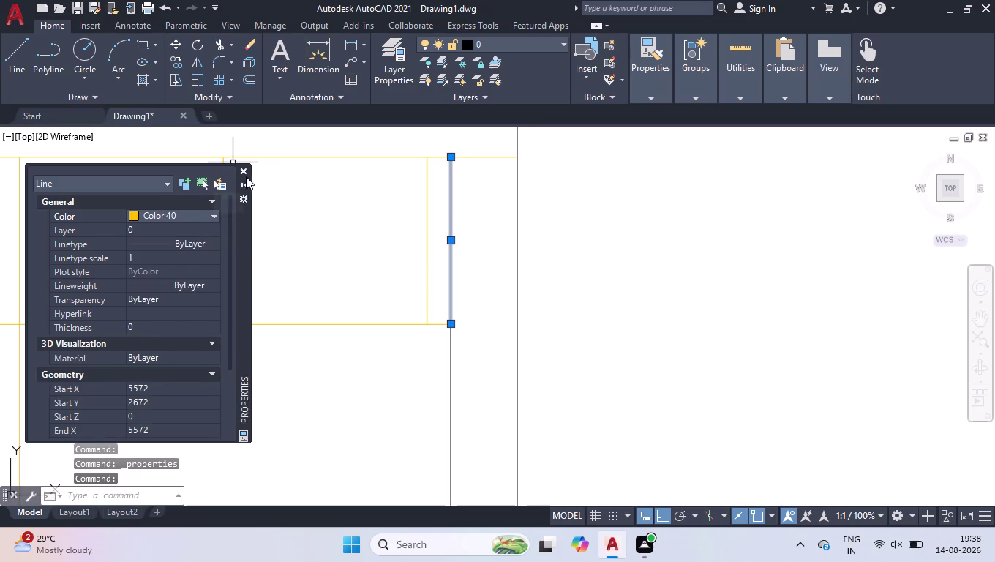
click(614, 213)
click(455, 266)
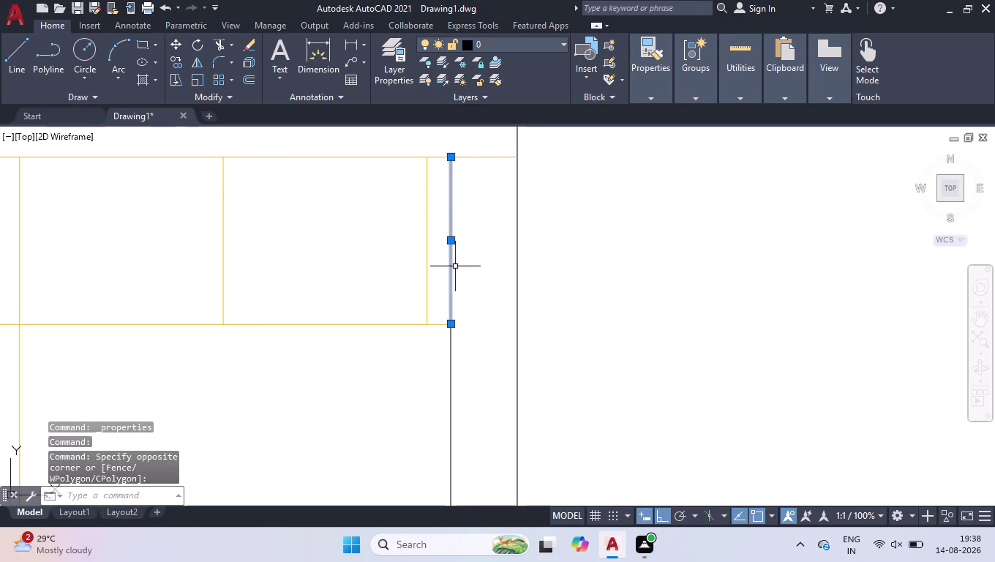
click(560, 252)
click(406, 266)
scroll(down, 3)
scroll(down, 3)
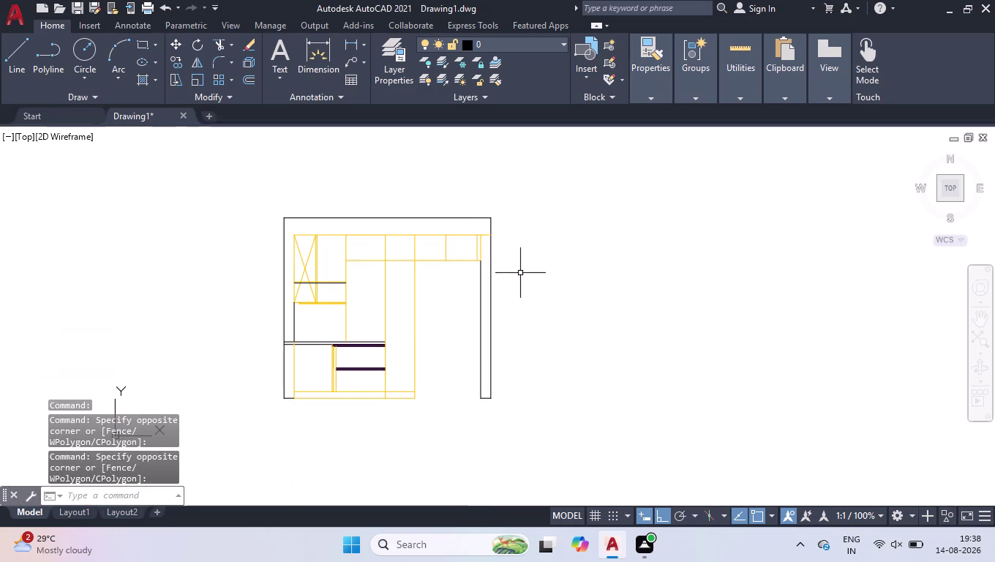
scroll(up, 3)
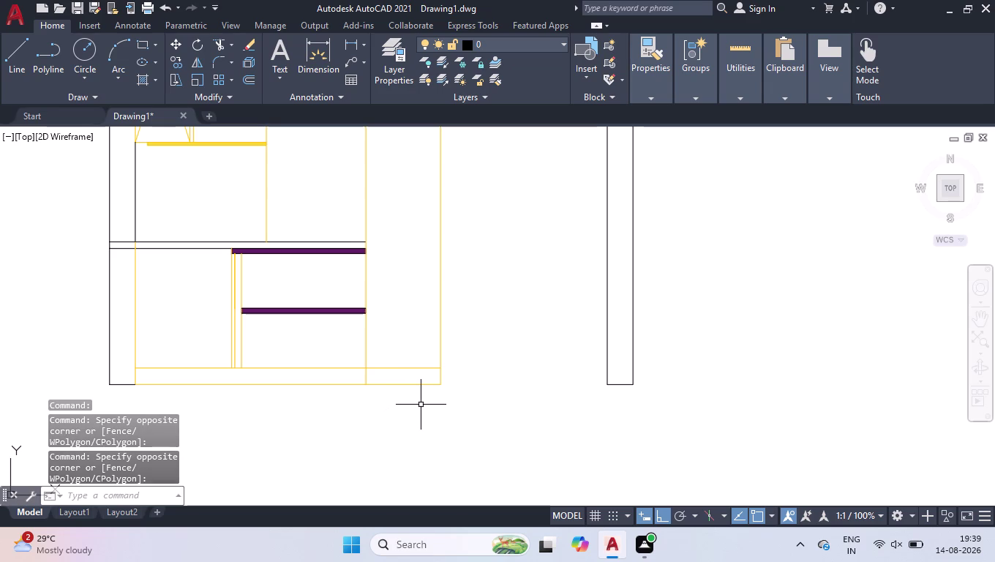
Draw a line from the yellow base line's end to the right panel's bottom.
key(l)
key(Return)
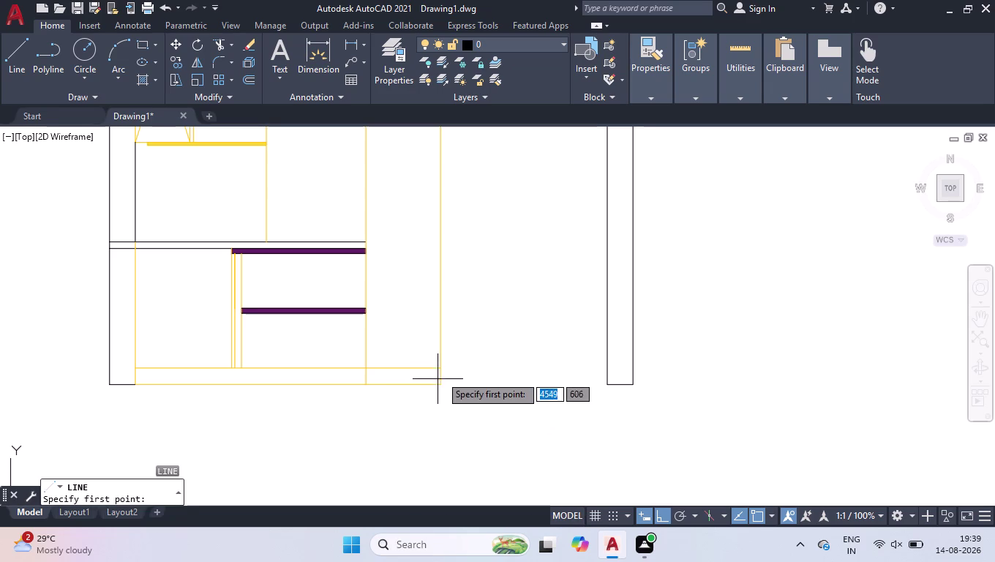
click(440, 385)
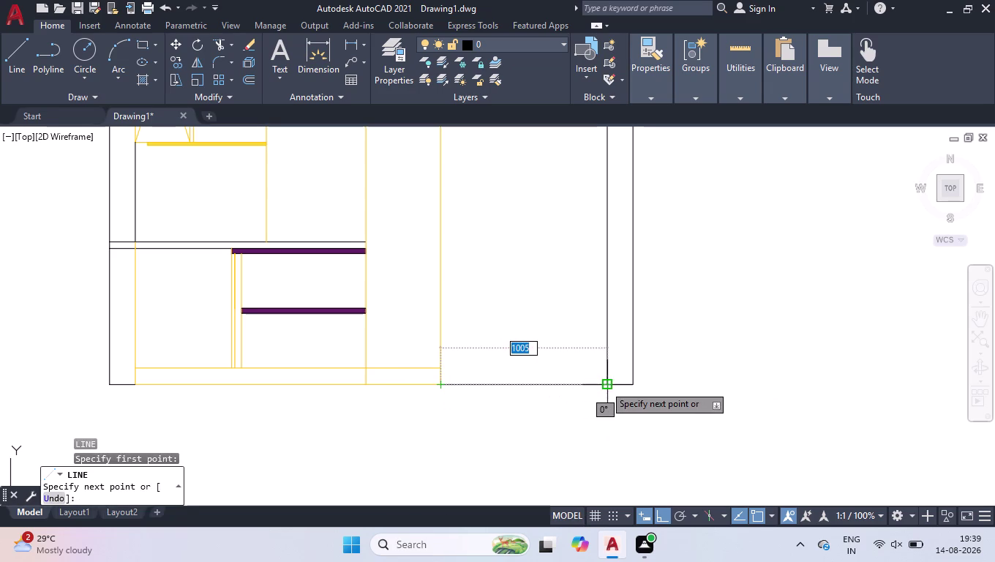
click(604, 385)
key(space)
scroll(down, 3)
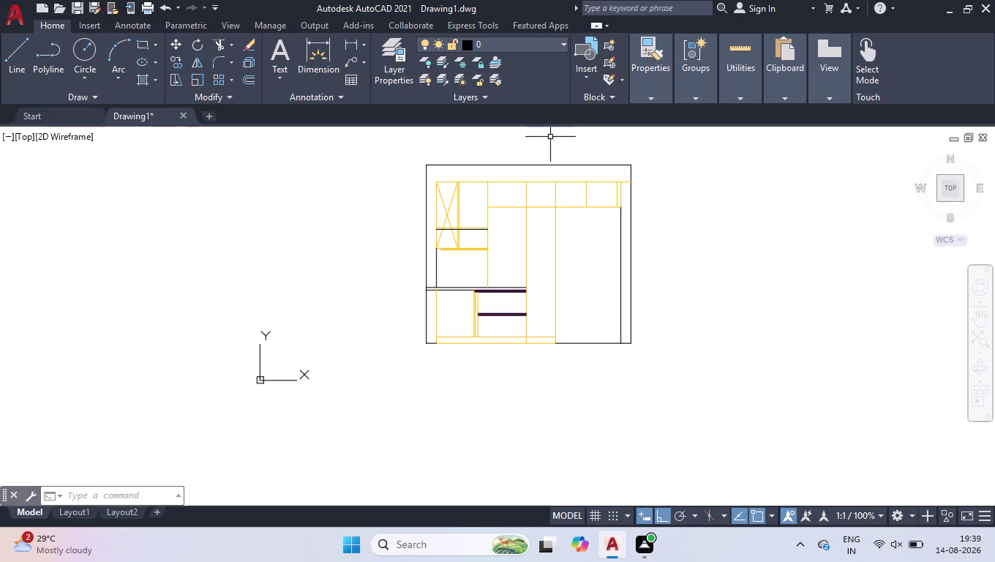
click(571, 265)
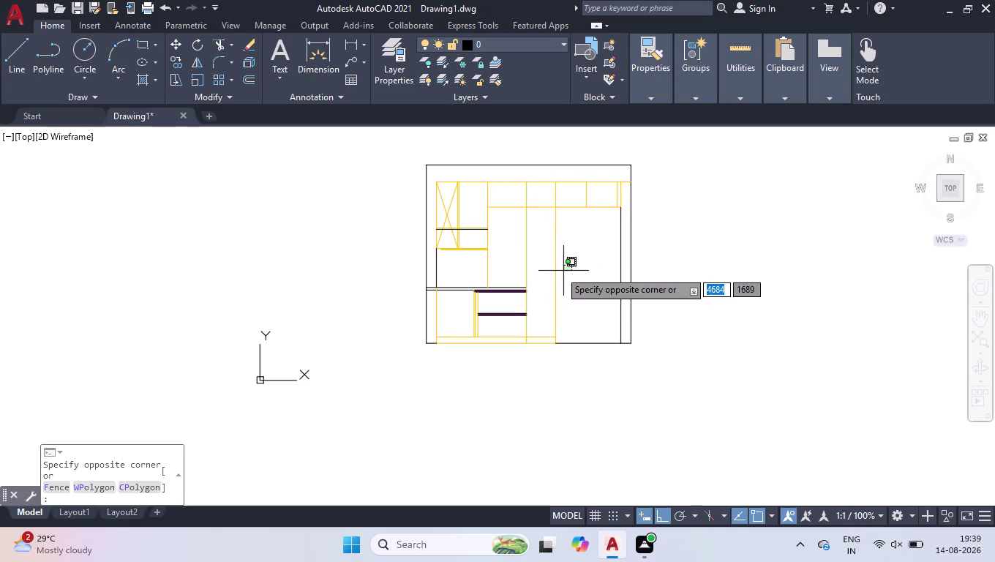
Break the central vertical line at the top yellow line with BREAKATPOINT.
click(541, 279)
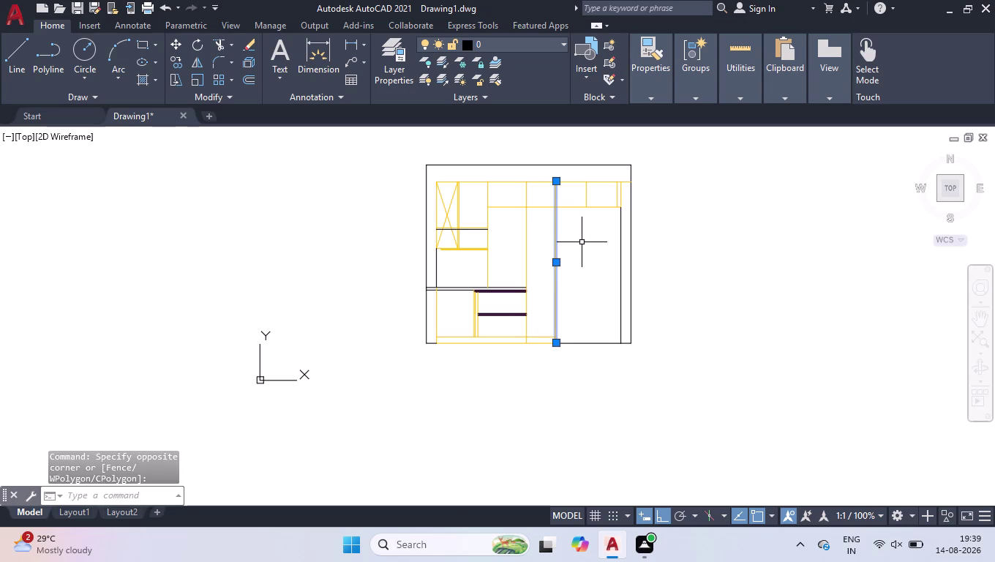
click(581, 242)
click(538, 266)
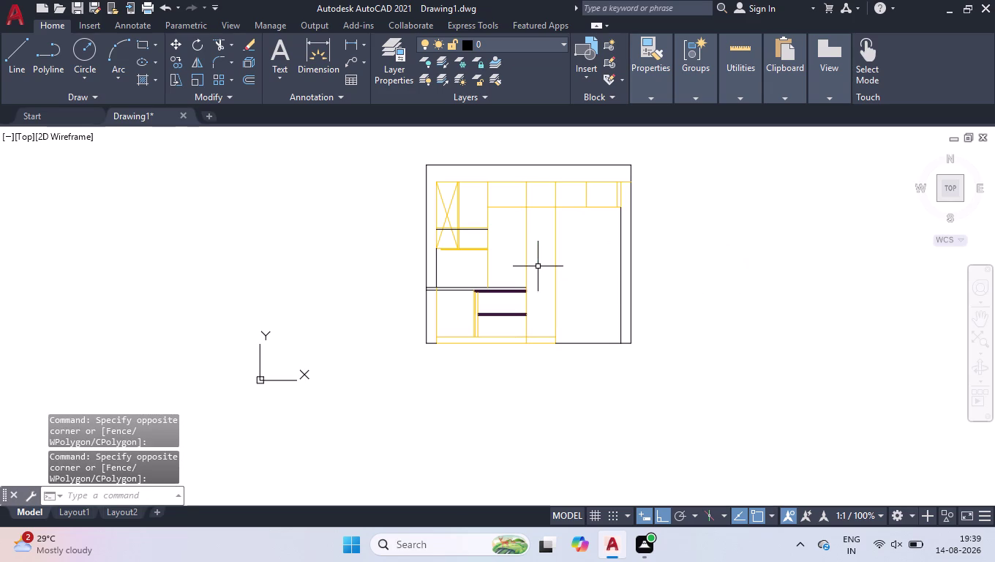
text(br)
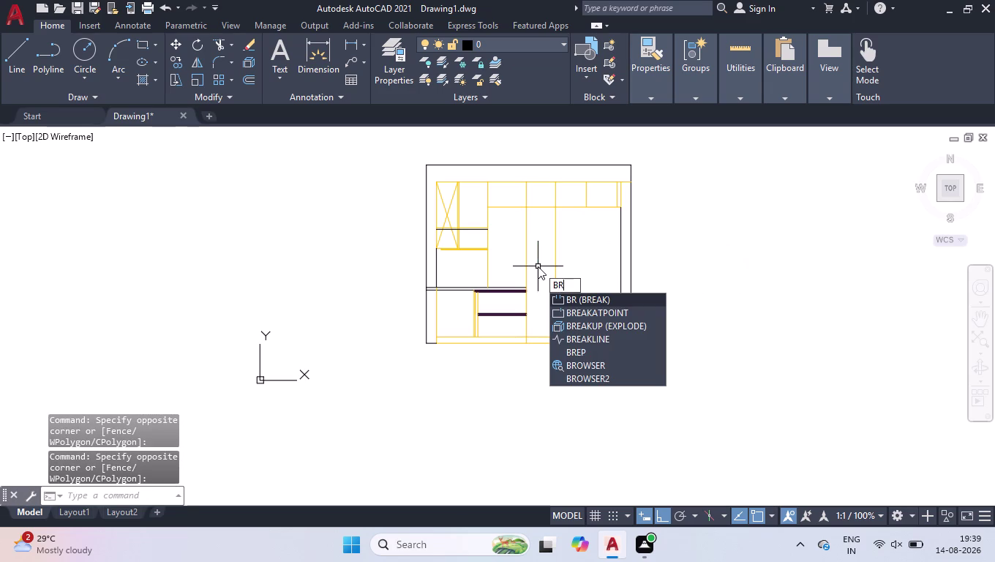
key(Down)
key(Return)
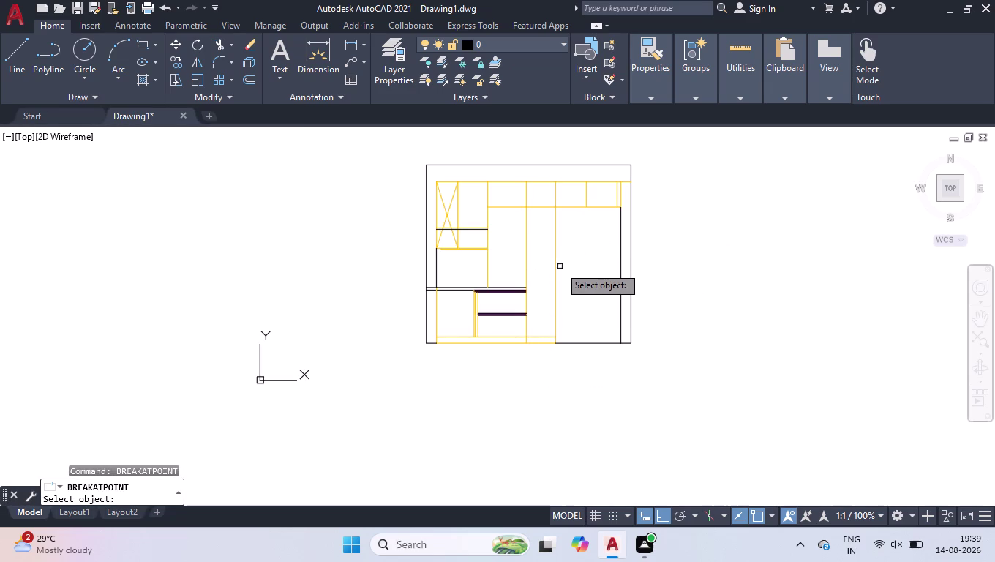
click(557, 268)
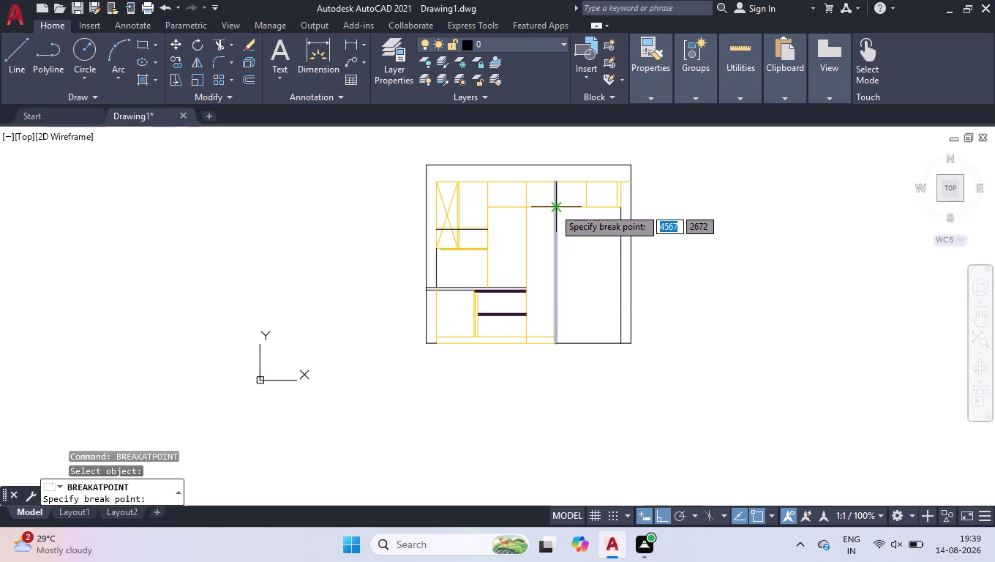
click(554, 208)
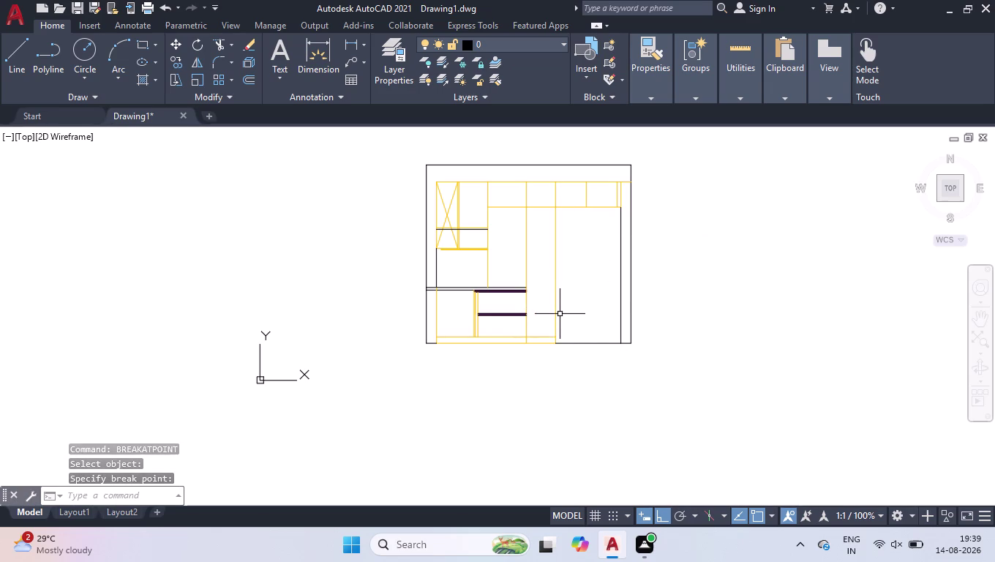
Break the vertical divider where it meets the bottom band.
key(space)
scroll(up, 3)
click(551, 352)
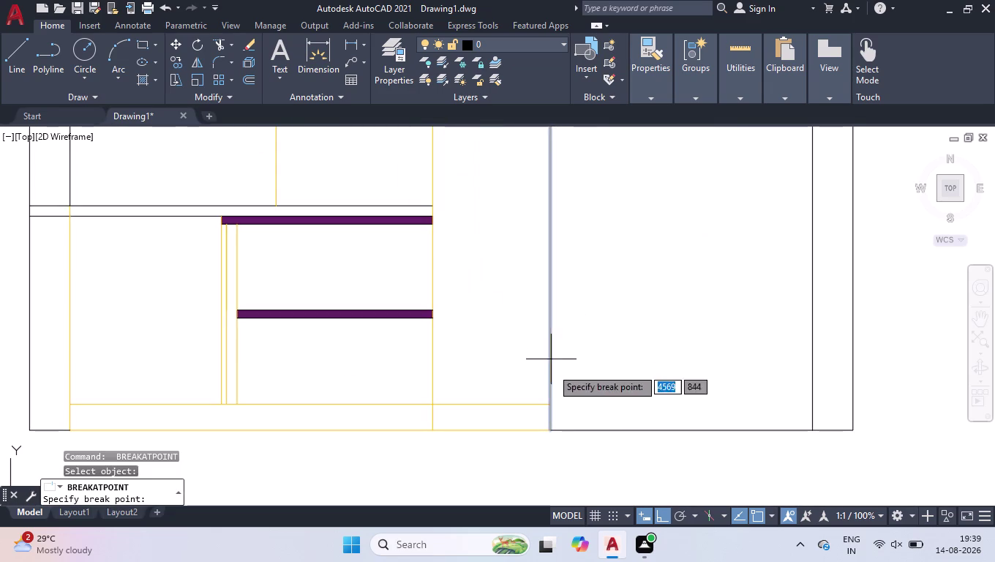
click(550, 406)
key(space)
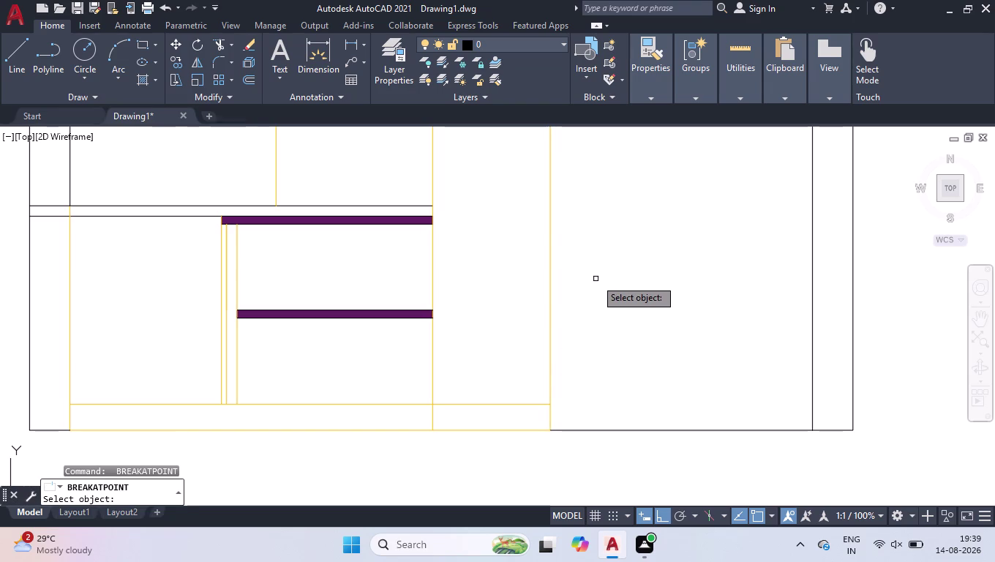
Change the upper divider segment's colour from Color 40 to ByBlock, then deselect it.
key(space)
click(629, 253)
click(492, 293)
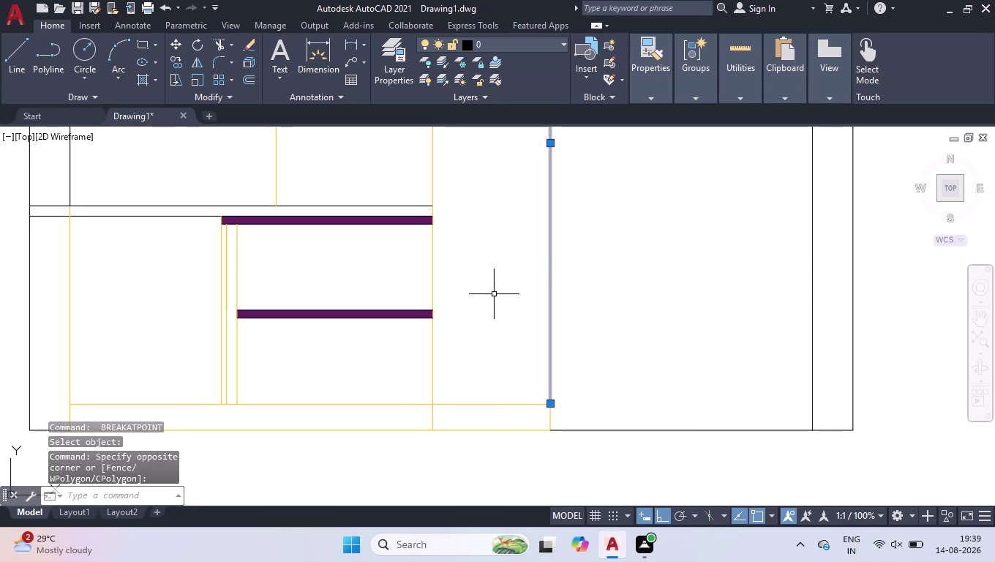
key(ctrl+1)
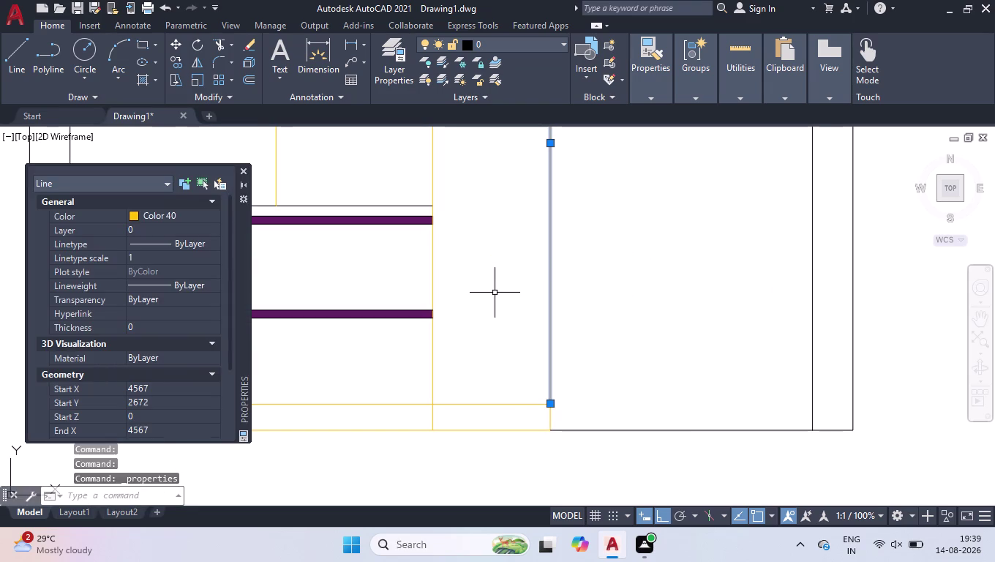
click(155, 214)
click(166, 213)
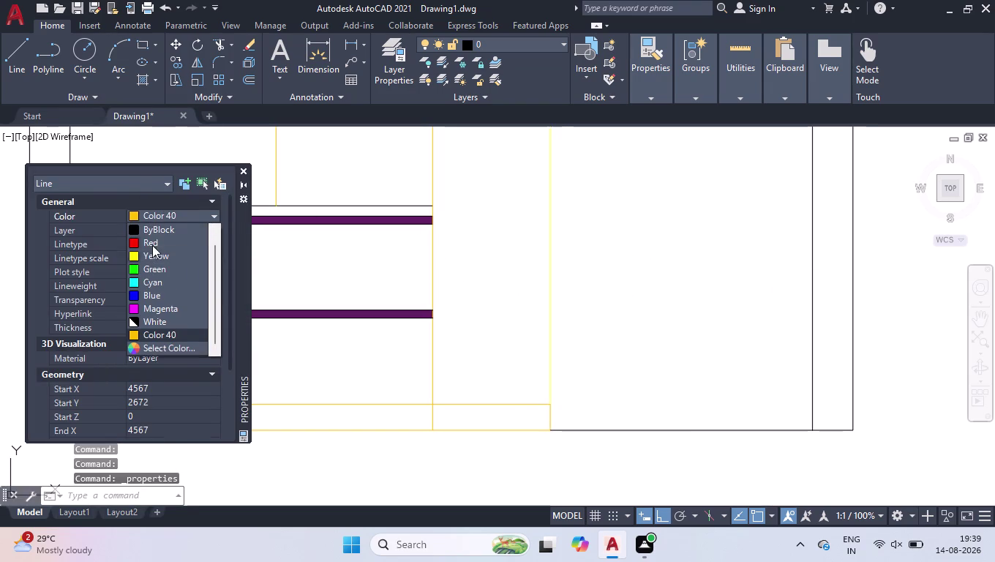
click(155, 231)
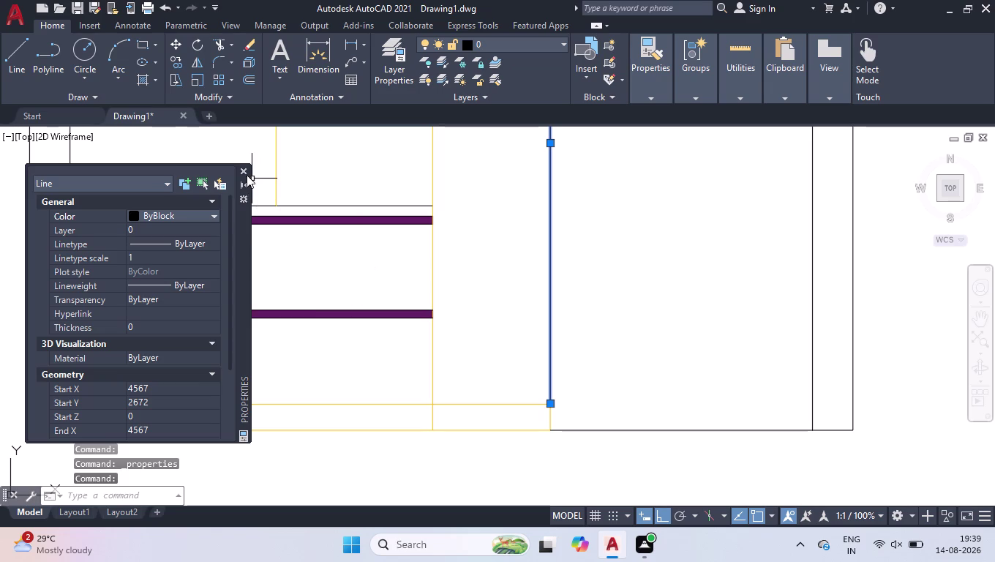
click(243, 169)
key(space)
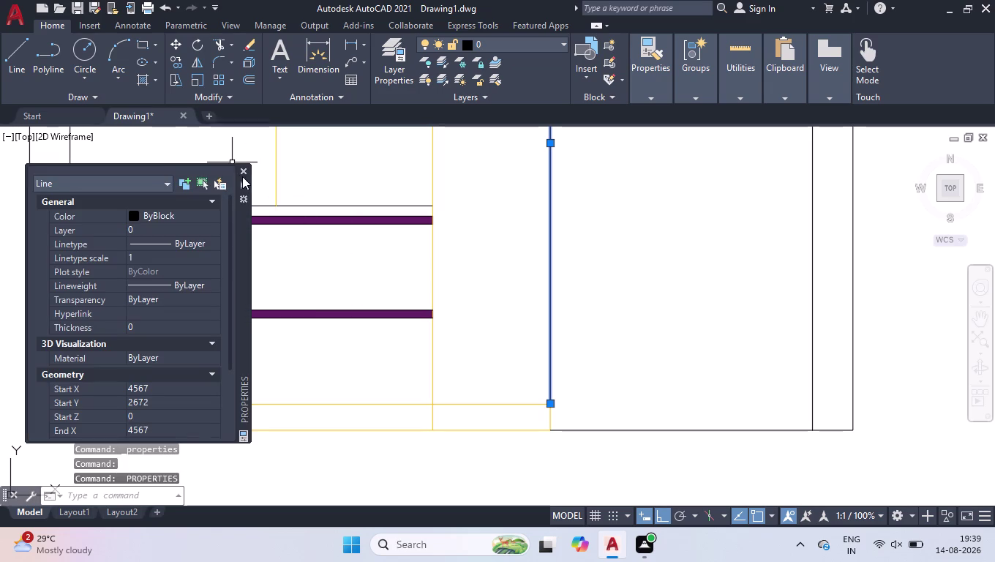
click(243, 169)
click(634, 217)
click(492, 343)
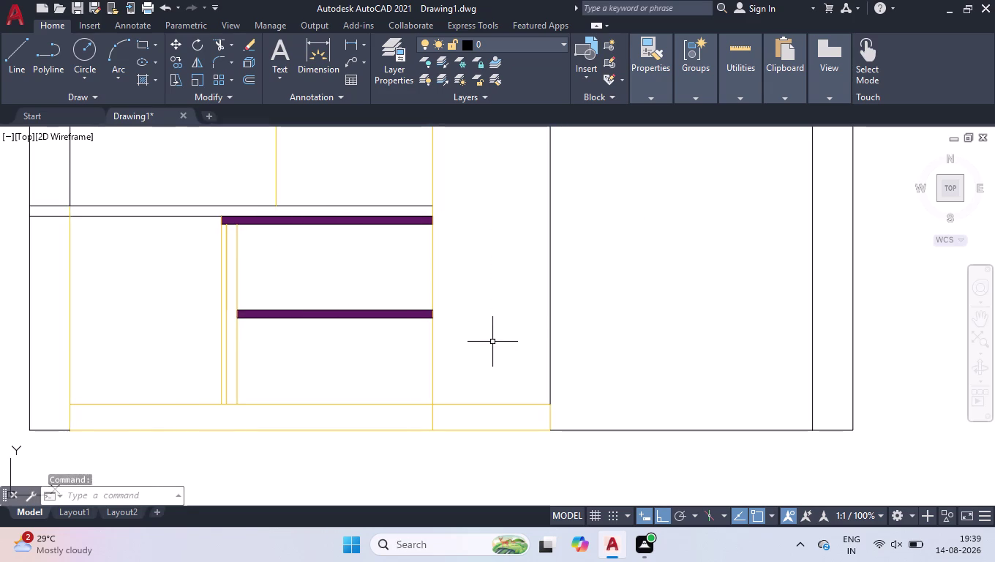
scroll(down, 3)
scroll(down, 3)
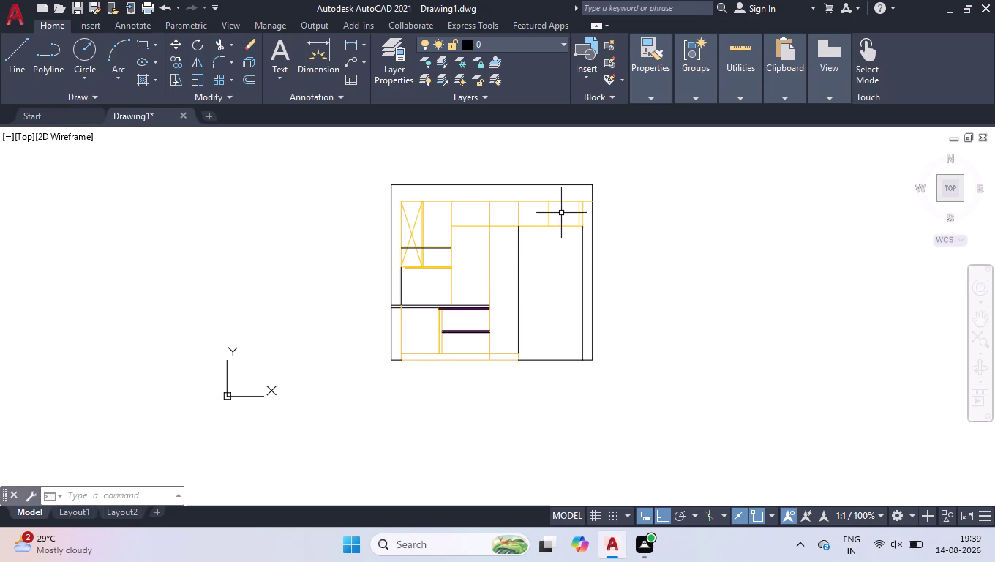
Set the short vertical line in the top band to ByBlock colour and deselect it.
scroll(up, 3)
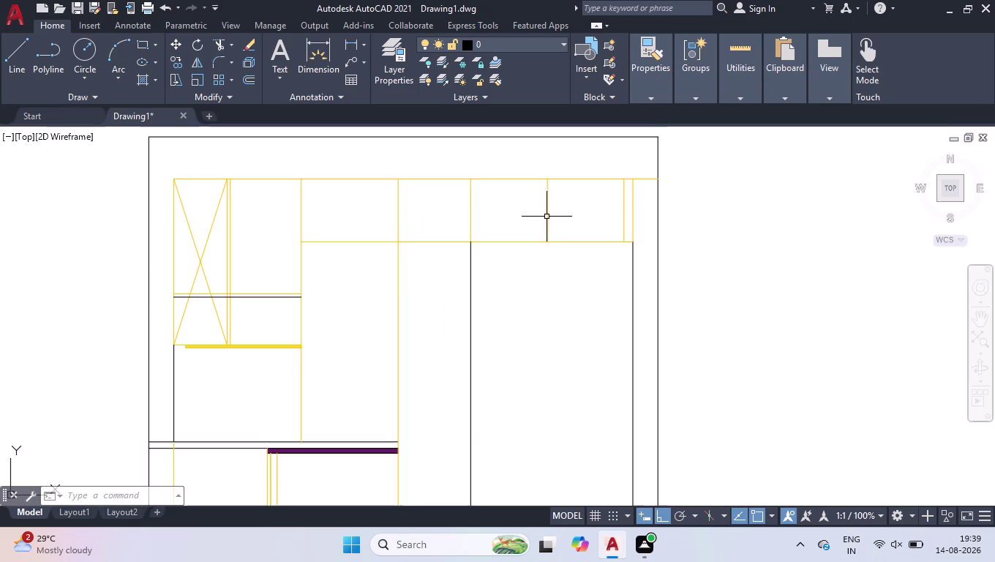
click(582, 201)
click(535, 218)
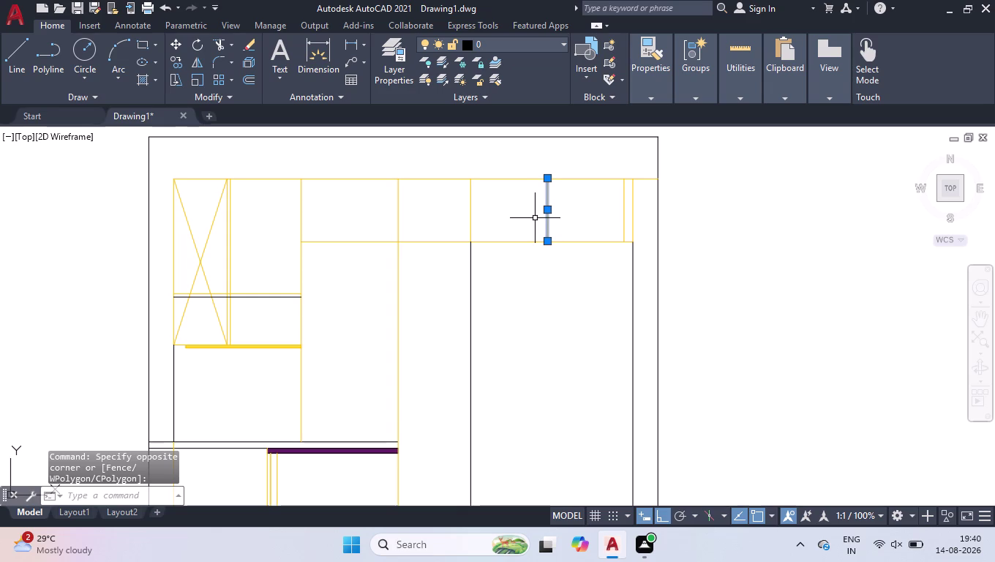
key(ctrl+1)
click(172, 210)
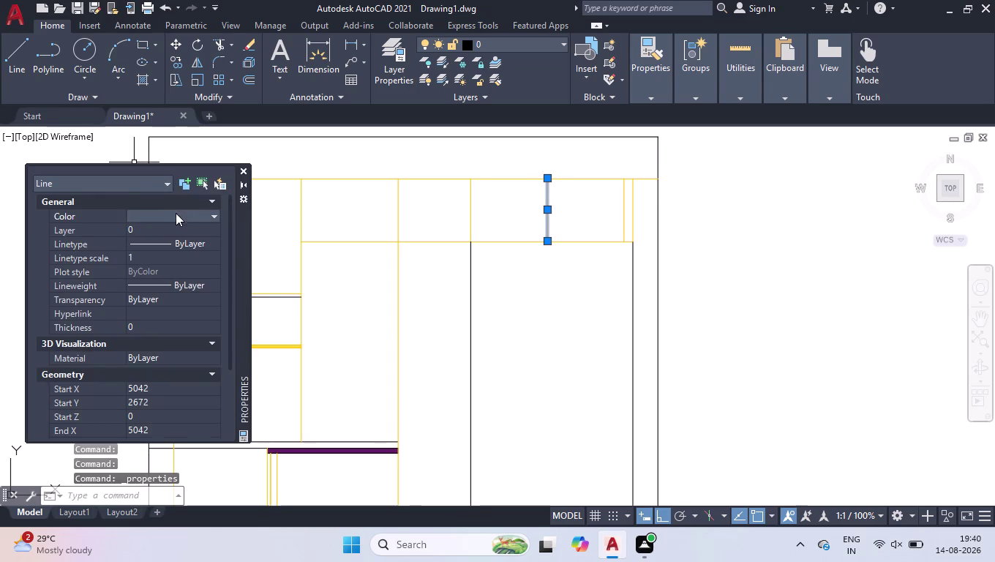
click(178, 215)
click(170, 231)
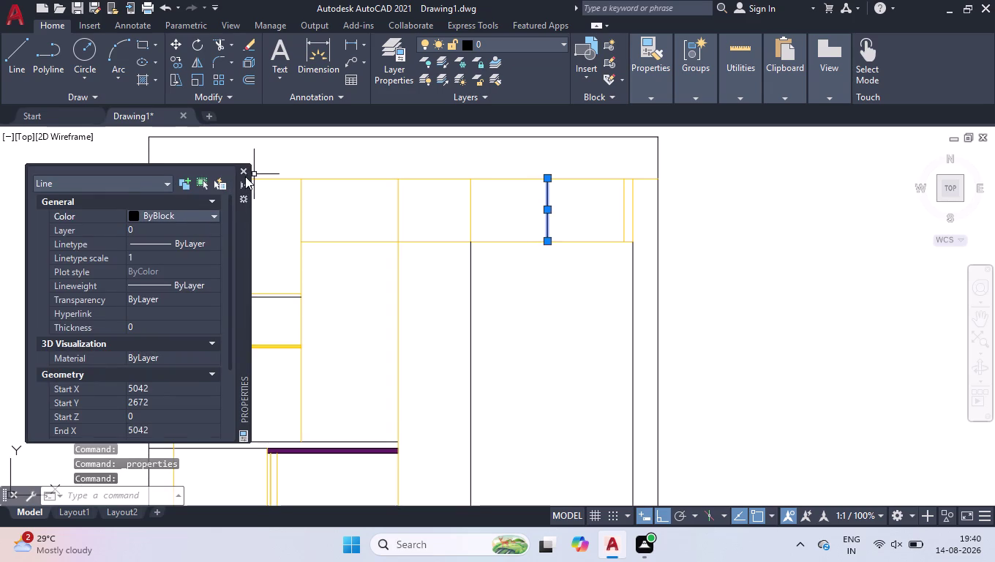
click(245, 174)
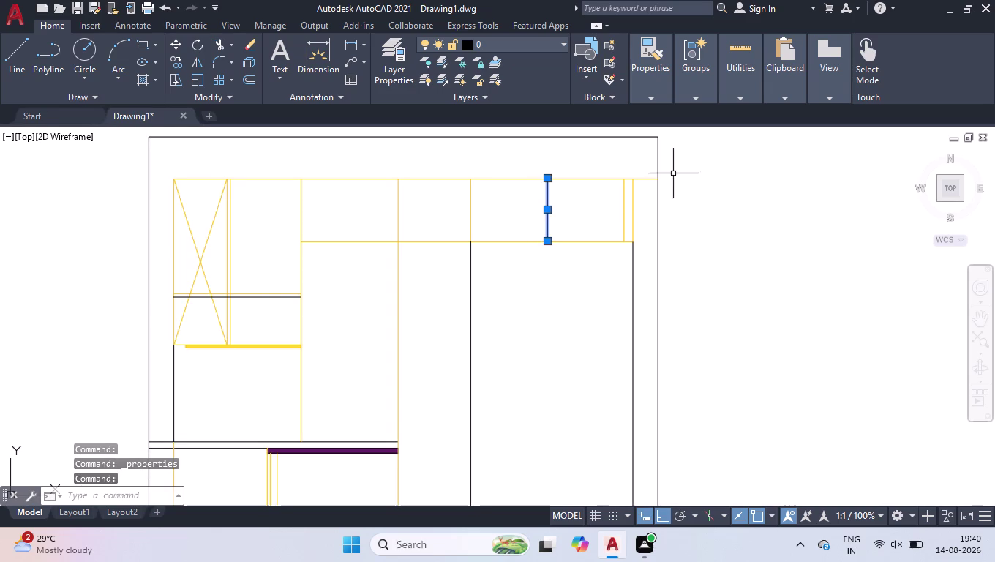
click(671, 172)
drag(403, 238, 409, 241)
scroll(down, 3)
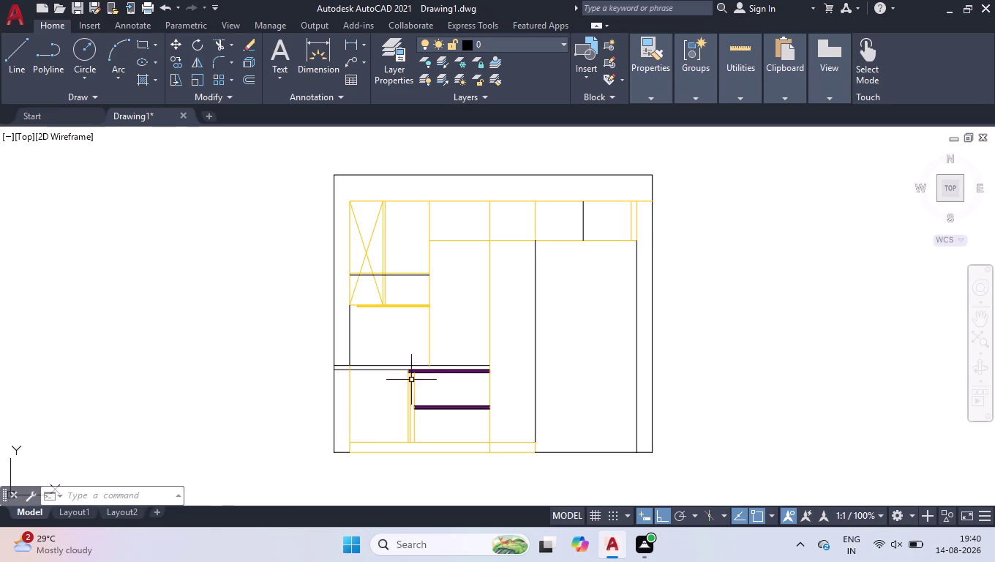
click(468, 44)
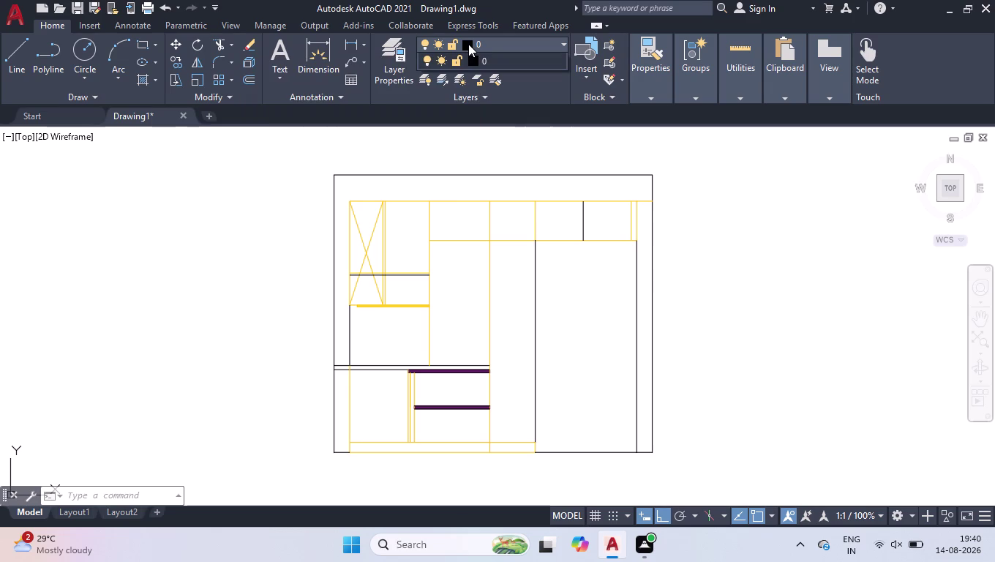
Create a new layer named 'line' and give it colour 40.
text(la)
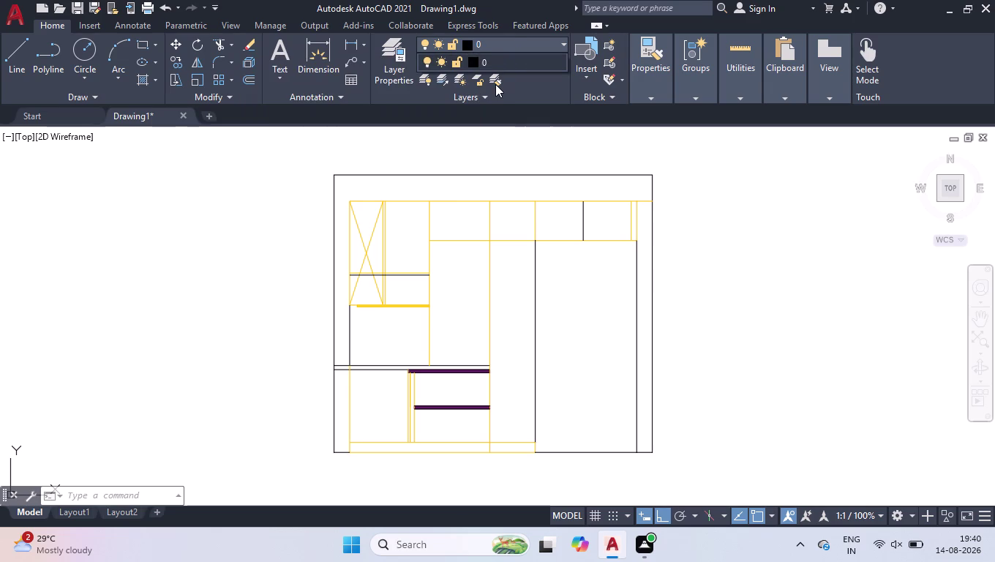
key(Return)
text(l)
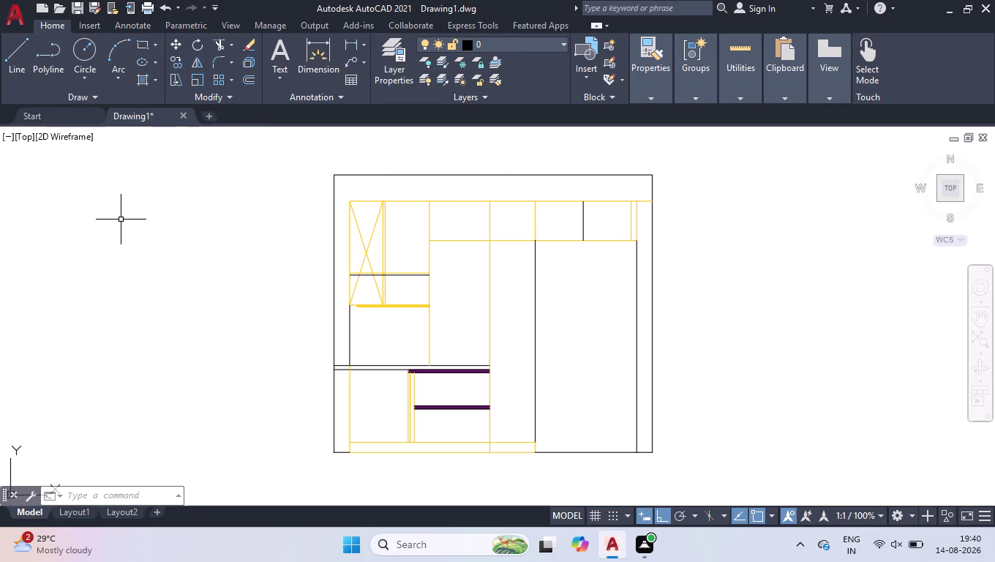
text(a)
key(Return)
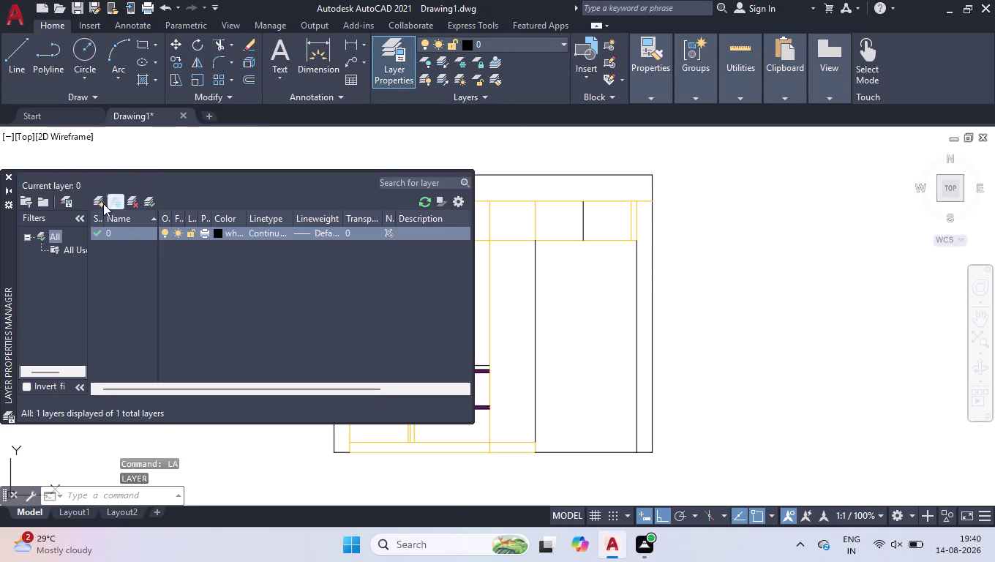
click(98, 201)
text(lin)
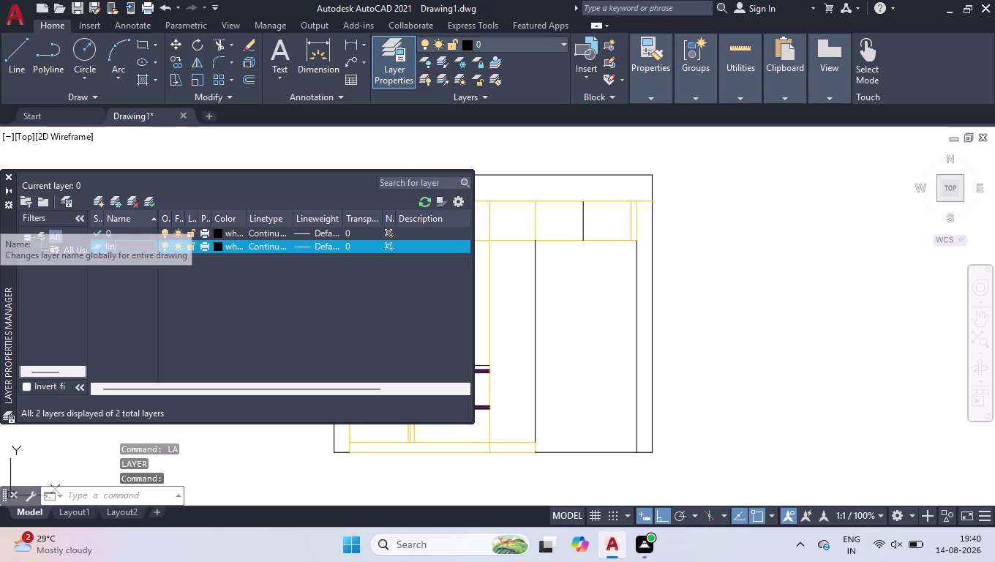
text(e)
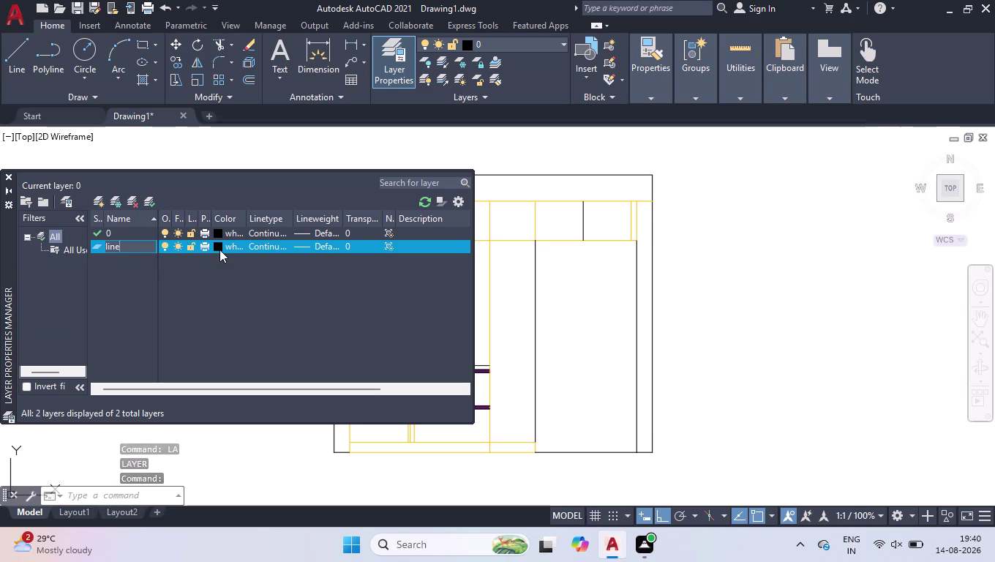
click(219, 249)
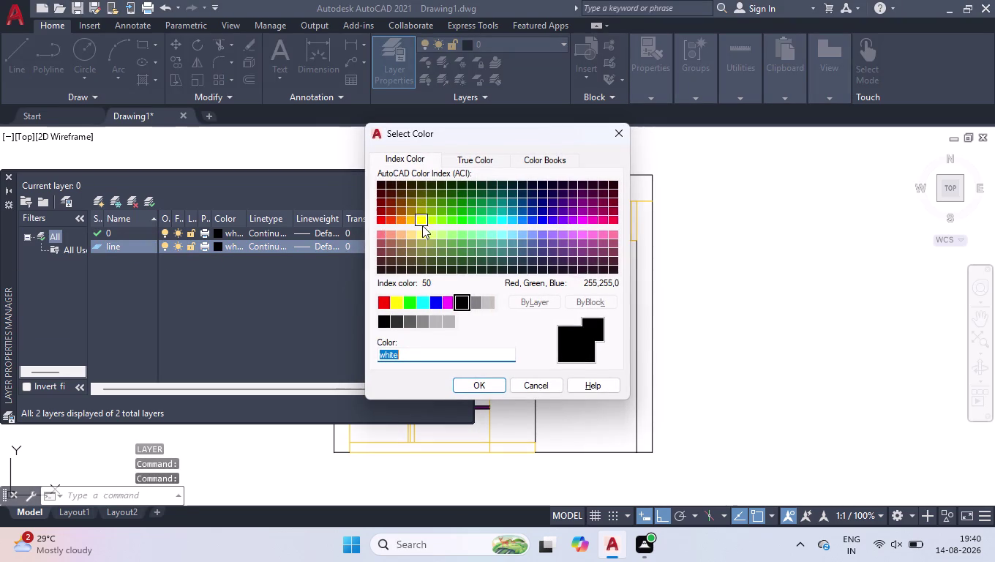
click(422, 220)
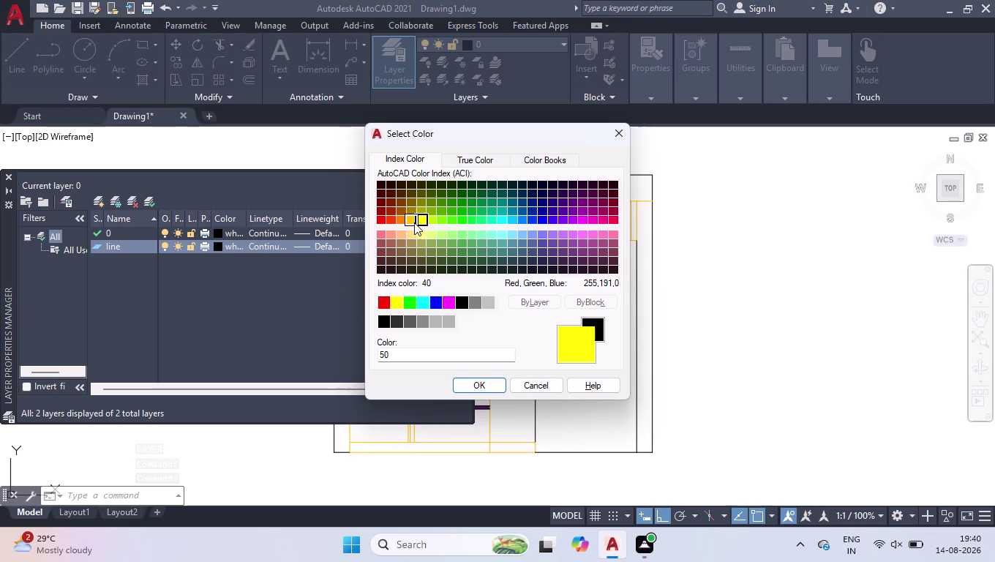
click(412, 221)
click(463, 383)
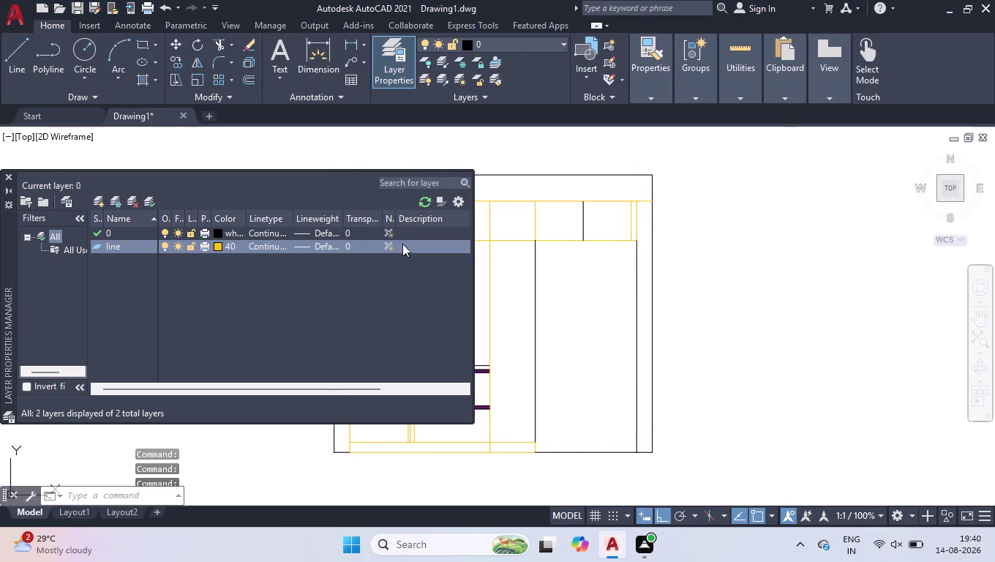
Close the Layer Properties Manager and make 'line' the current layer.
click(343, 246)
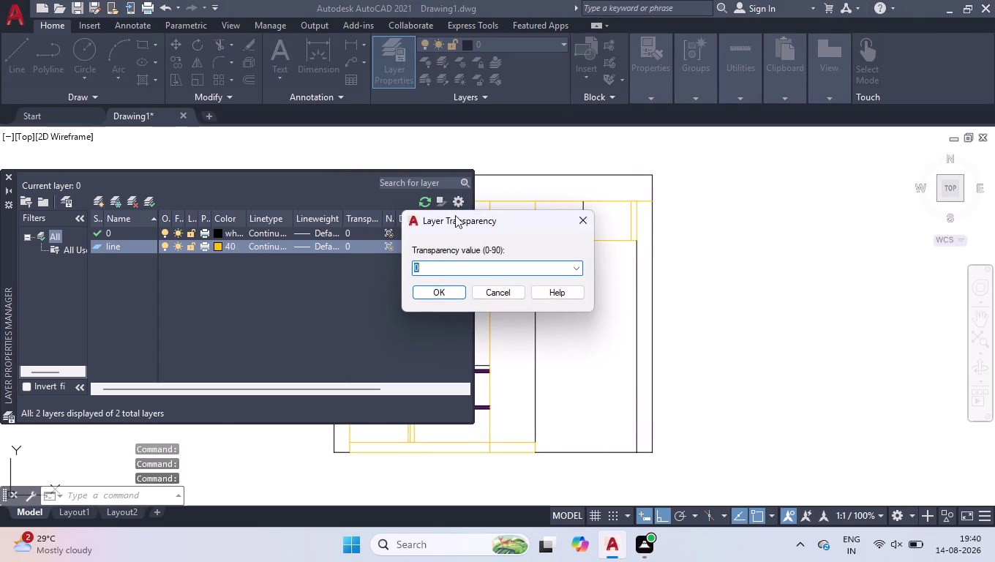
click(455, 295)
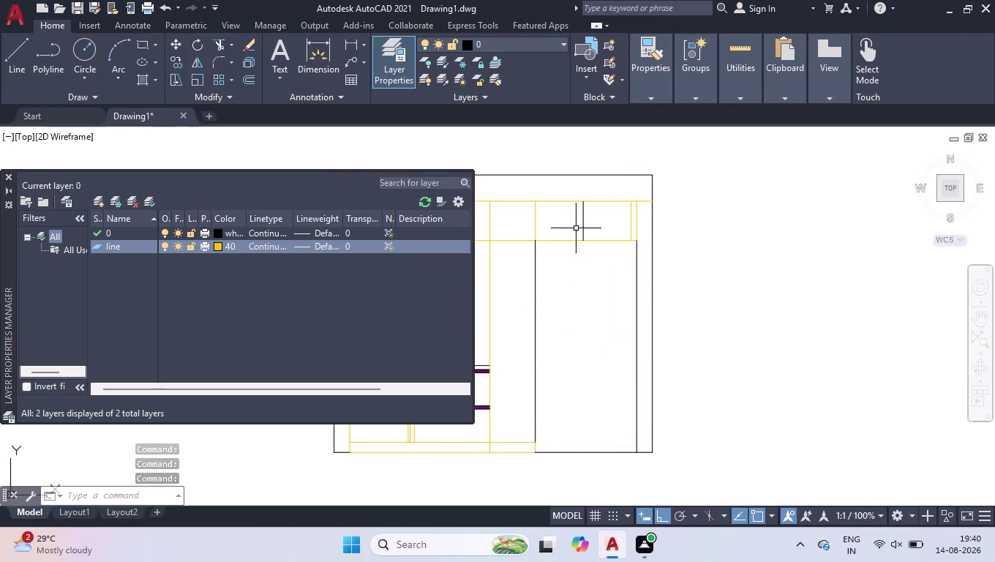
click(242, 158)
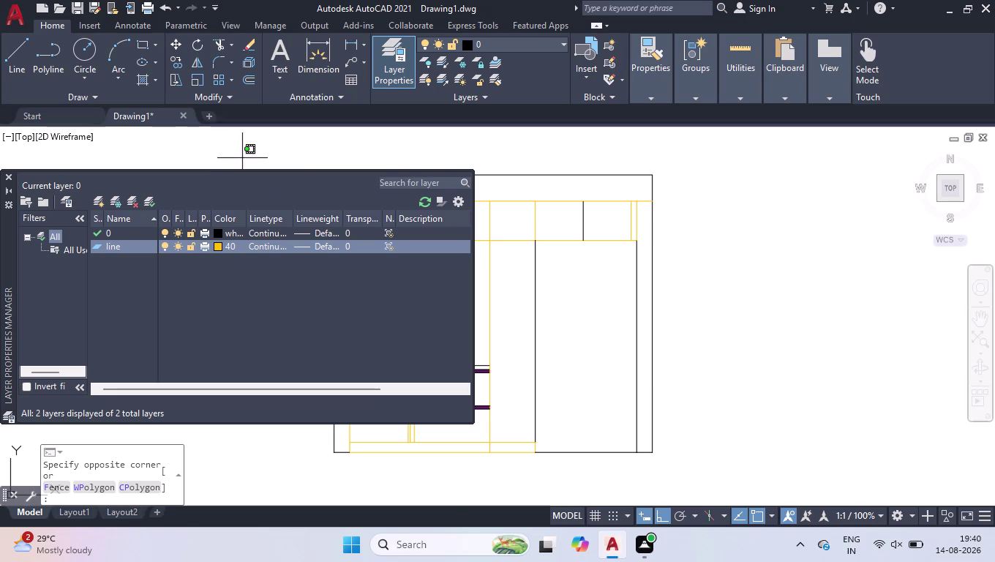
click(207, 158)
click(10, 177)
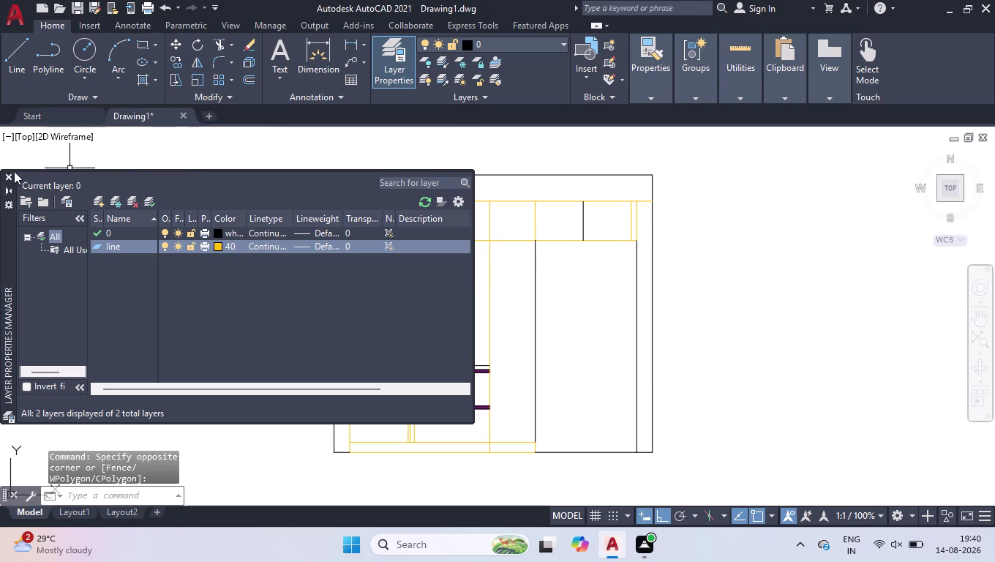
click(548, 35)
click(534, 43)
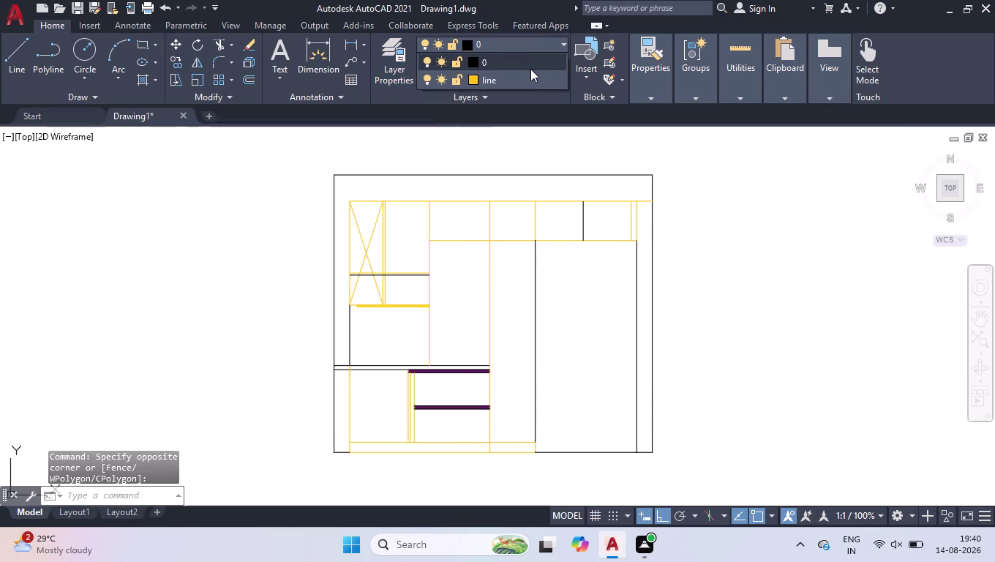
click(529, 75)
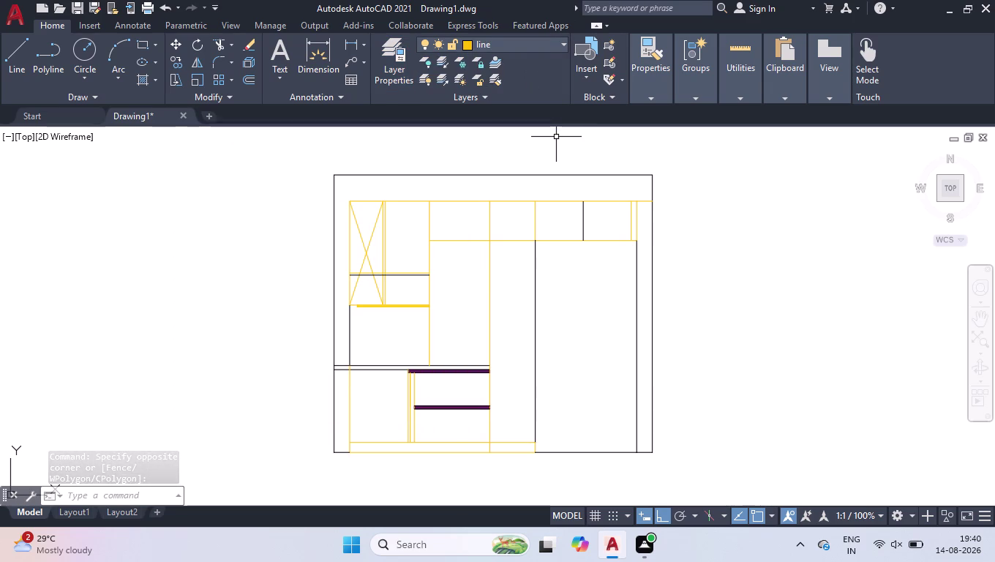
Cancel the unfinished vertical line and launch OFFSET with the 'off' alias.
key(l)
key(Return)
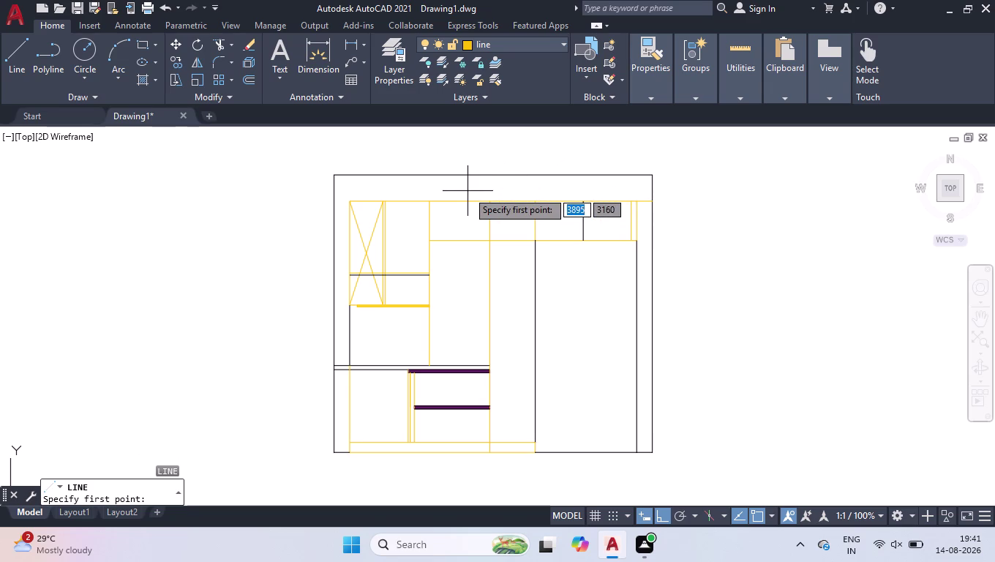
key(space)
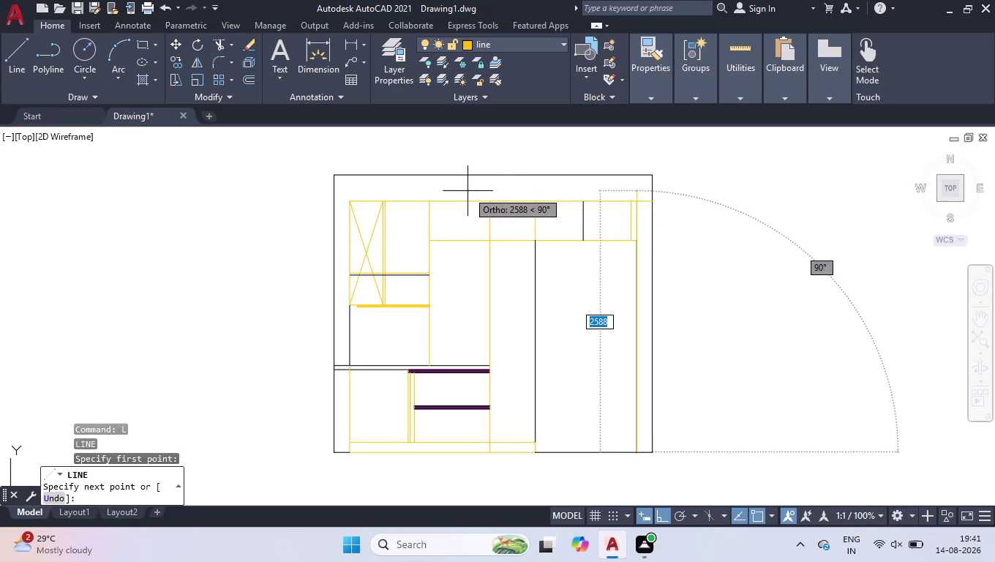
key(space)
text(off)
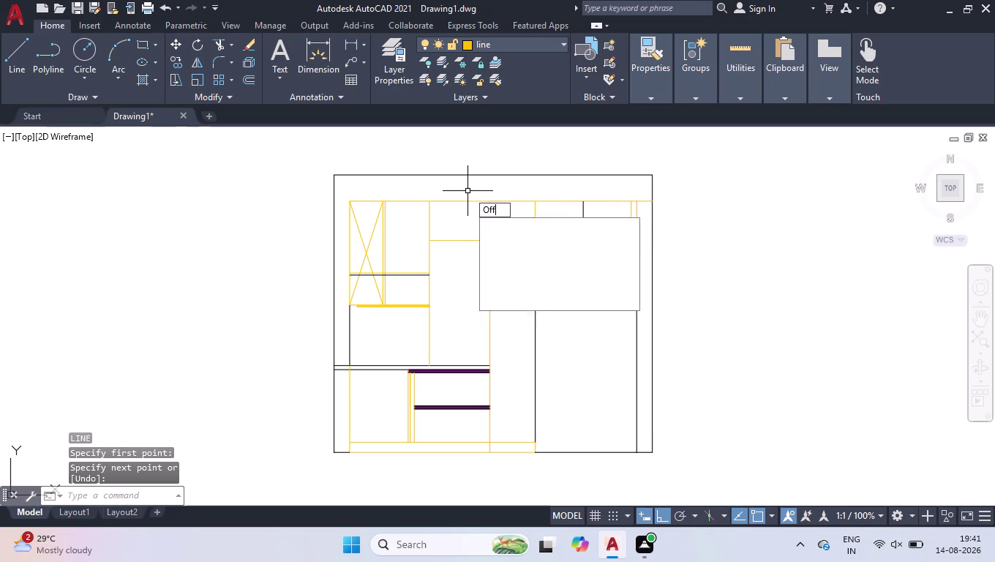
key(Return)
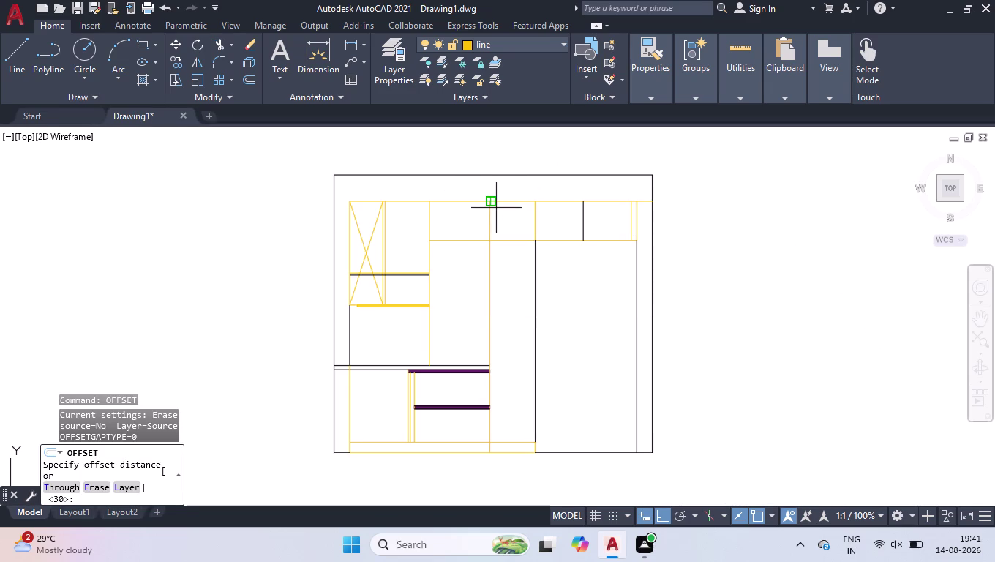
Offset the top band line 60 units to place a copy just below it.
text(60)
key(Return)
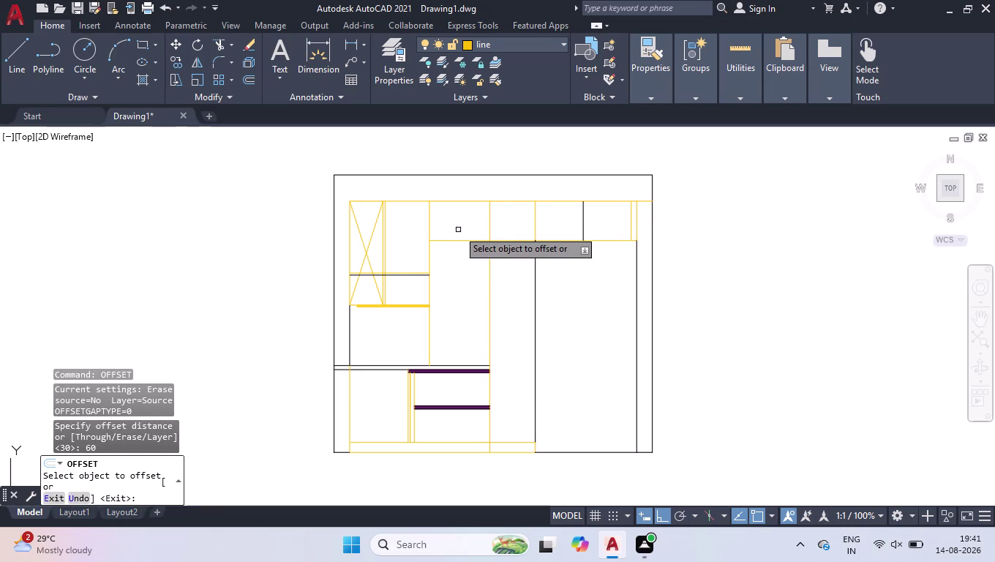
key(space)
text(off)
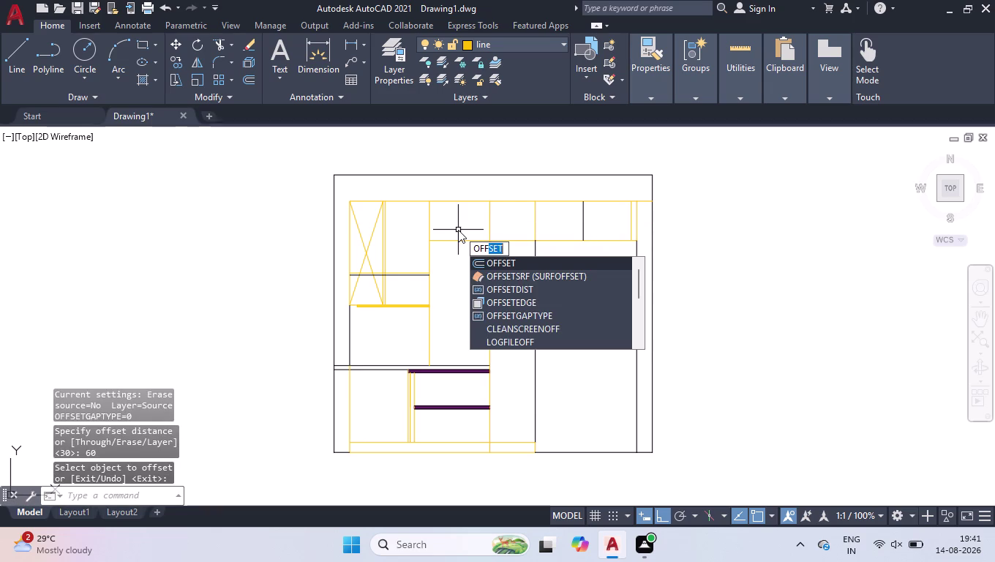
key(Return)
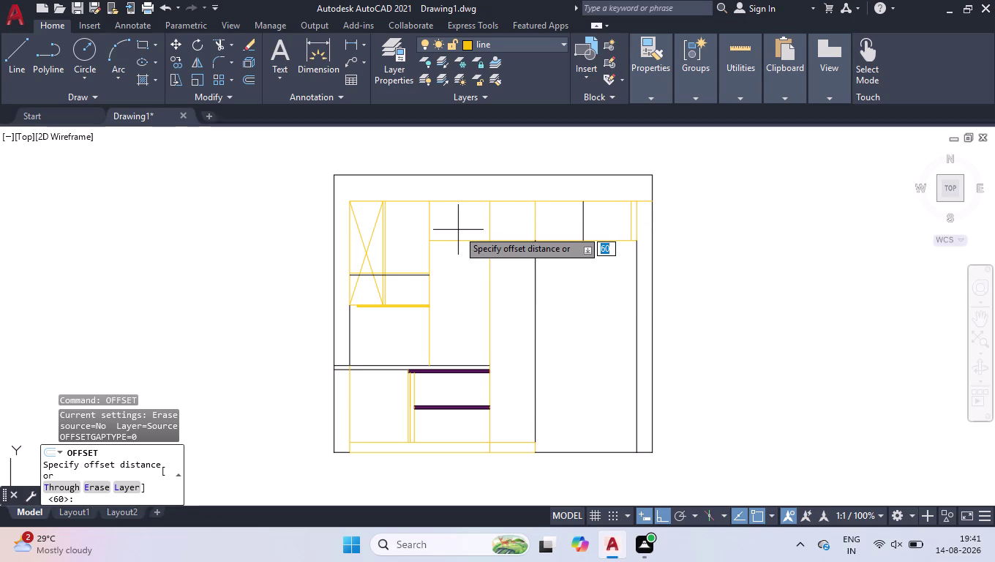
text(60)
key(Return)
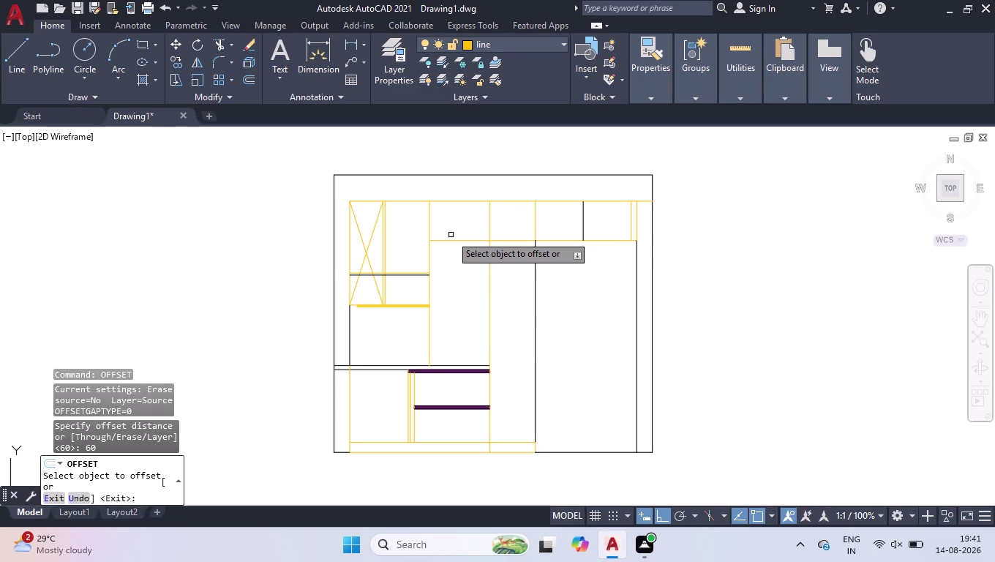
click(448, 239)
click(449, 282)
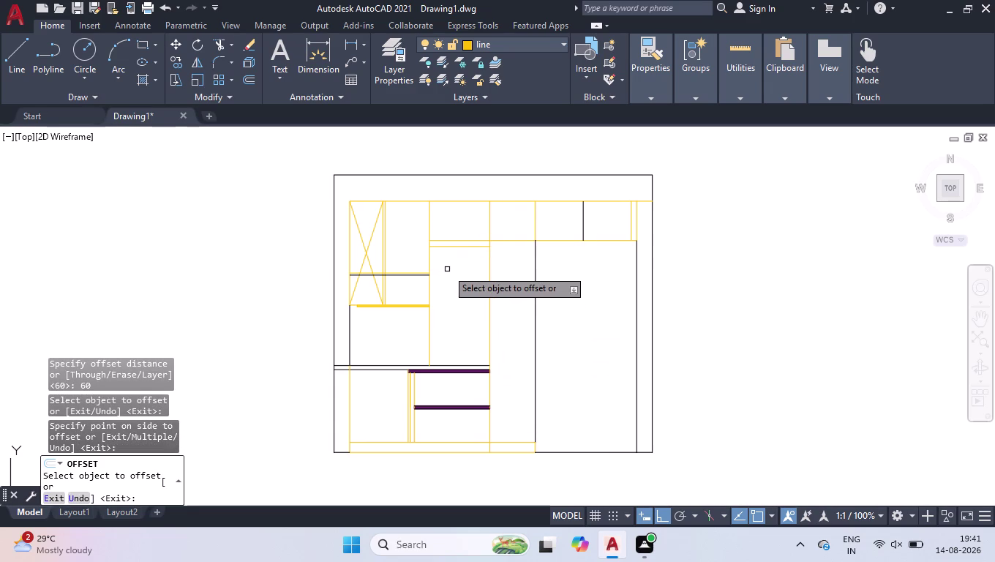
scroll(up, 3)
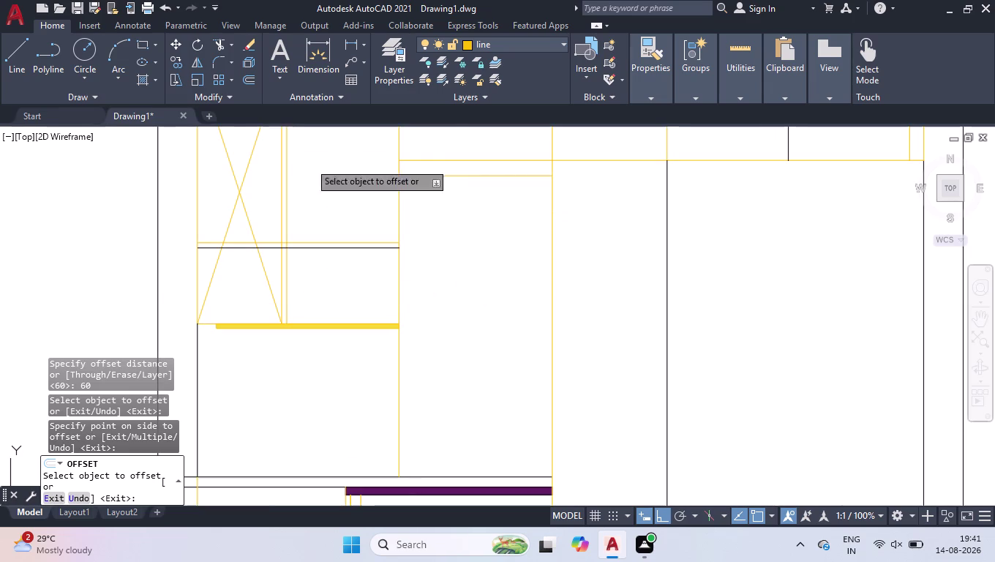
Offset a compartment line, the right edge and the bottom edge inward by 10.
click(400, 286)
text(10)
key(Return)
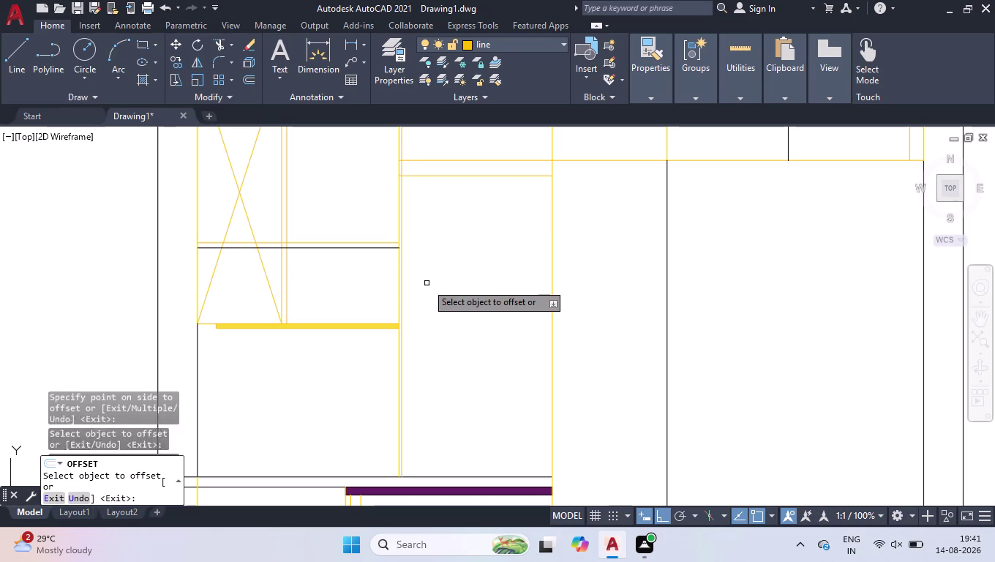
click(551, 272)
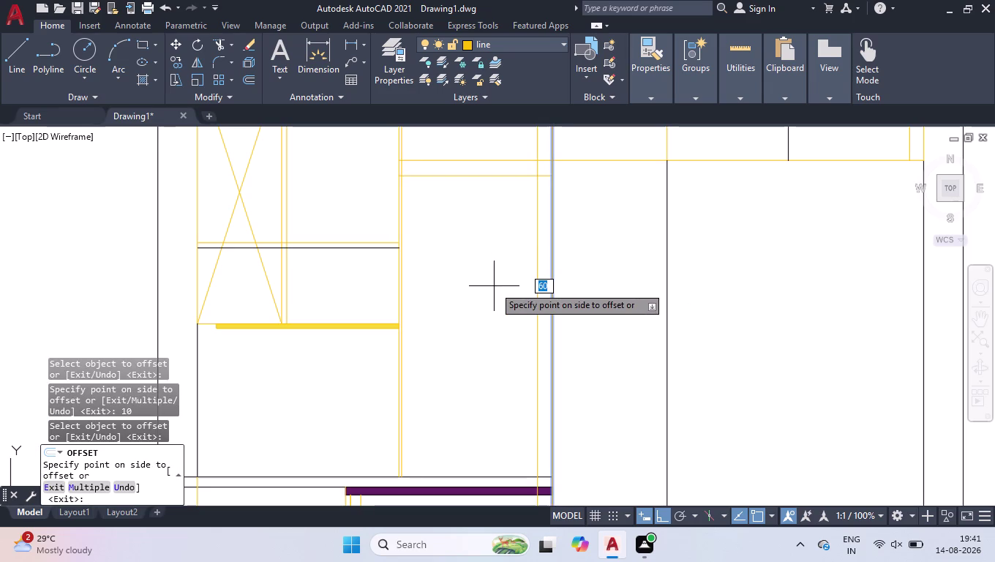
text(10)
key(Return)
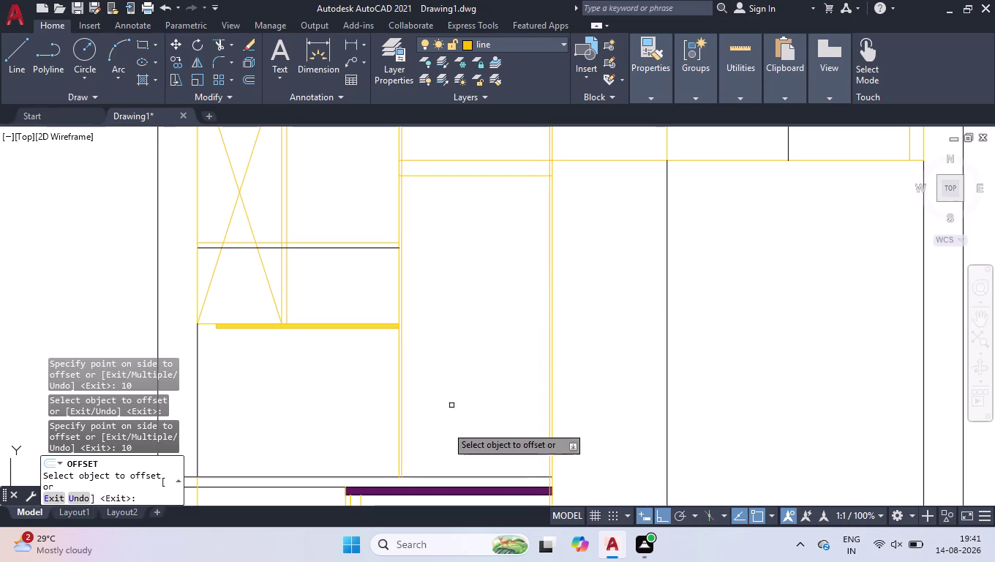
click(451, 477)
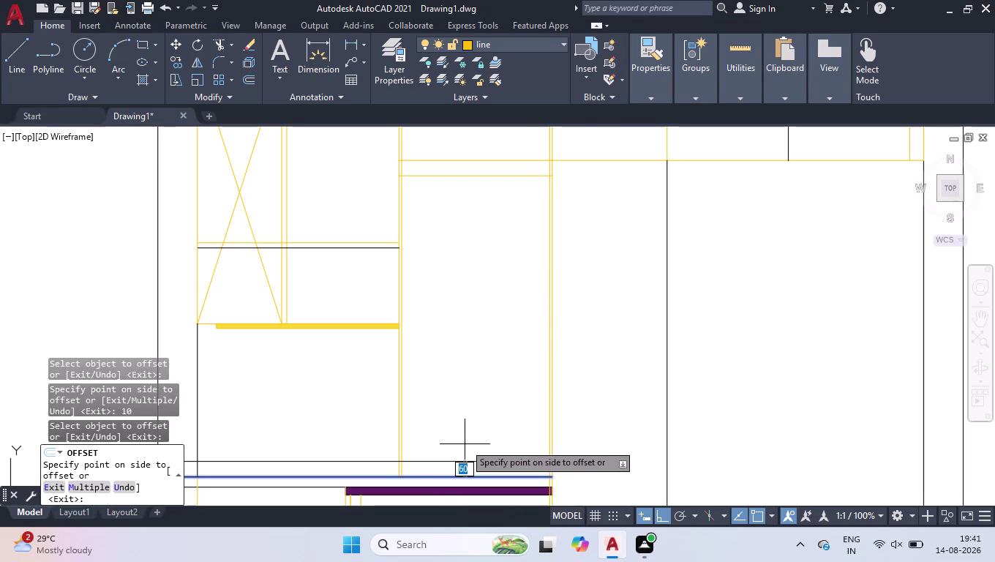
text(10)
key(Return)
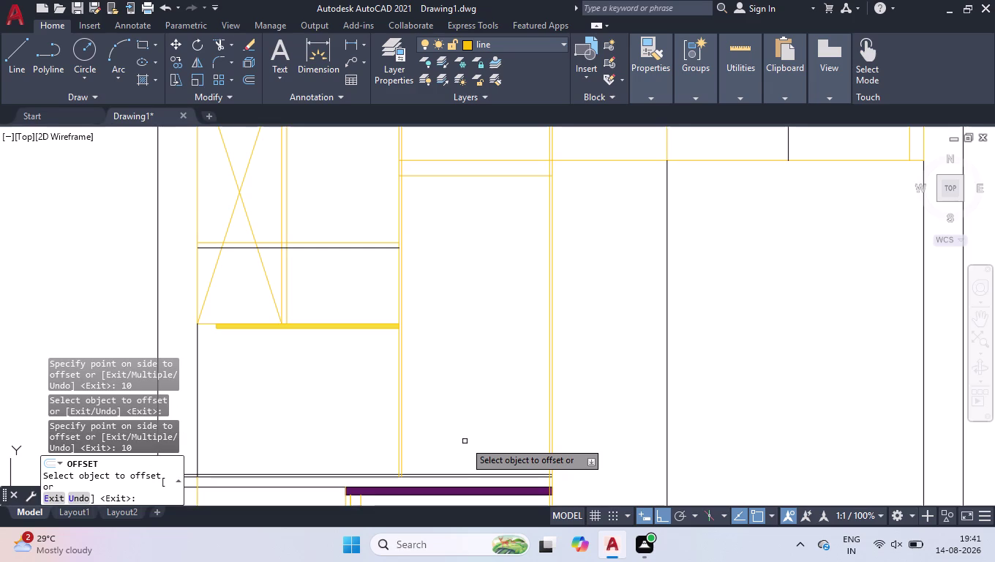
key(space)
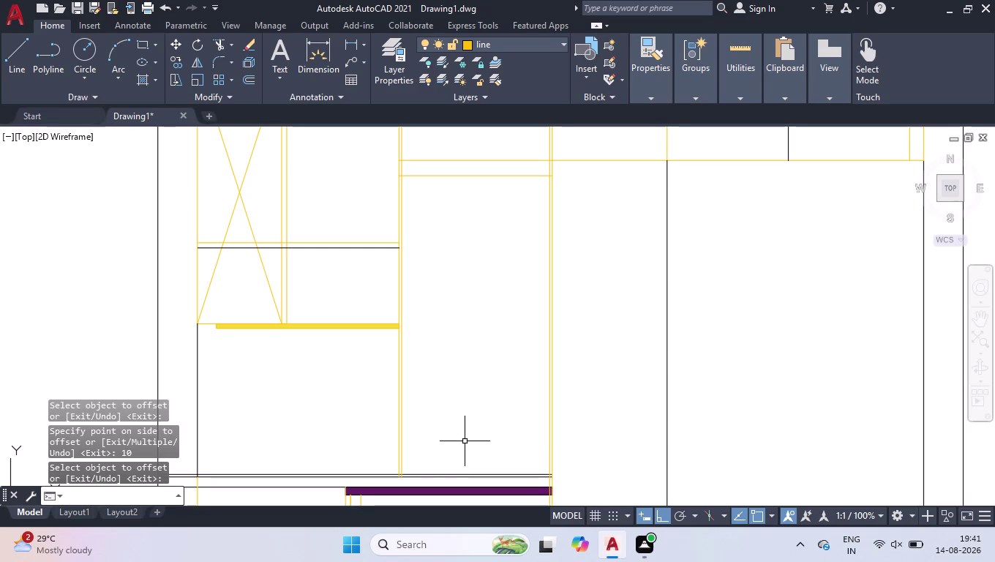
Start the TRIM command with the 'tr' alias.
text(tr)
key(Return)
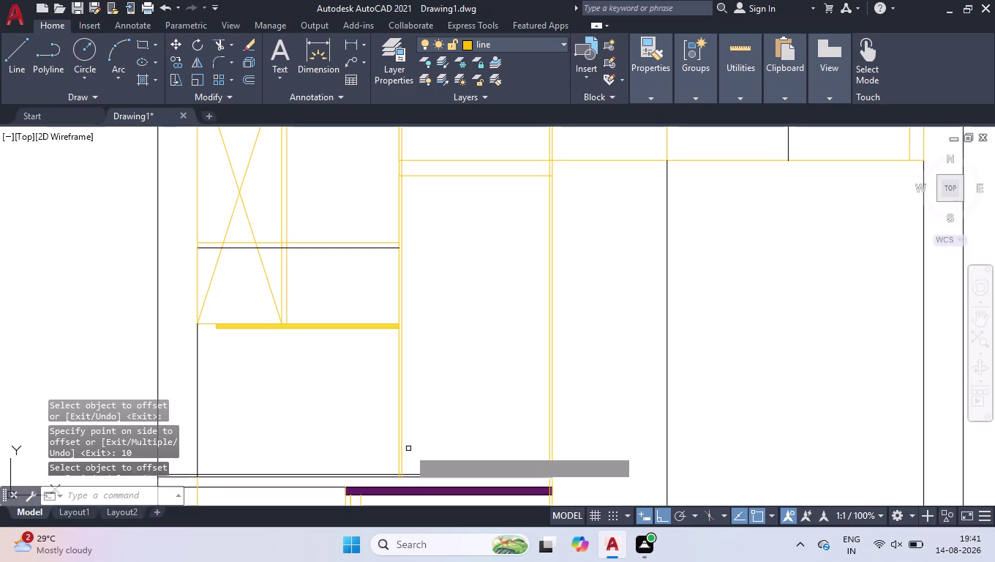
scroll(down, 3)
scroll(up, 3)
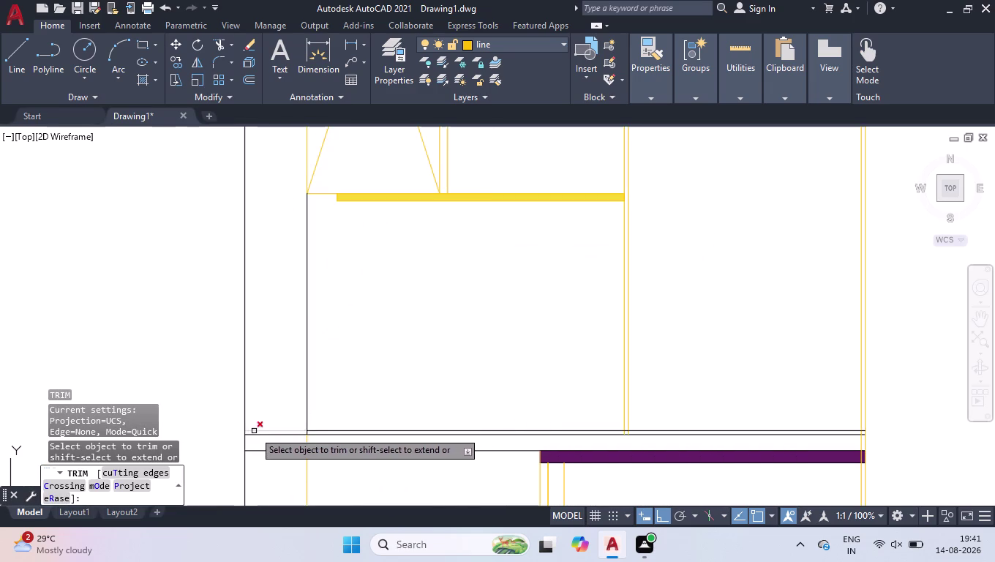
Trim the overshooting line ends at the bottom-left corner.
click(253, 428)
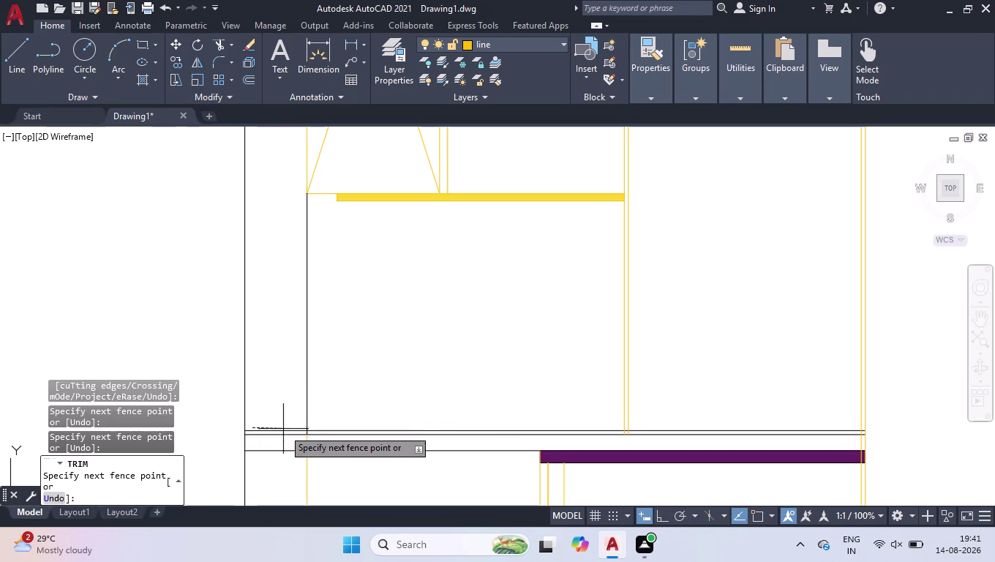
click(283, 432)
click(370, 413)
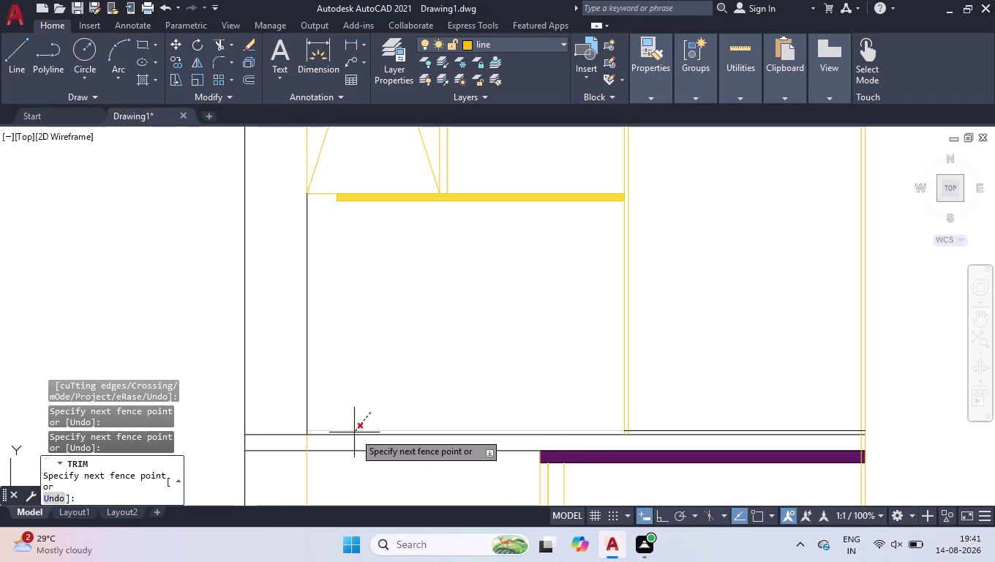
click(354, 432)
scroll(down, 3)
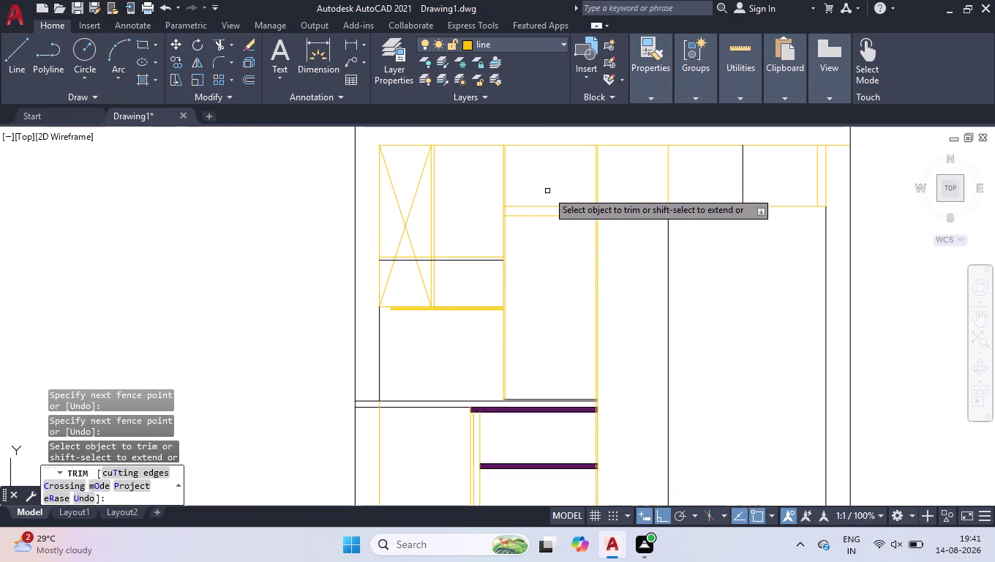
scroll(up, 3)
scroll(up, 3)
scroll(up, 3)
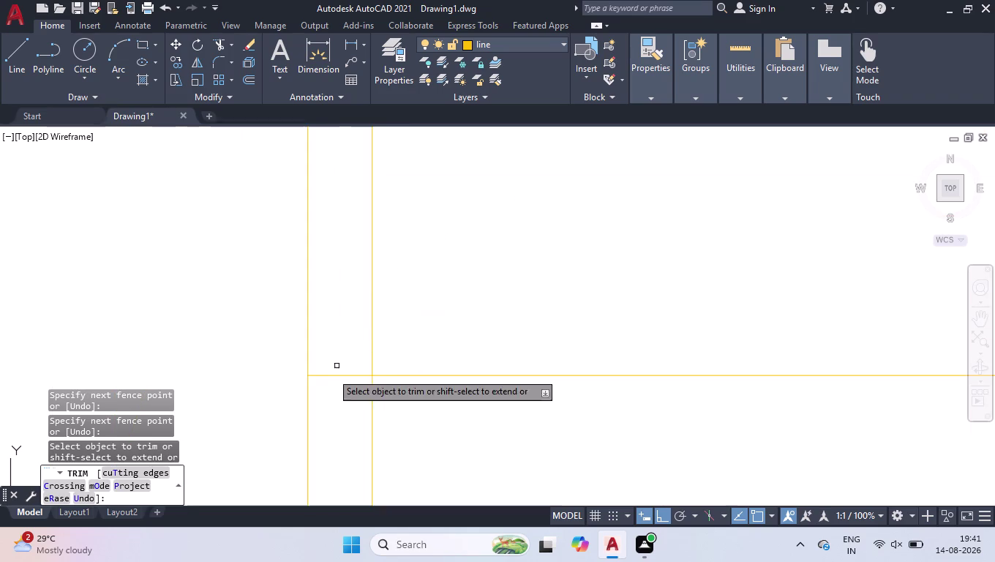
Trim the line overshooting the top corner and cut off the corner stub.
click(333, 401)
click(389, 279)
scroll(down, 3)
scroll(down, 3)
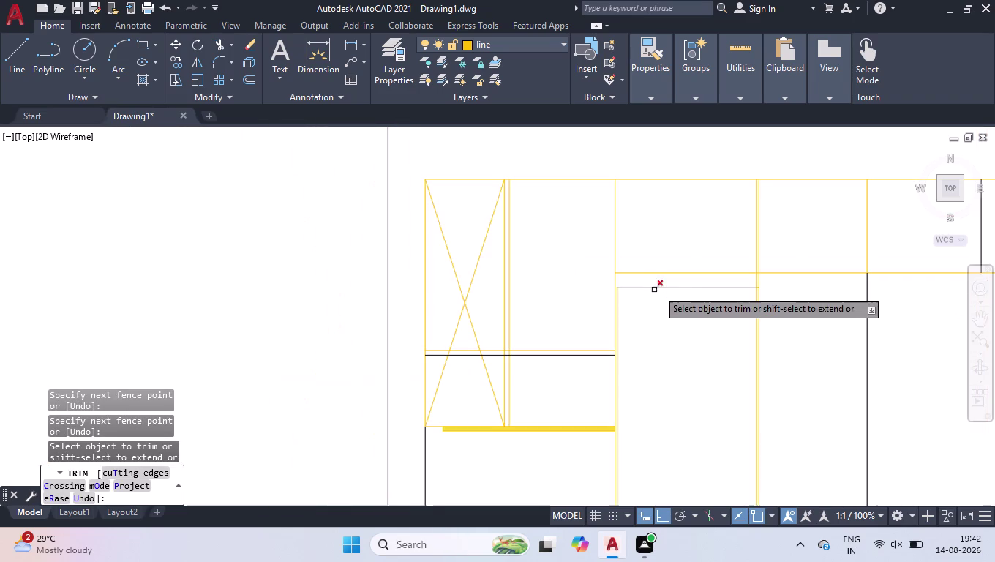
scroll(up, 3)
scroll(up, 3)
drag(479, 283, 485, 291)
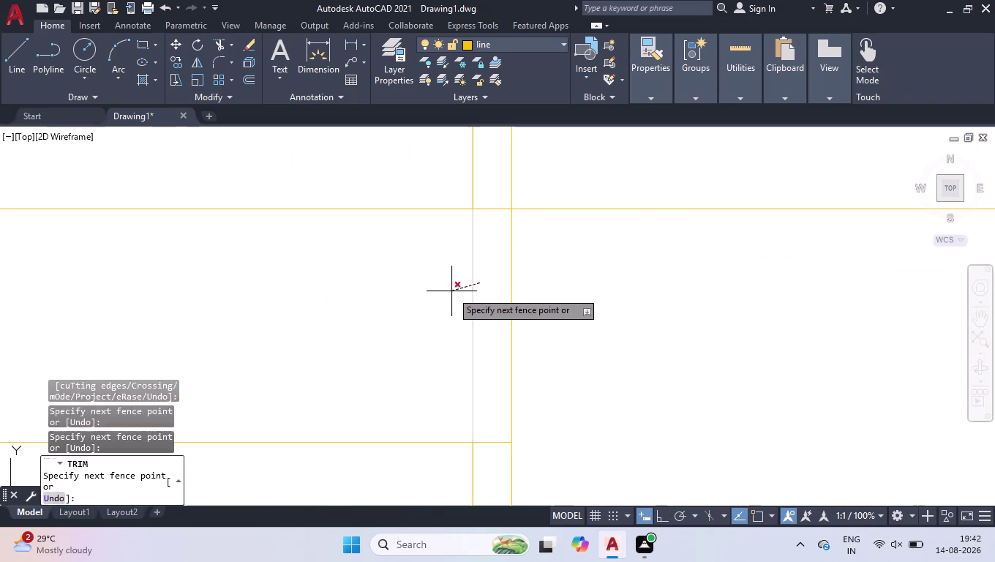
click(443, 289)
drag(482, 399, 482, 406)
click(481, 453)
scroll(down, 3)
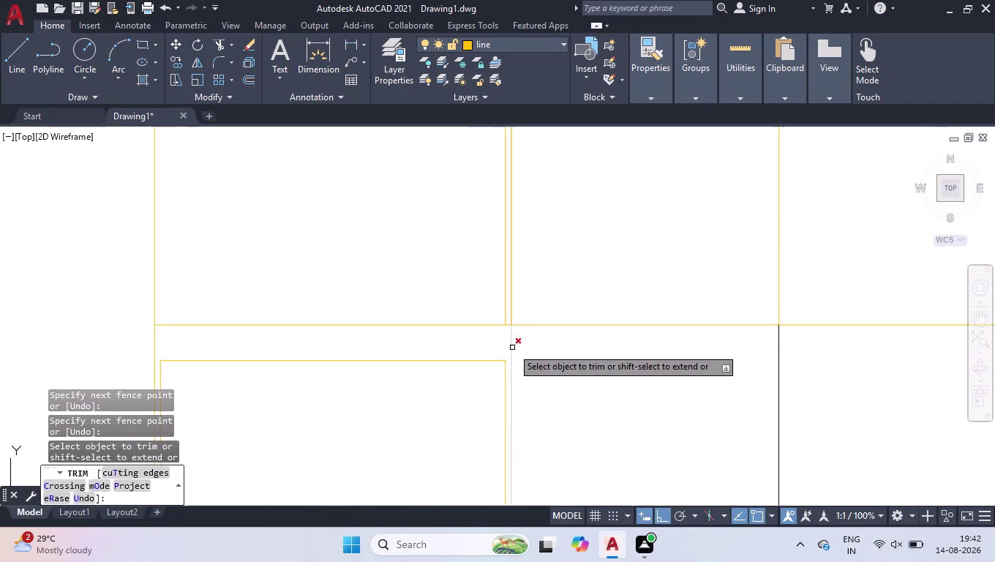
scroll(down, 3)
scroll(up, 3)
scroll(up, 3)
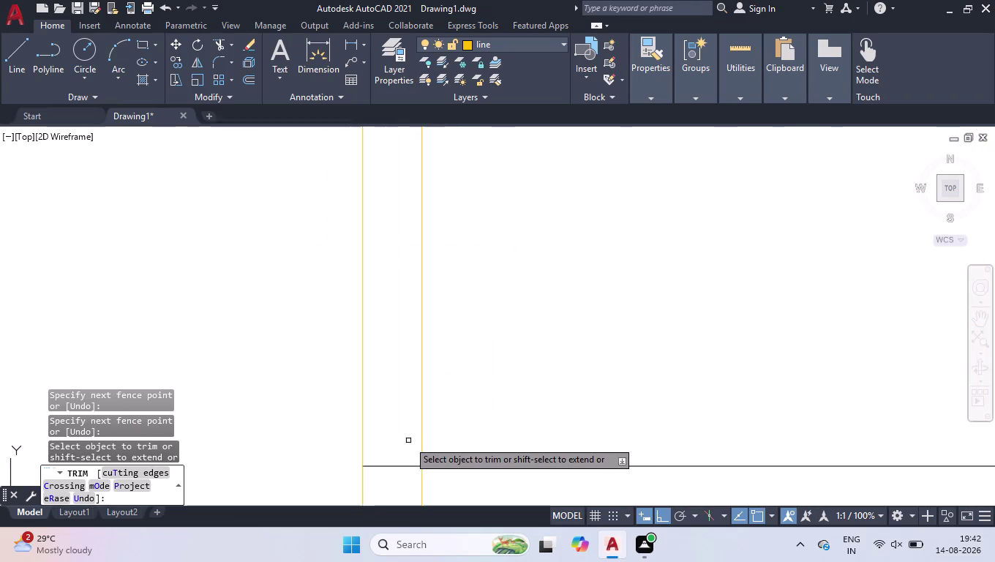
Trim the vertical line past the bottom edge and the segment between edges.
click(409, 441)
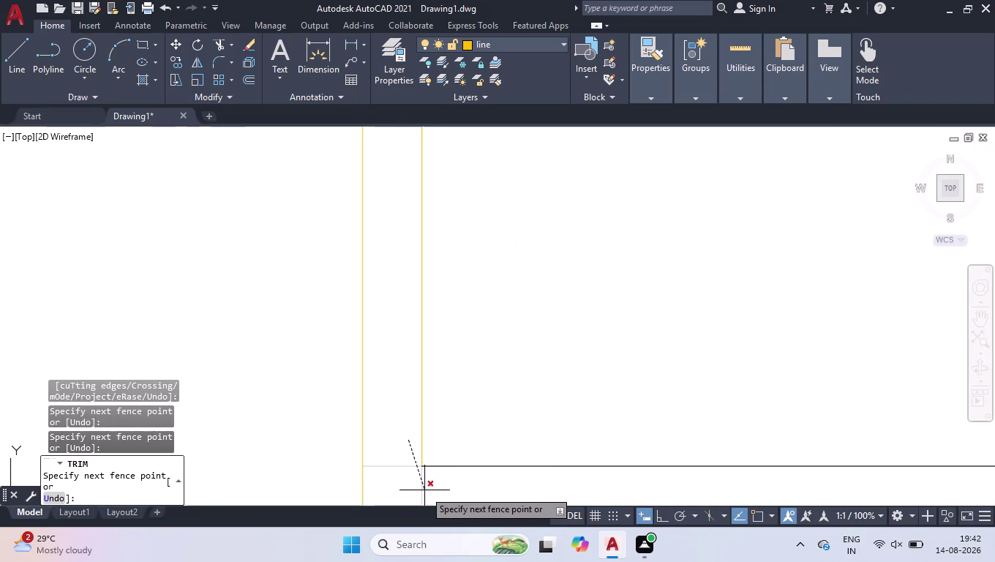
click(427, 490)
scroll(down, 3)
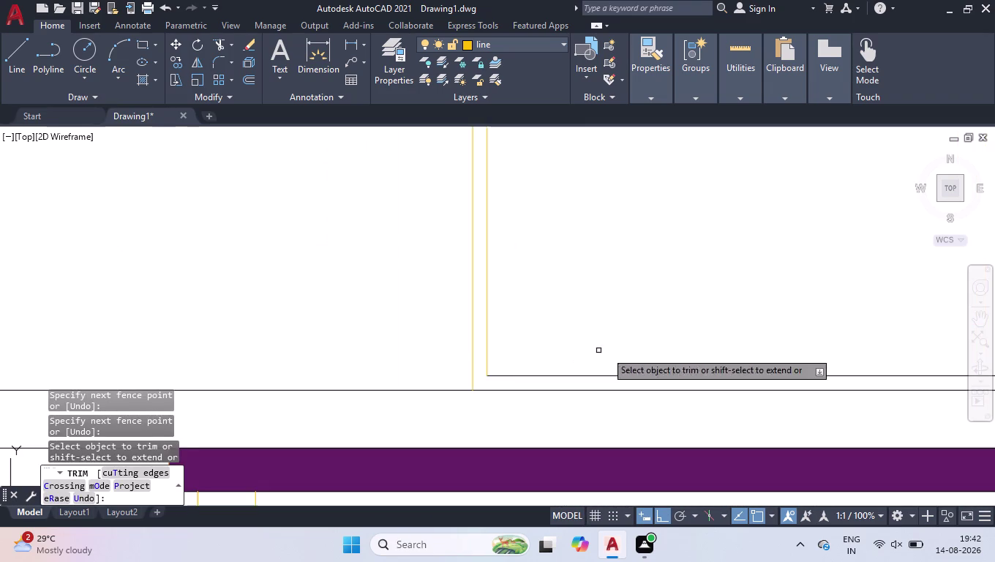
scroll(down, 3)
scroll(up, 3)
scroll(up, 3)
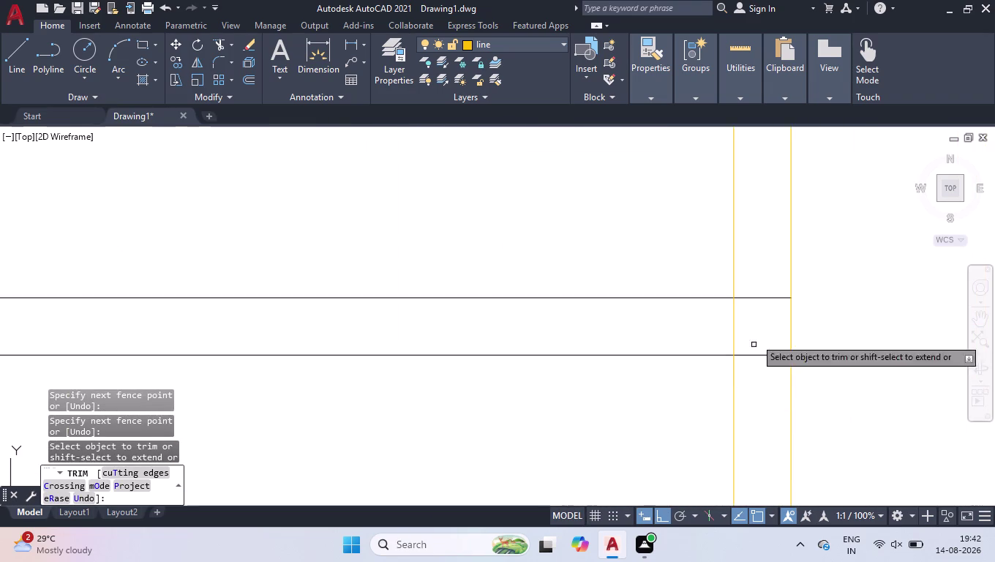
click(760, 286)
click(713, 334)
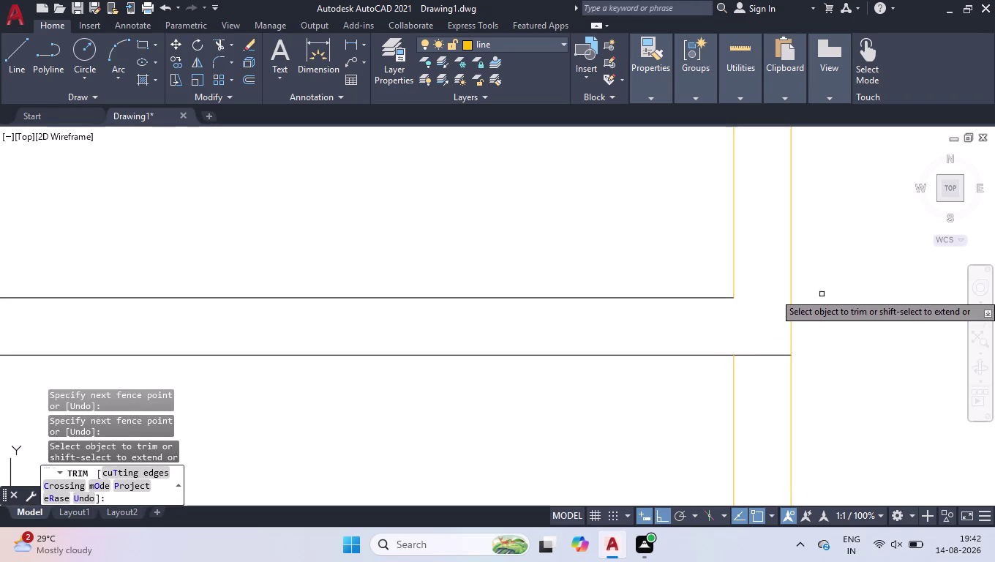
key(space)
Select the short inner line above the shelf band and reassign its layer.
scroll(down, 3)
scroll(down, 3)
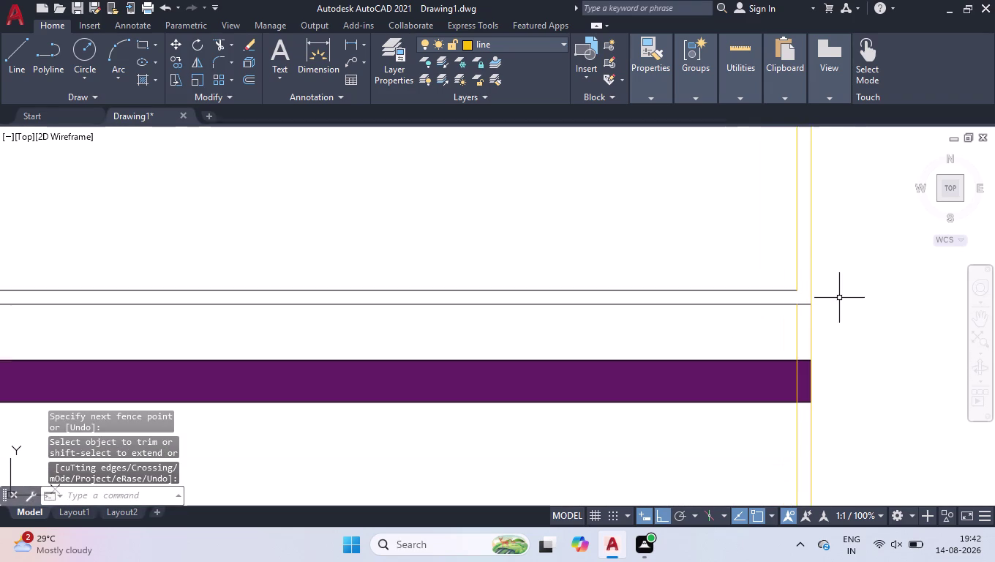
scroll(down, 3)
scroll(down, 3)
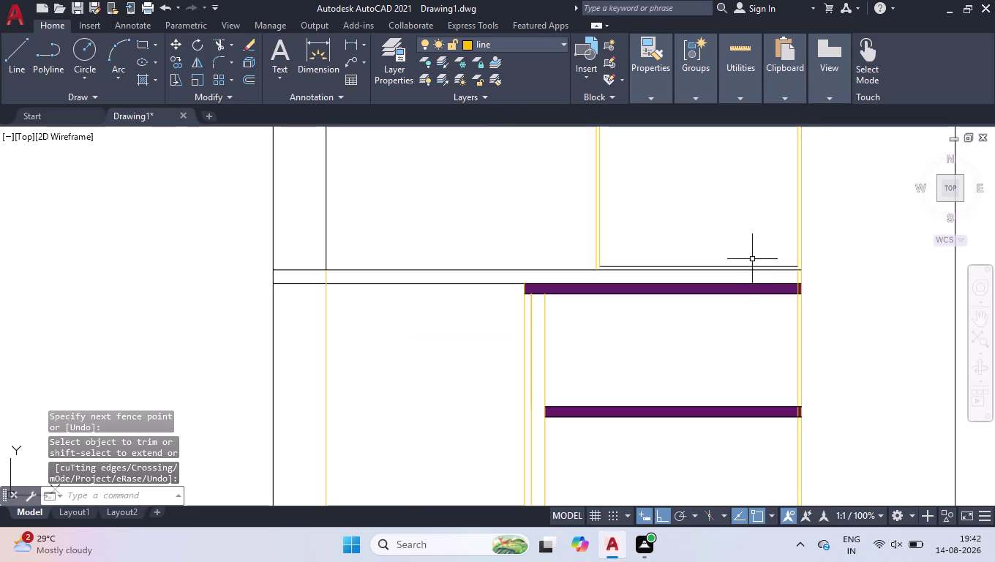
click(749, 265)
click(540, 35)
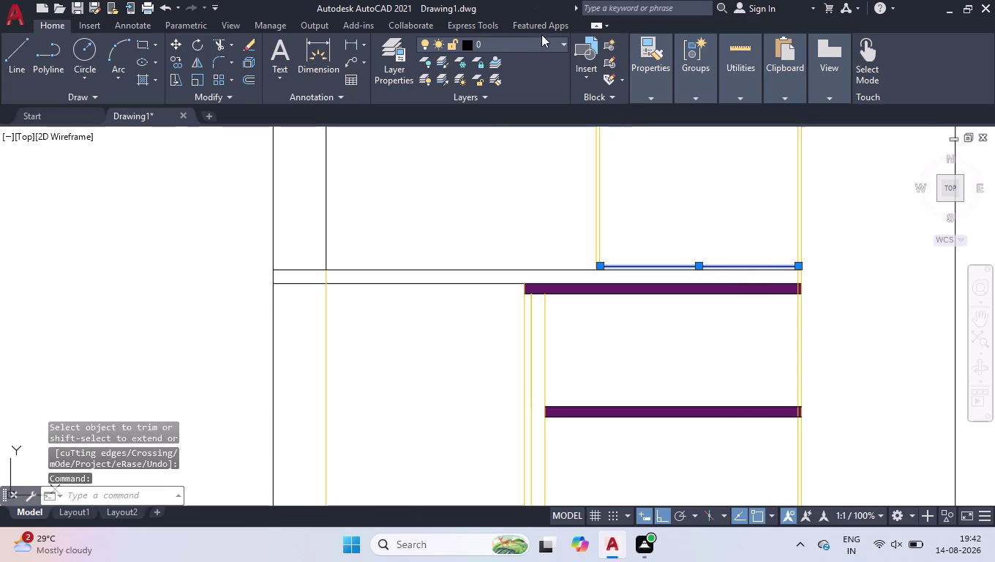
click(530, 44)
click(518, 76)
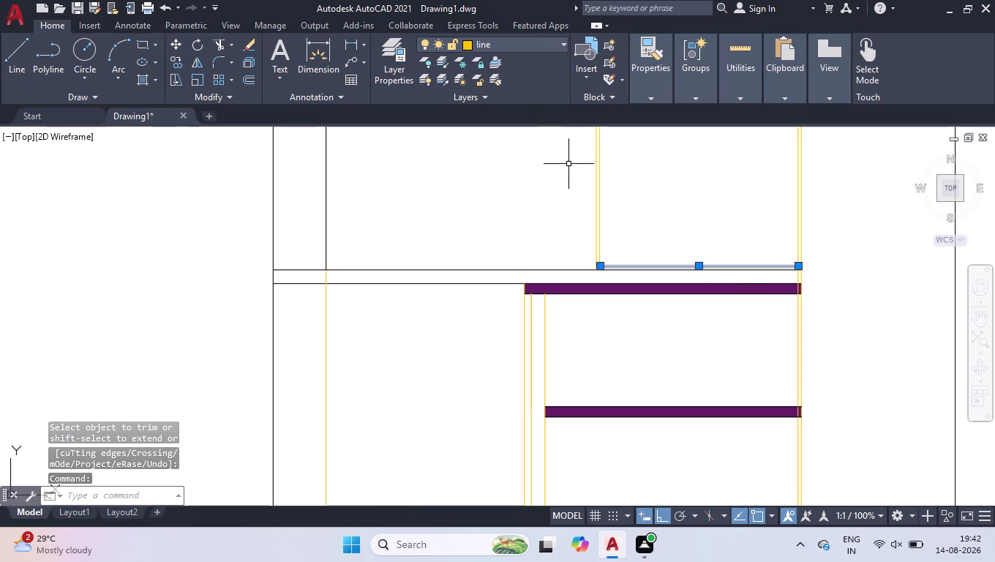
Window-select the remaining line ends and pan back to the wardrobe.
click(763, 212)
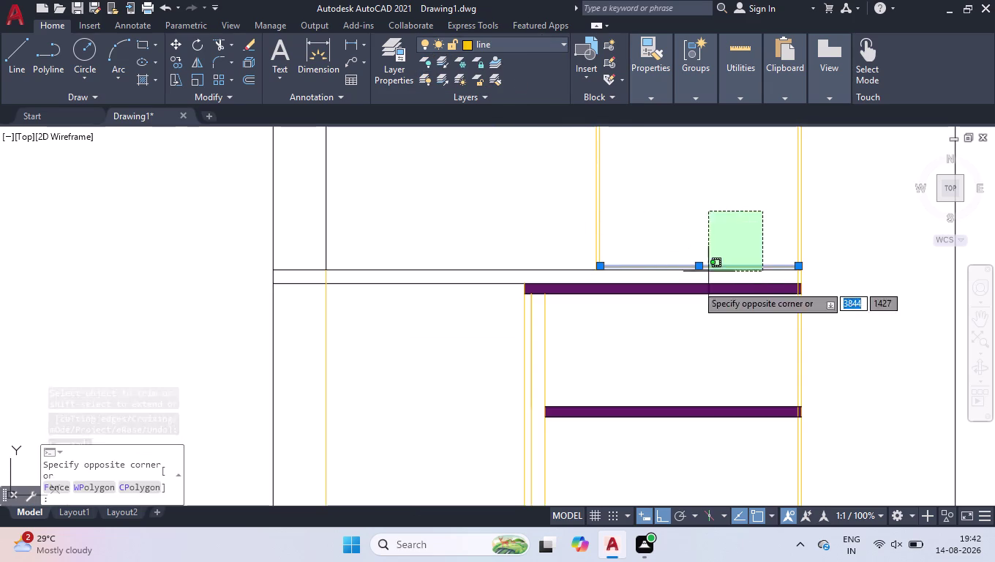
click(695, 289)
scroll(down, 3)
scroll(down, 3)
scroll(up, 3)
scroll(up, 3)
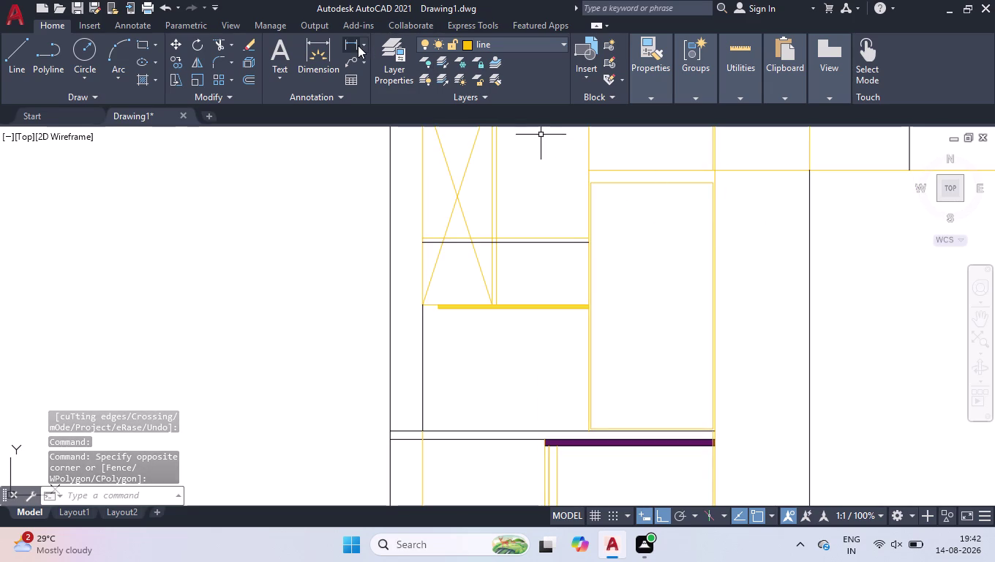
Choose the INSUL hatch pattern and pick inside the tall door panel.
click(149, 81)
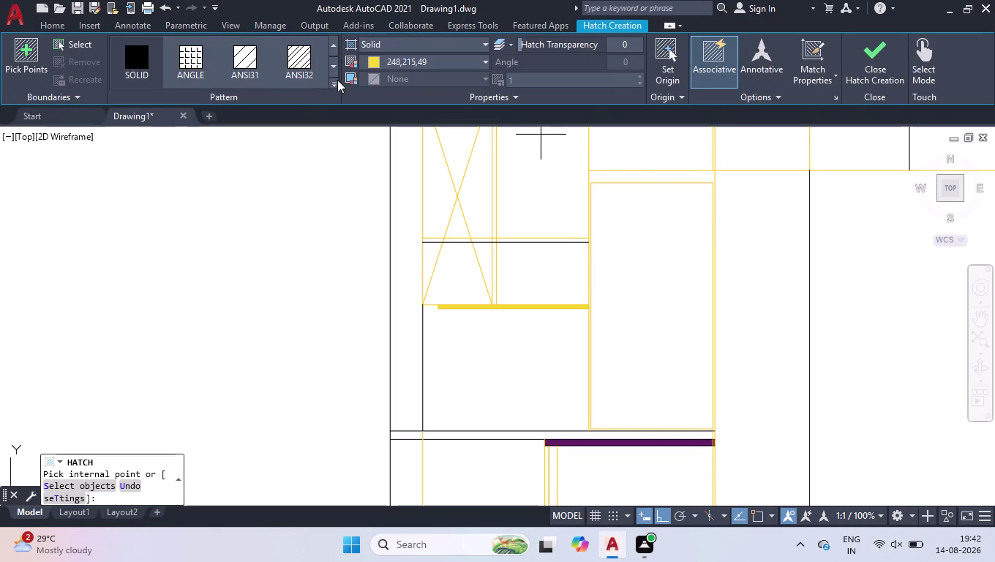
click(337, 80)
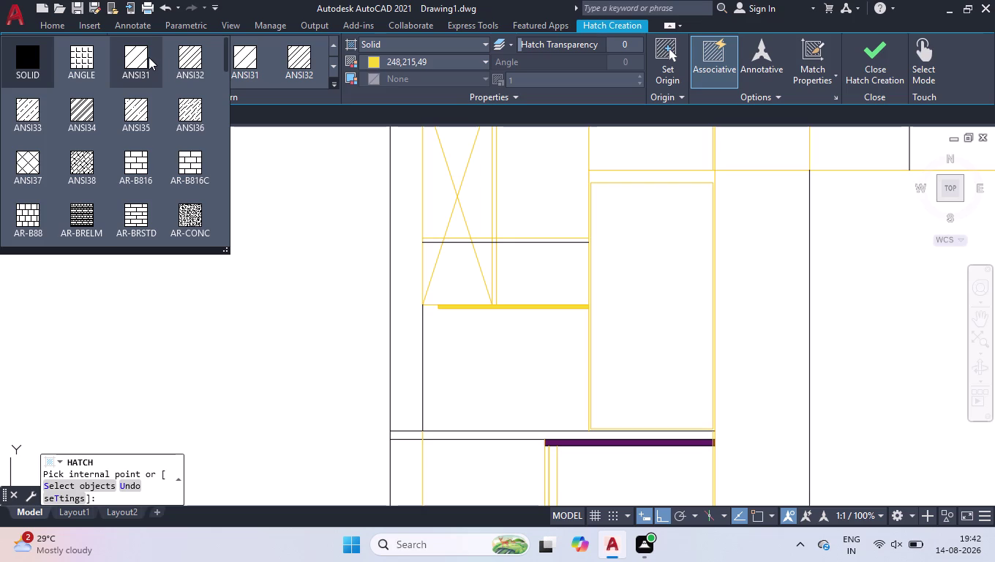
drag(229, 252, 325, 312)
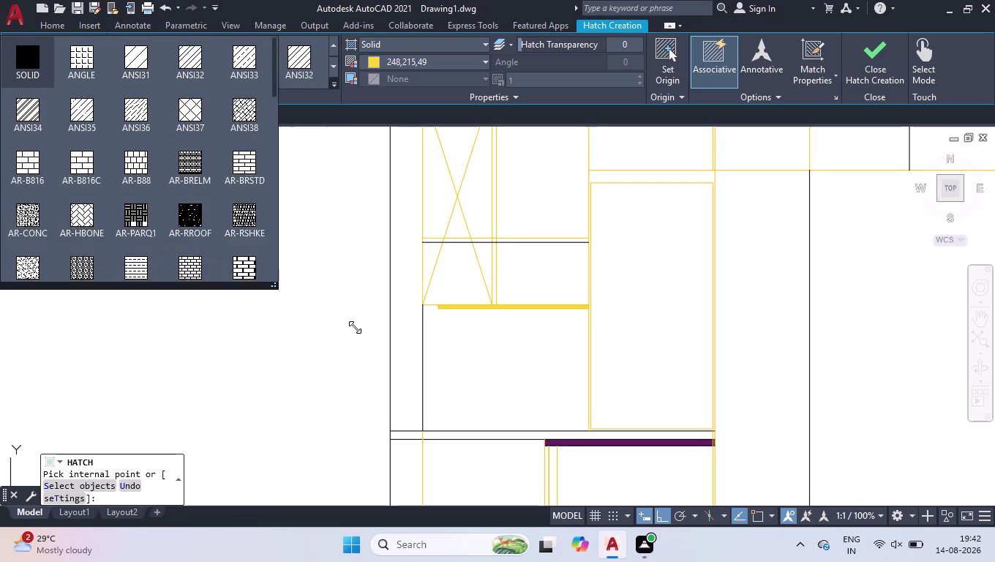
drag(324, 311, 814, 419)
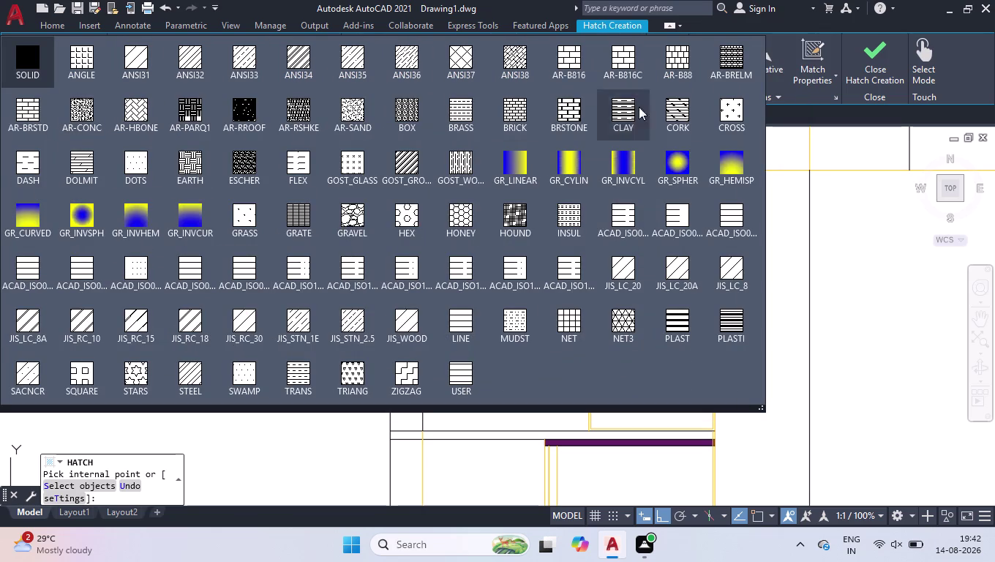
click(727, 214)
click(633, 242)
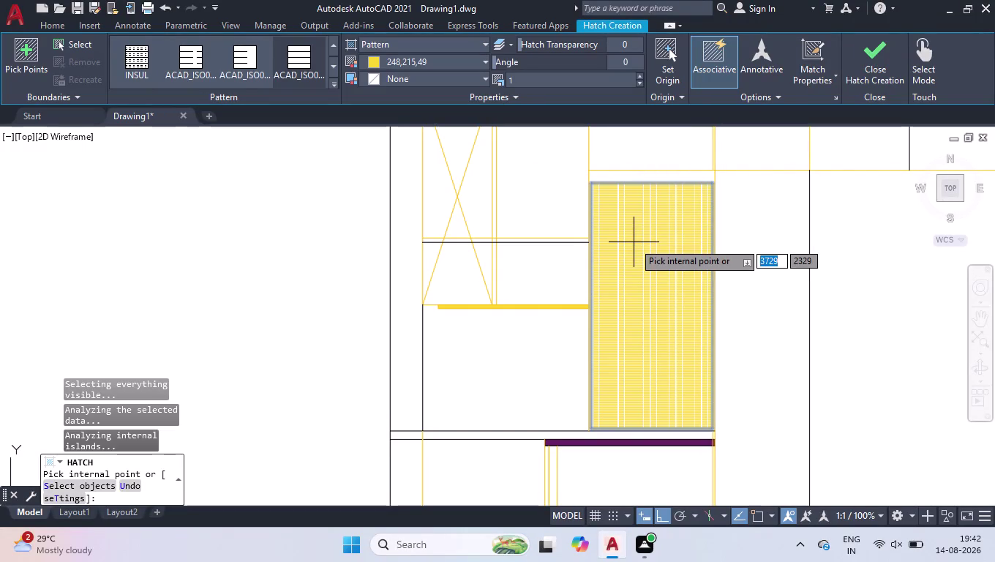
Accept the door panel hatch and select it.
scroll(up, 3)
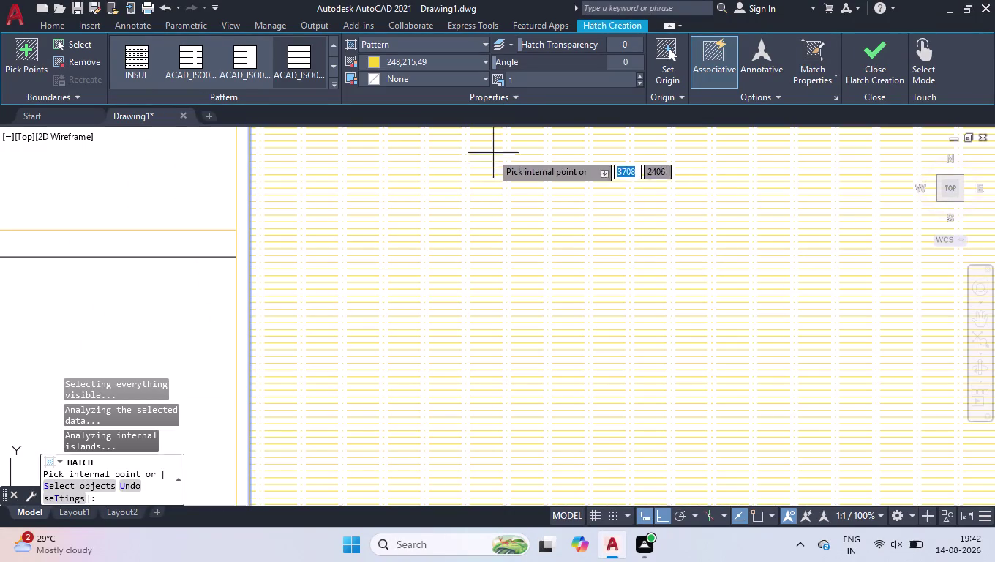
key(Delete)
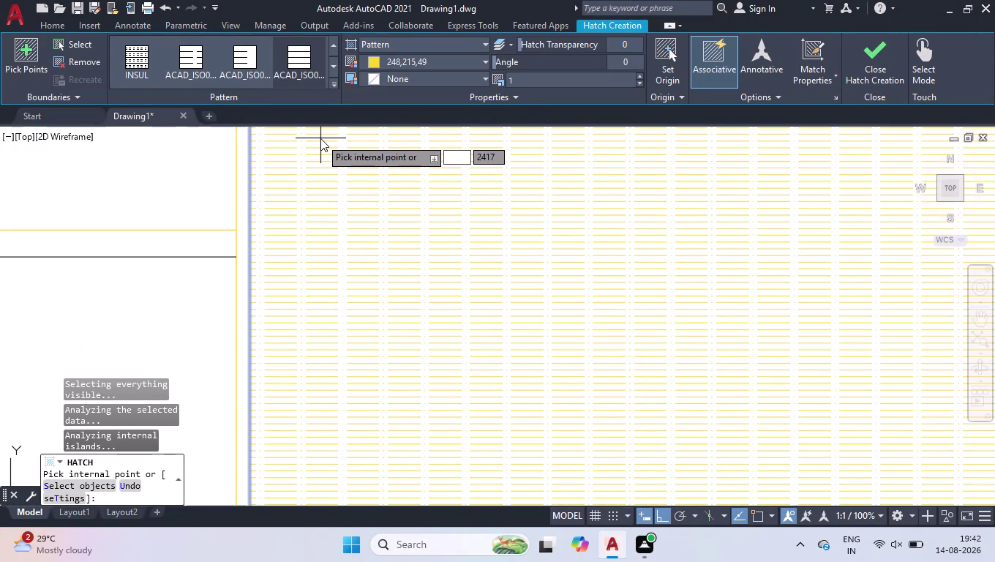
key(Delete)
key(Delete)
key(space)
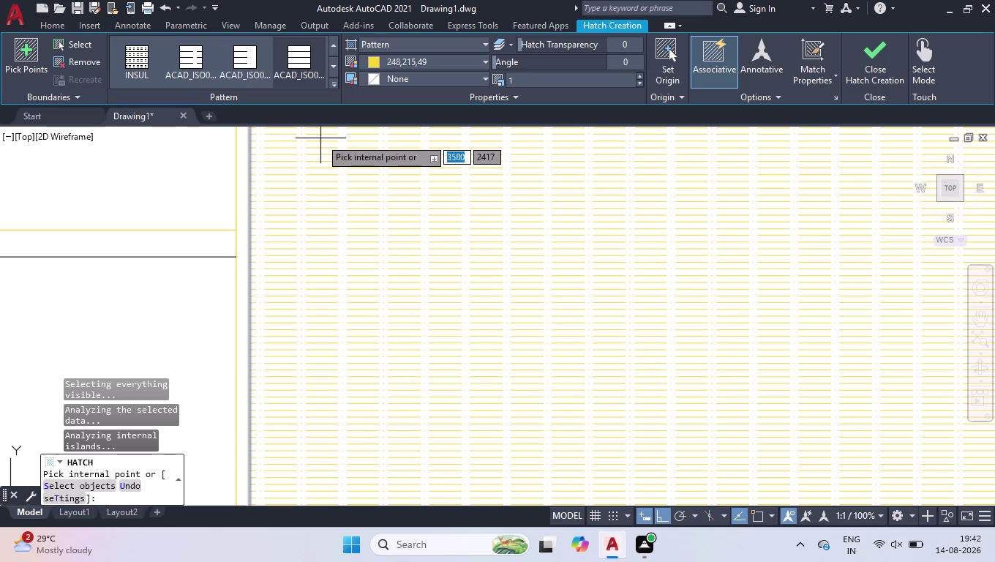
key(space)
key(space)
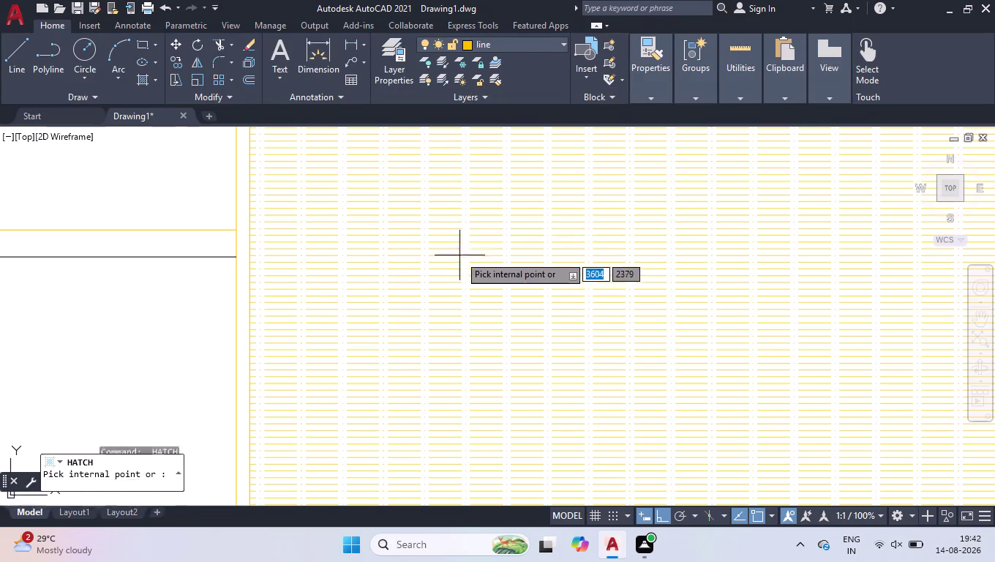
key(space)
click(502, 189)
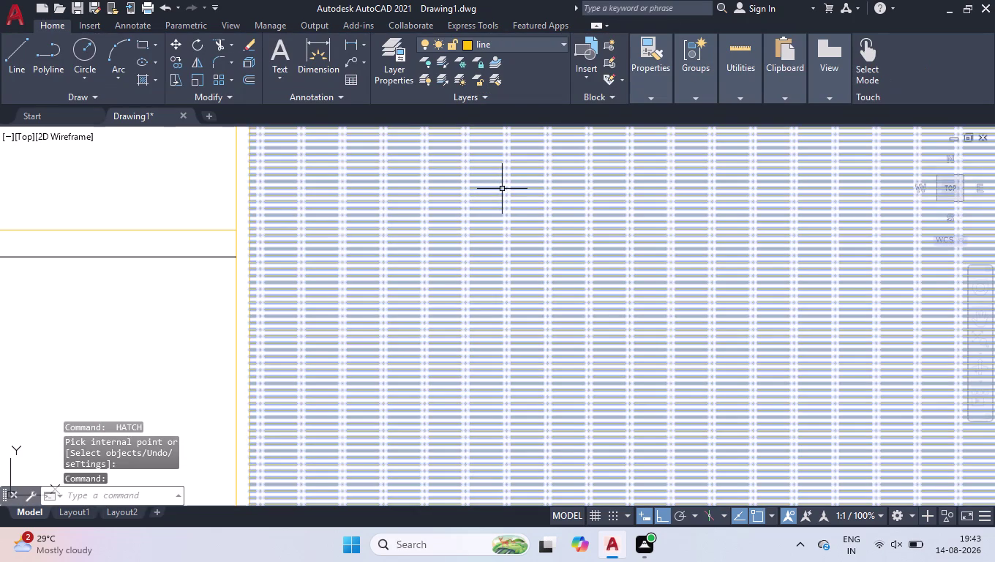
Delete the INSUL hatch, rerun HATCH and dismiss the boundary error.
key(Delete)
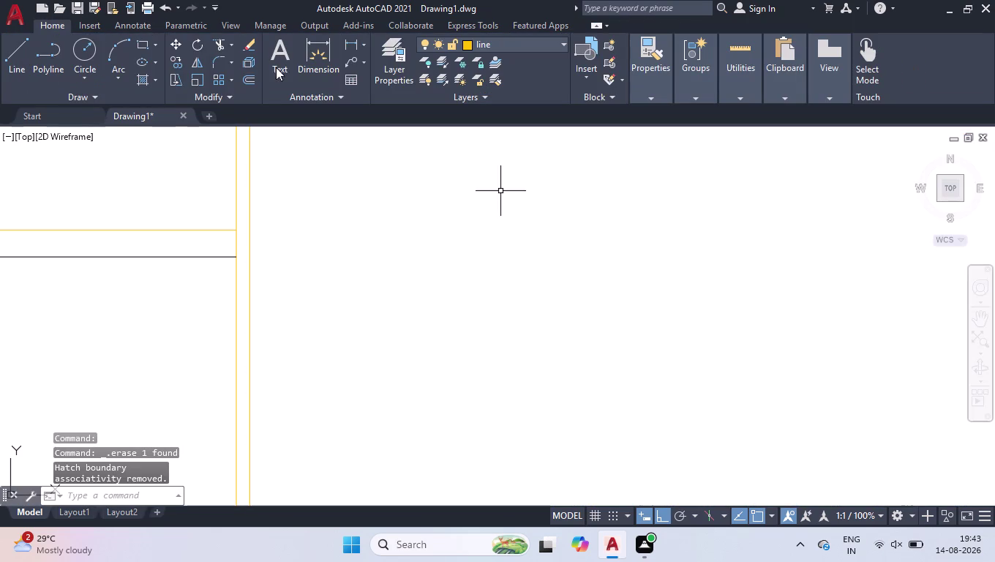
click(153, 81)
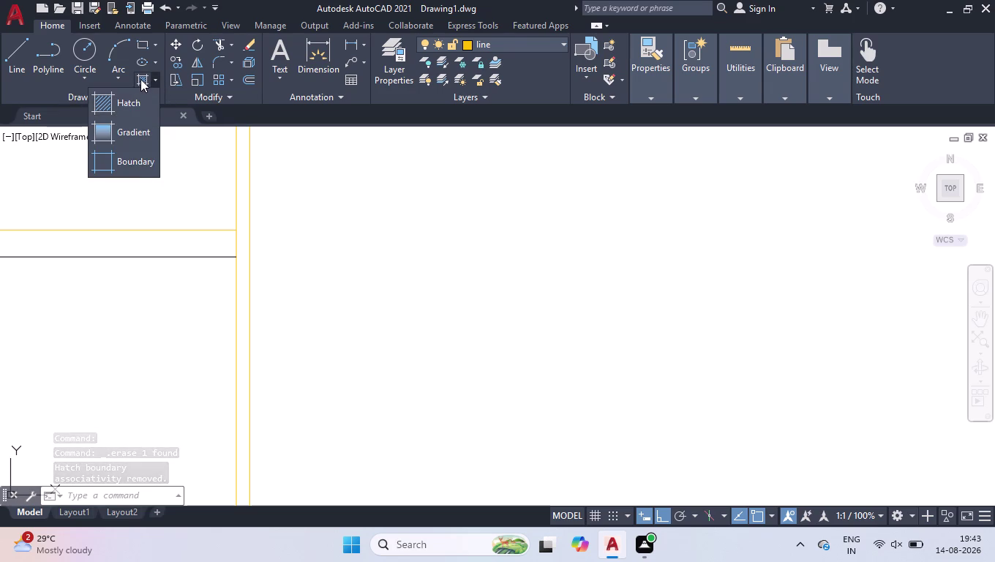
click(140, 79)
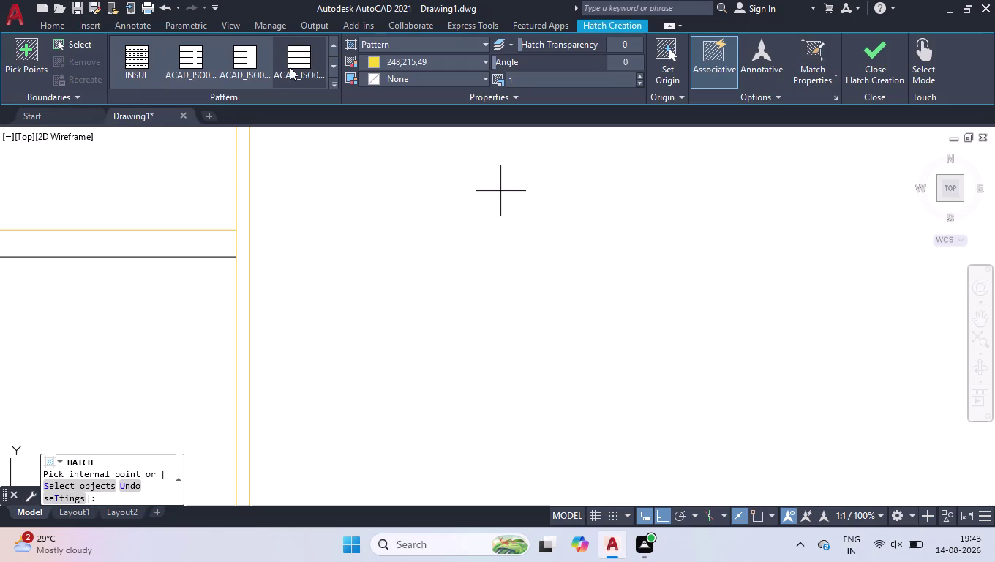
click(290, 67)
click(370, 186)
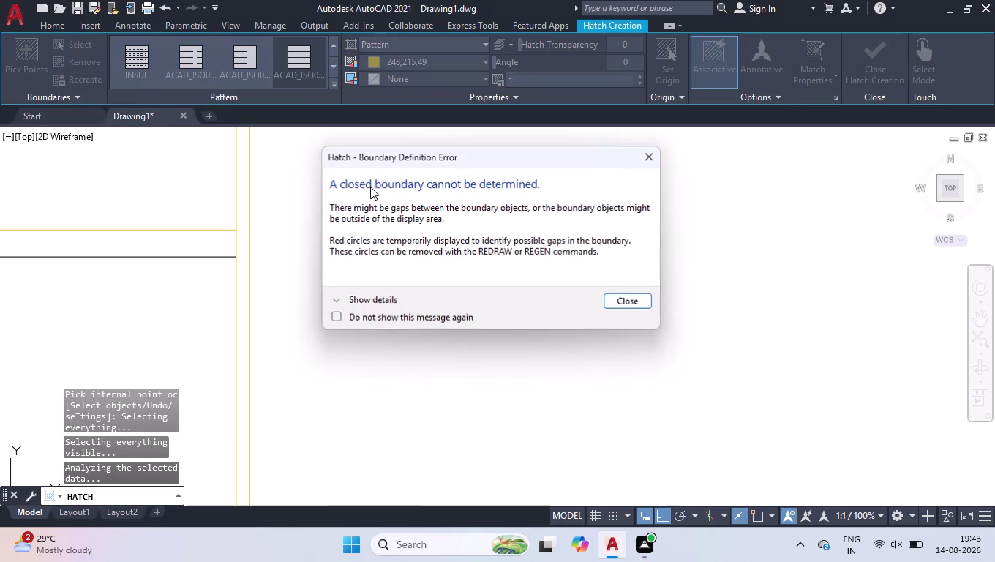
click(616, 307)
scroll(down, 3)
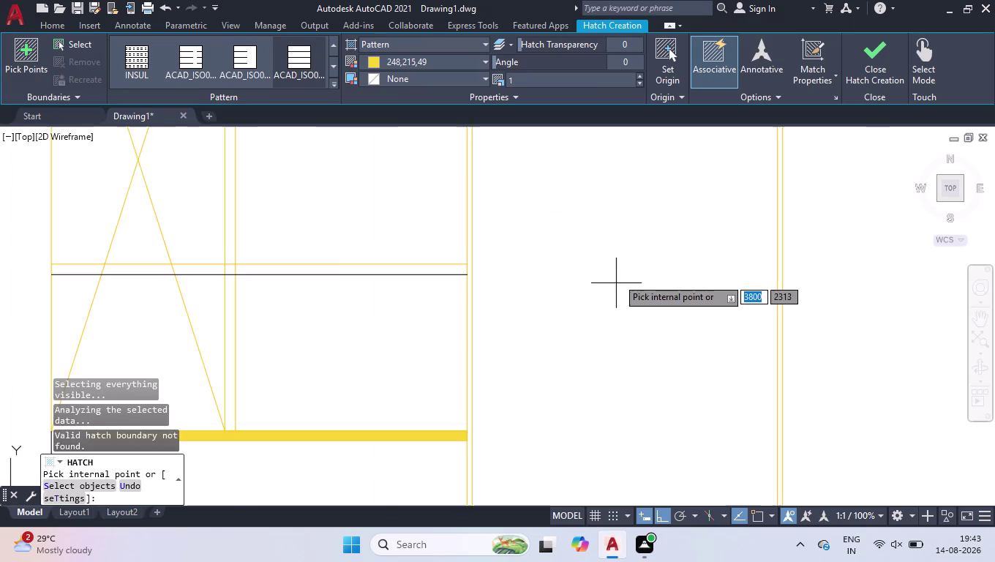
scroll(down, 3)
scroll(down, 3)
Pick inside the door panel, accept the oversized hatch, then erase it.
click(614, 306)
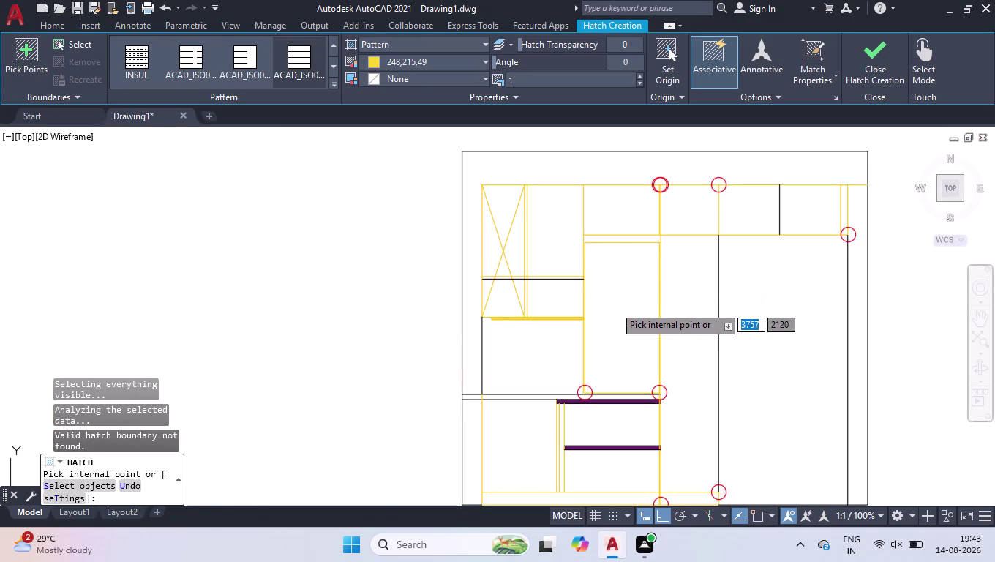
scroll(up, 3)
scroll(up, 3)
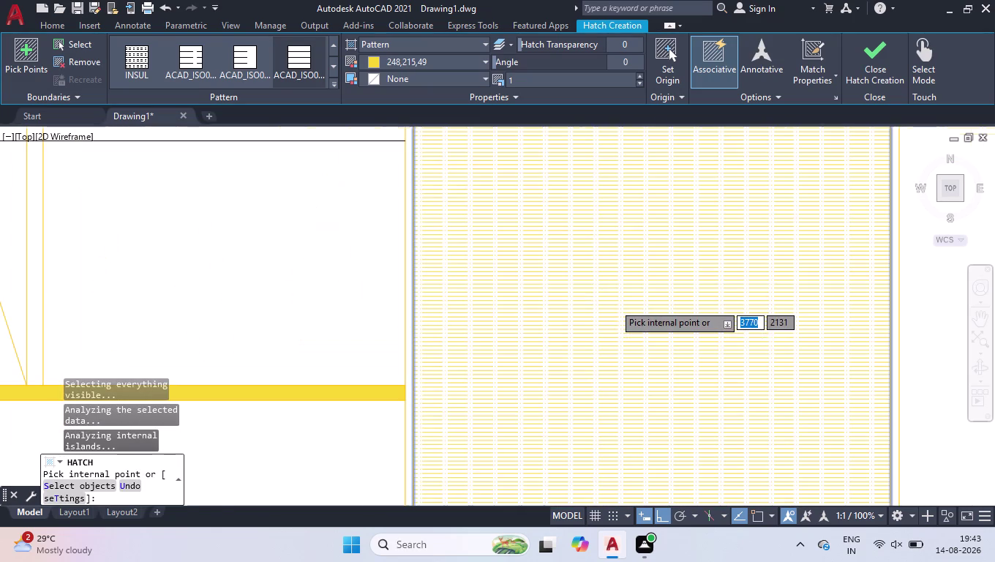
scroll(up, 3)
scroll(up, 3)
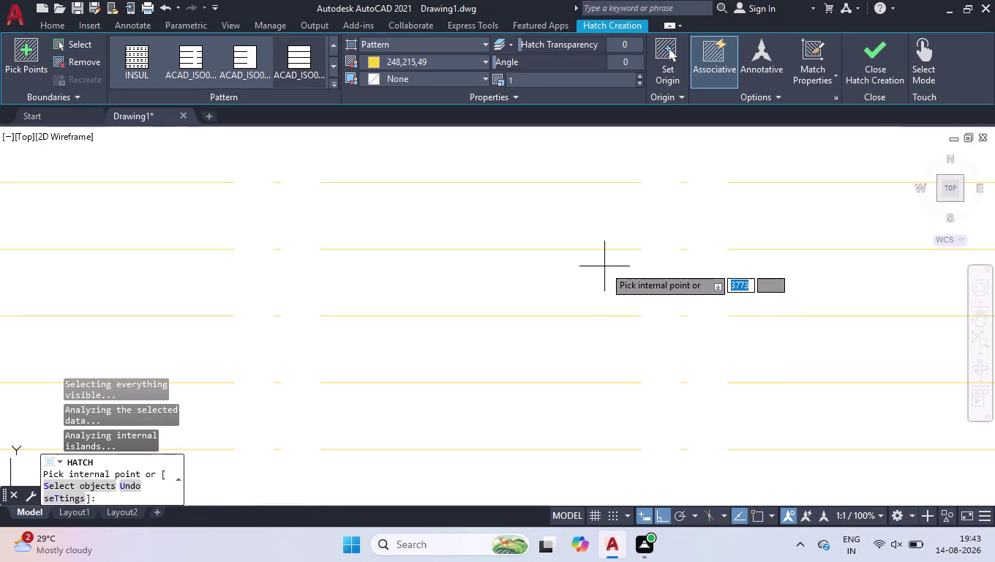
key(space)
click(616, 209)
click(576, 298)
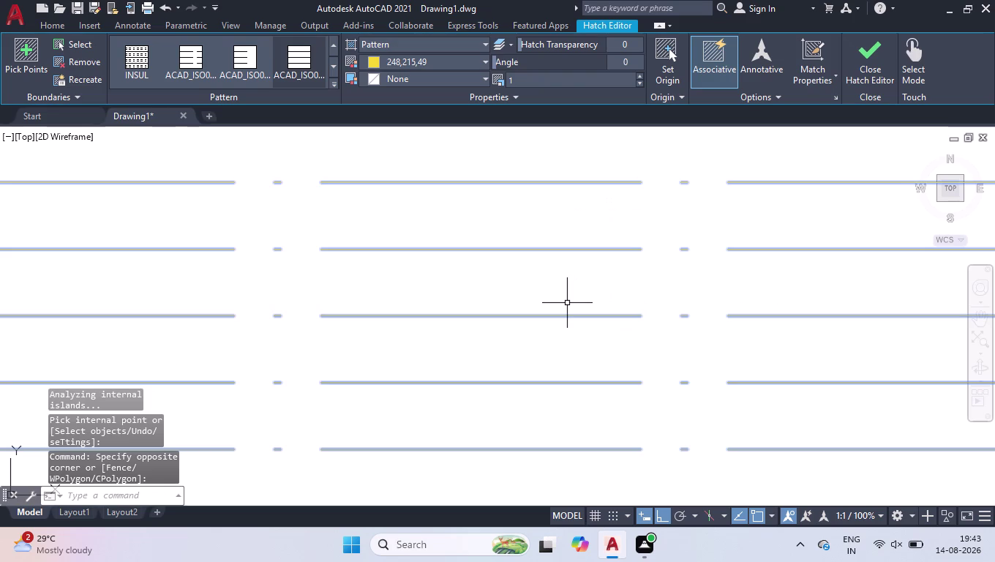
key(Delete)
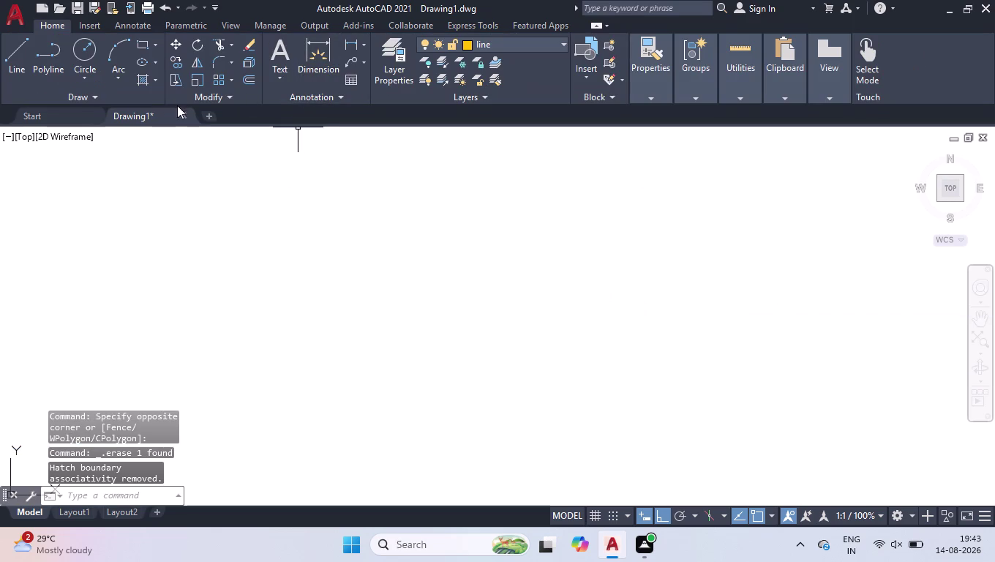
click(145, 82)
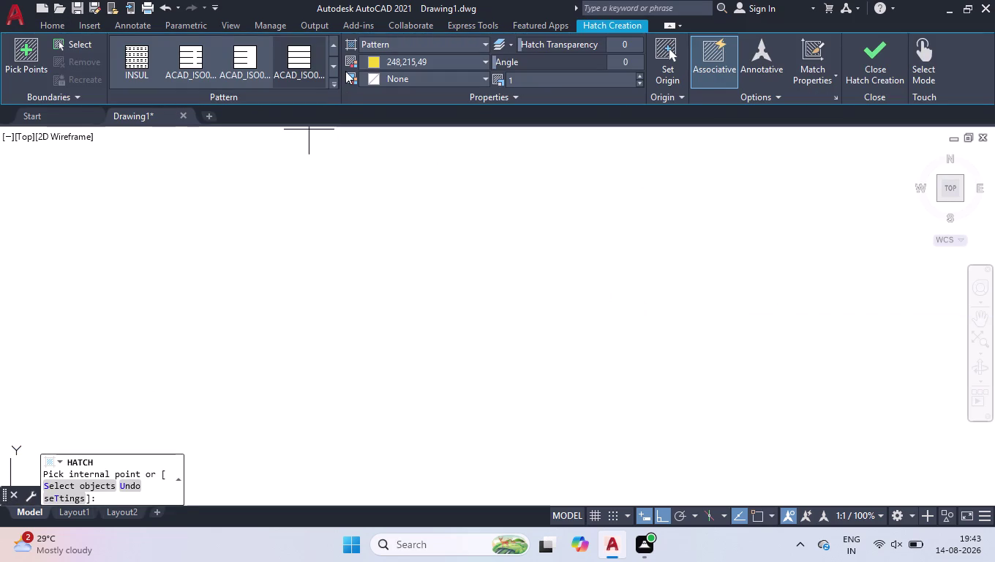
Fill the tall door panel with a diagonal line hatch pattern.
click(333, 83)
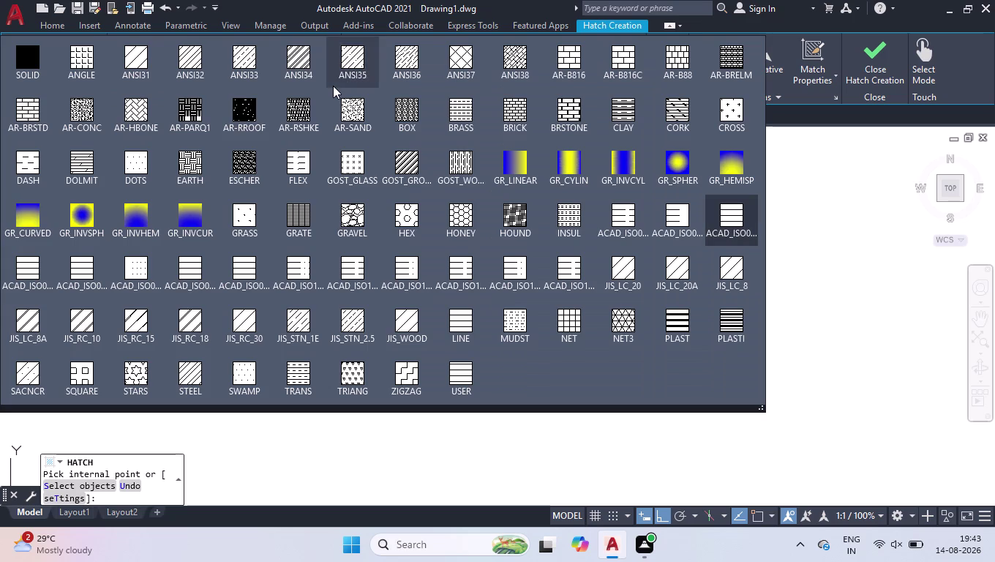
click(147, 70)
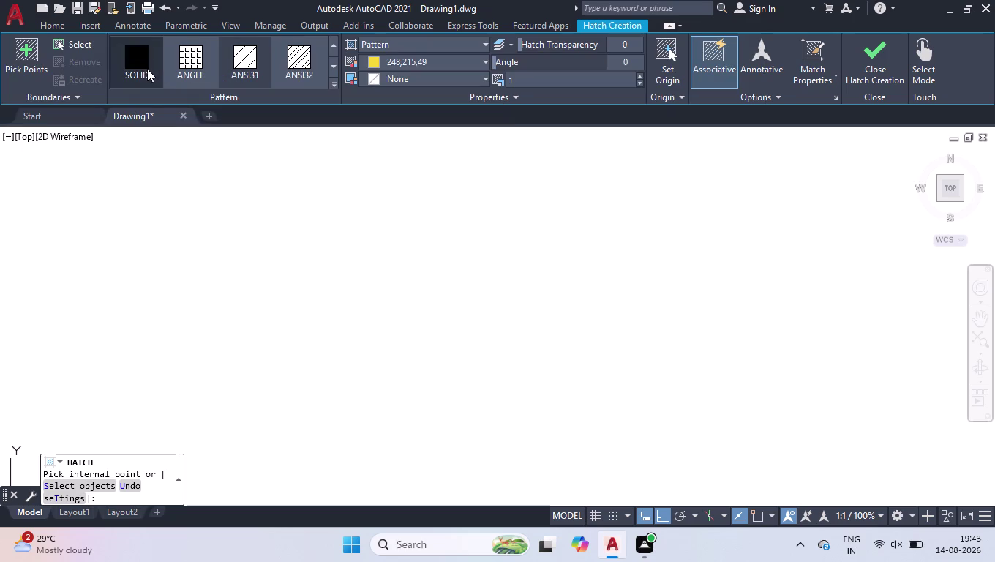
scroll(down, 3)
scroll(down, 3)
scroll(down, 3)
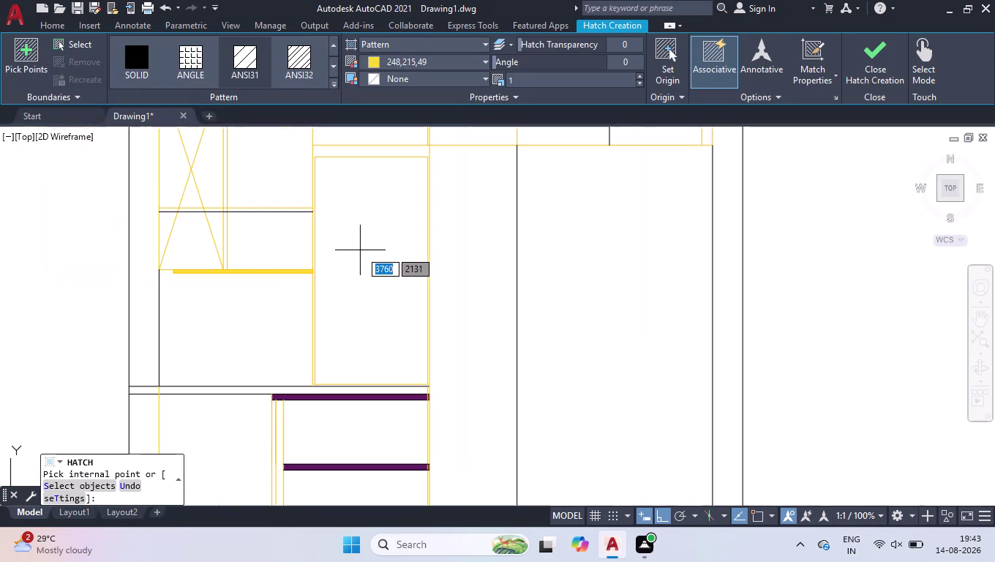
click(362, 250)
scroll(up, 3)
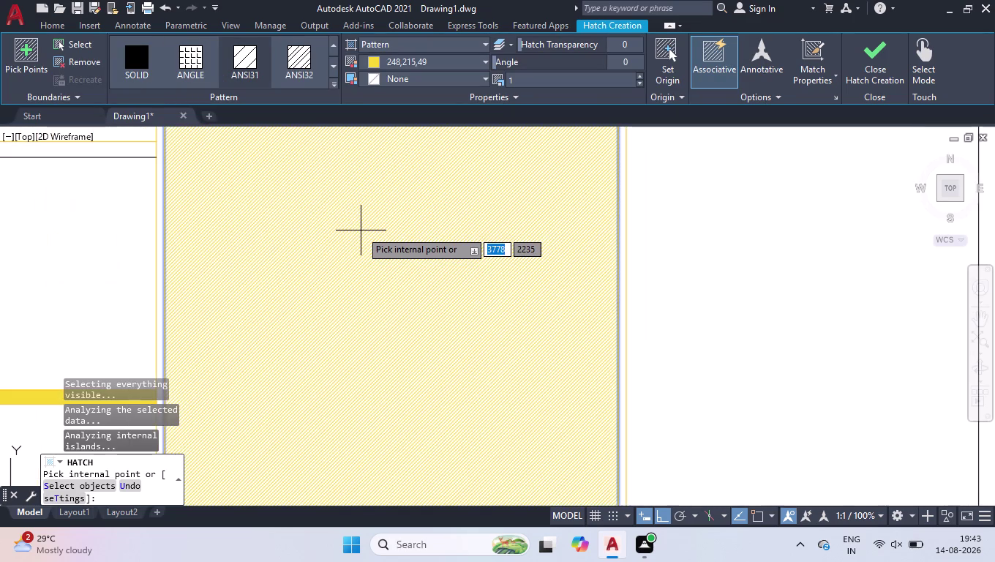
scroll(up, 3)
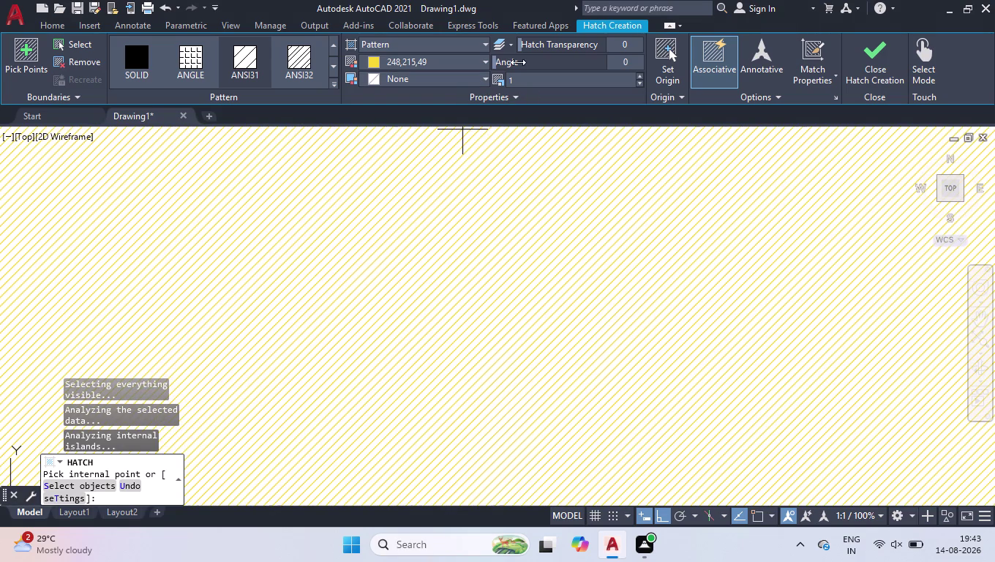
Set the hatch angle to 135, after trying 36 and 90, and place the hatch.
drag(518, 64, 566, 57)
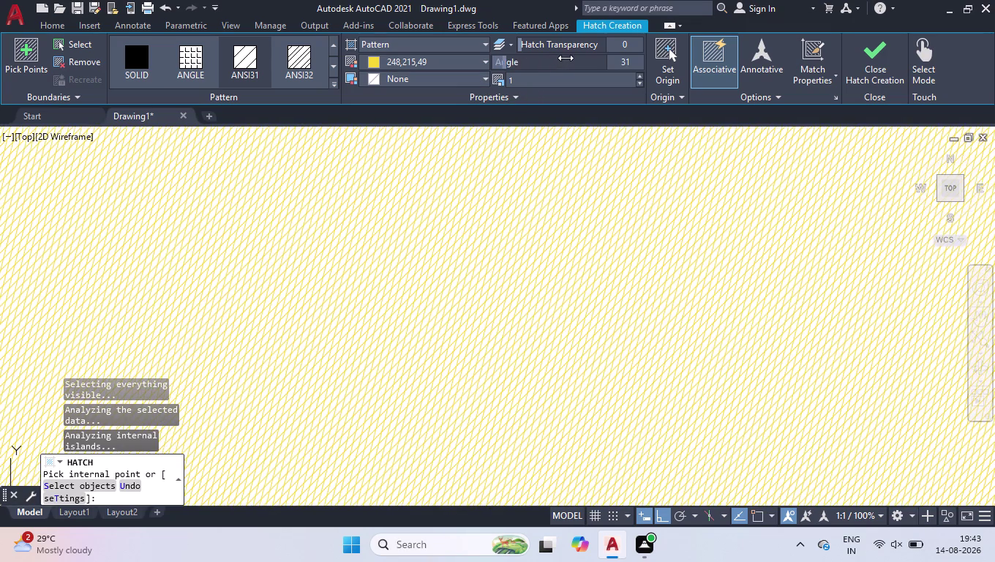
drag(565, 57, 609, 46)
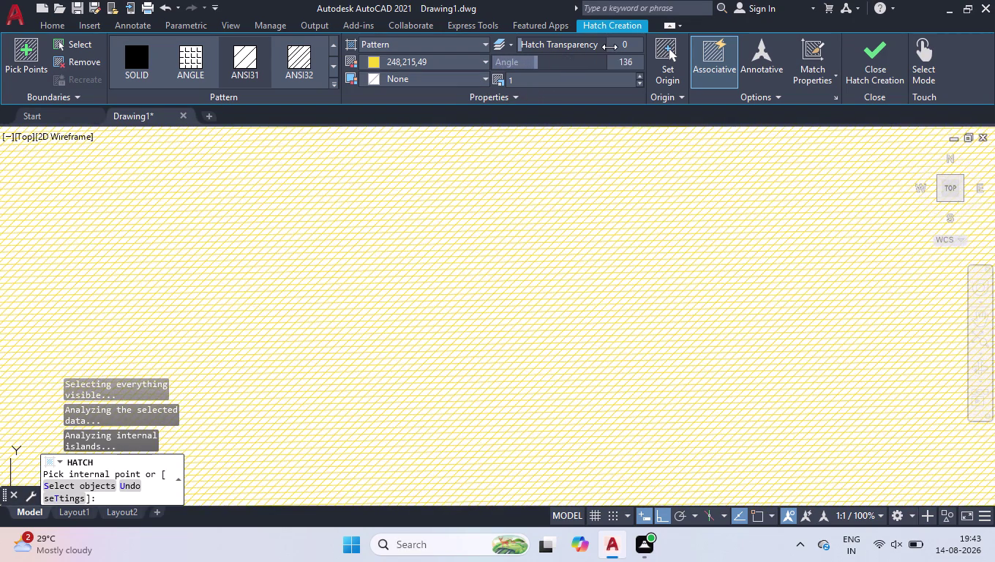
drag(609, 47, 566, 2)
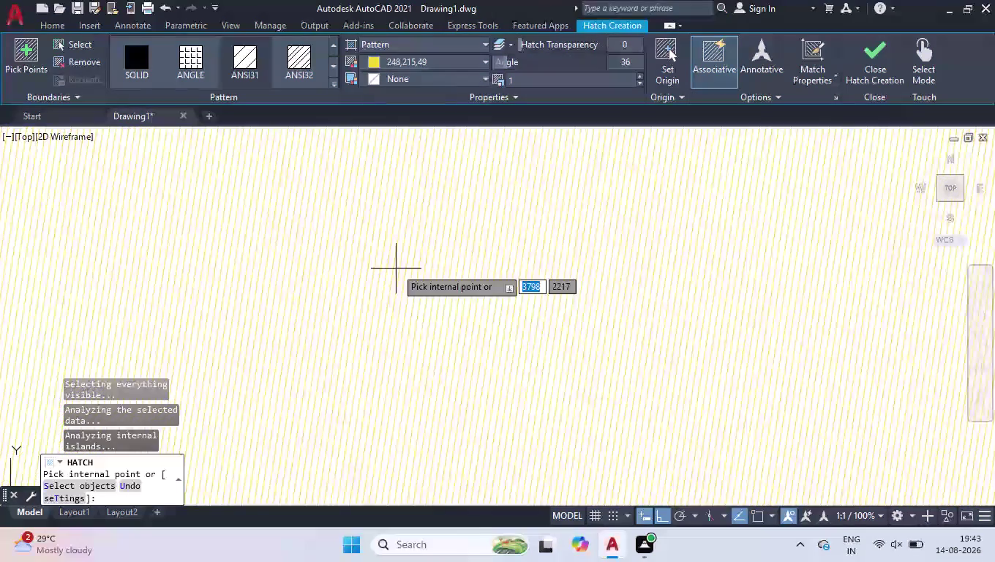
scroll(down, 3)
scroll(up, 3)
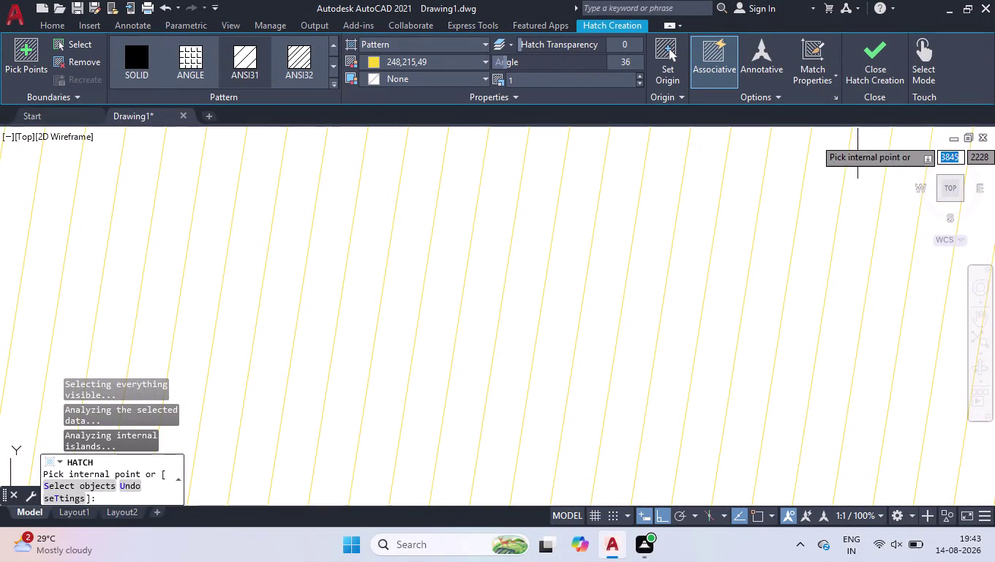
click(629, 61)
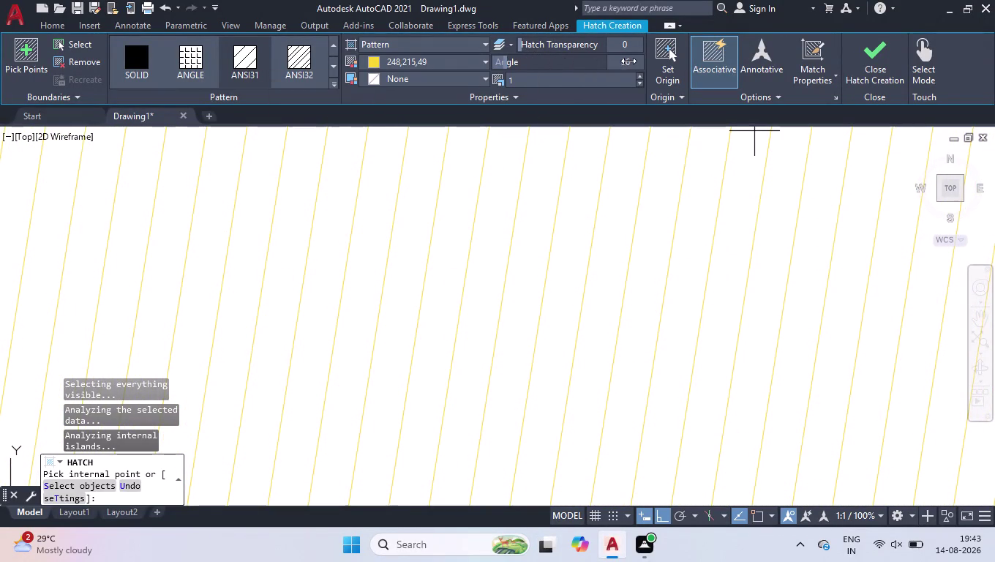
text(90)
key(Return)
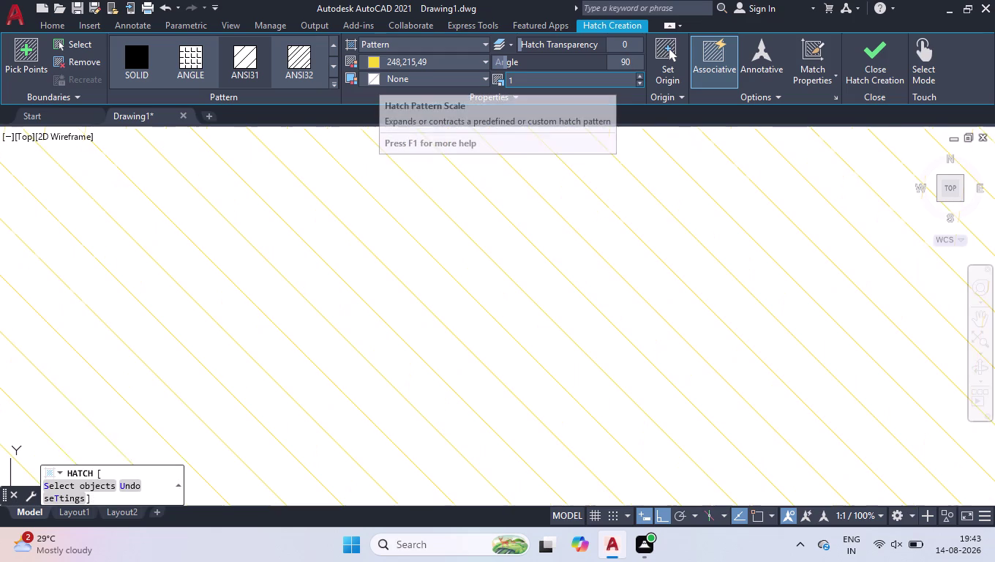
click(619, 63)
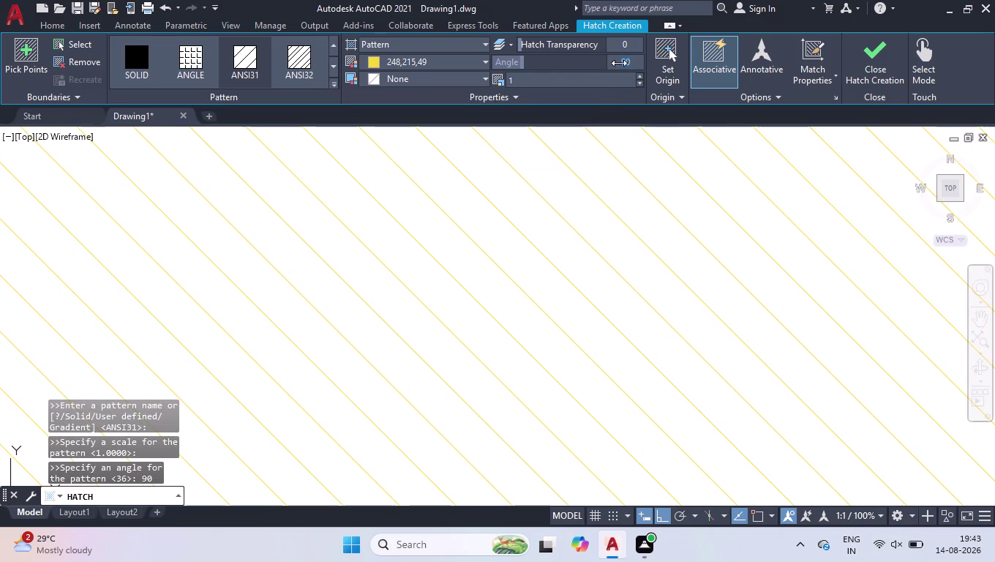
drag(522, 58, 545, 57)
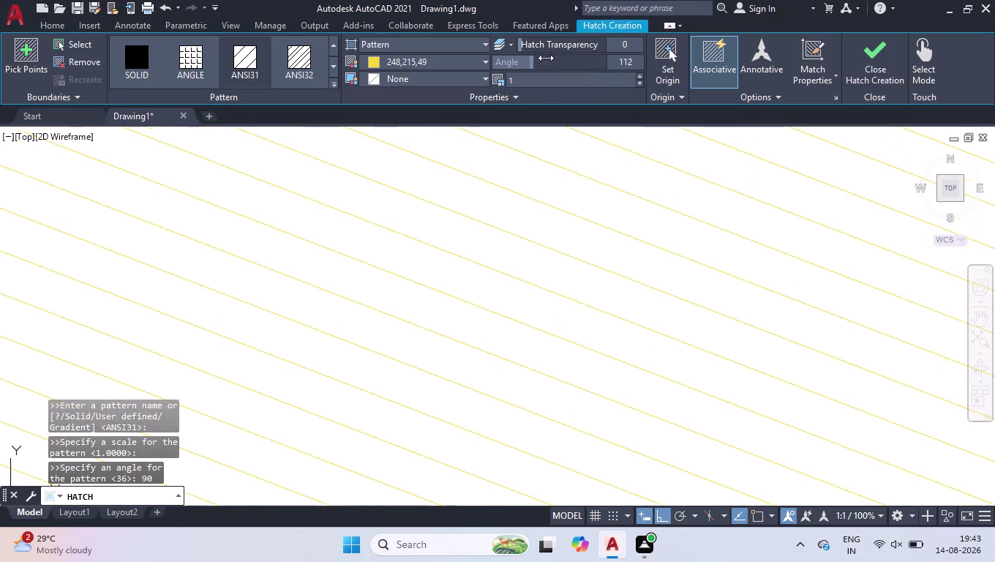
drag(545, 58, 548, 57)
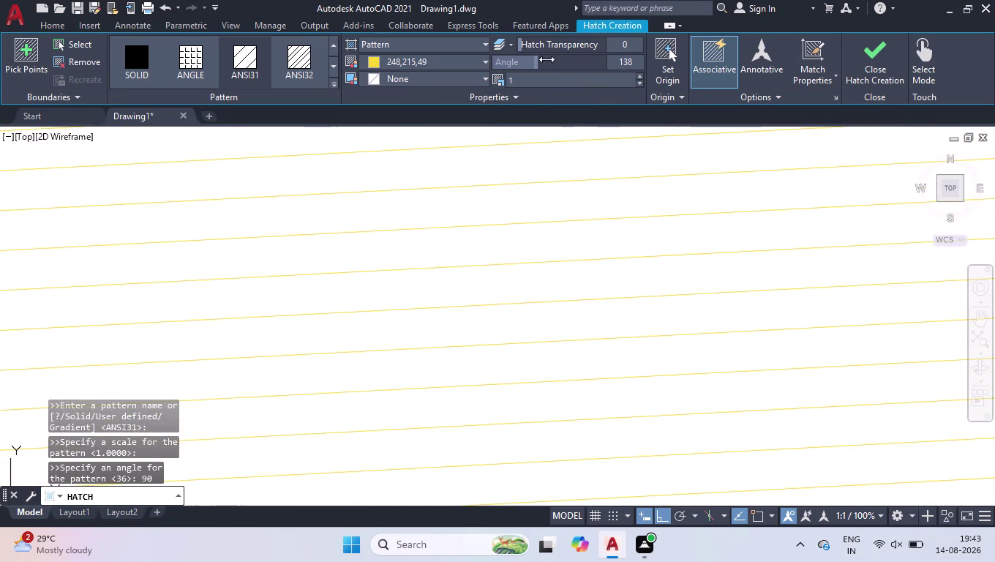
scroll(down, 3)
scroll(down, 3)
scroll(down, 3)
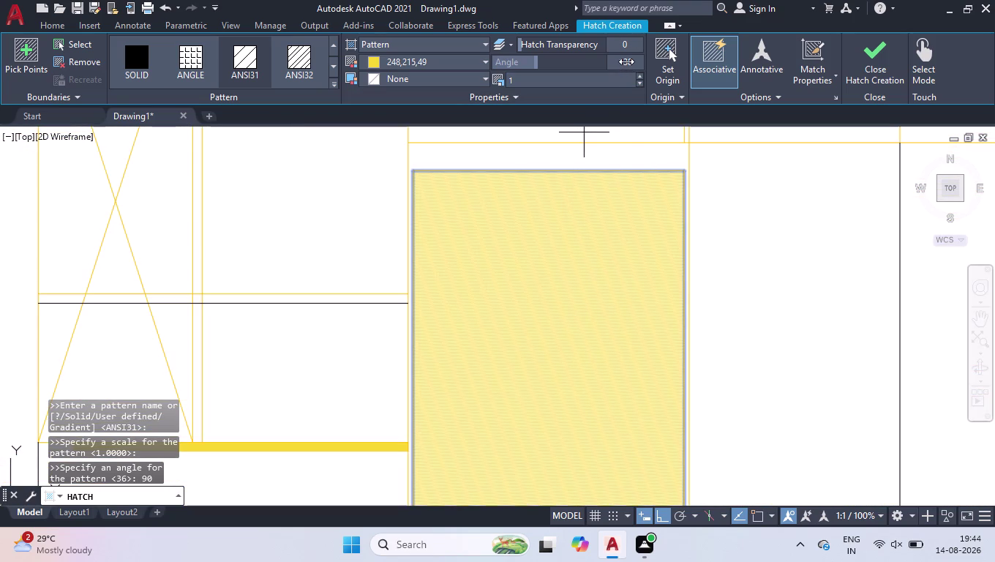
scroll(up, 3)
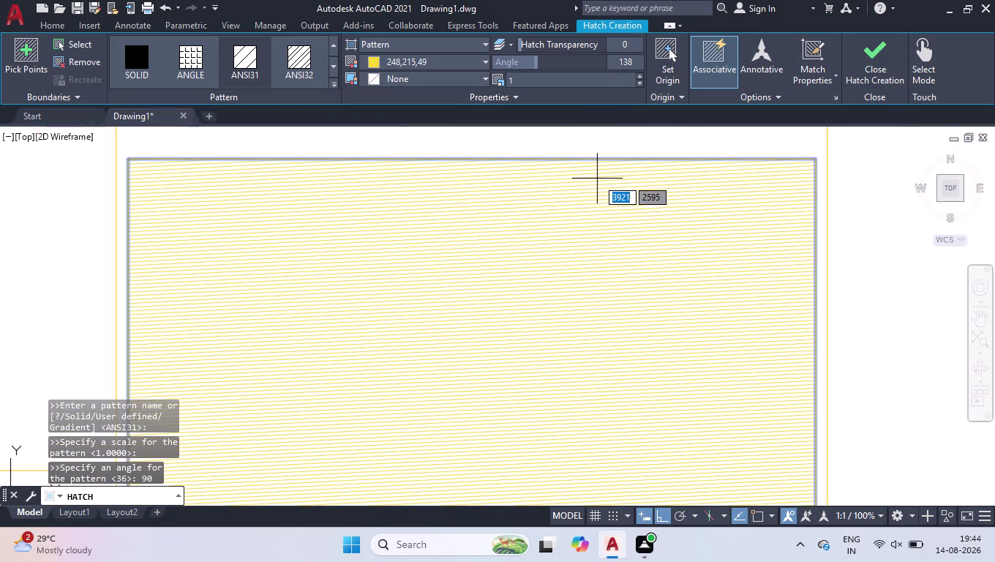
scroll(up, 3)
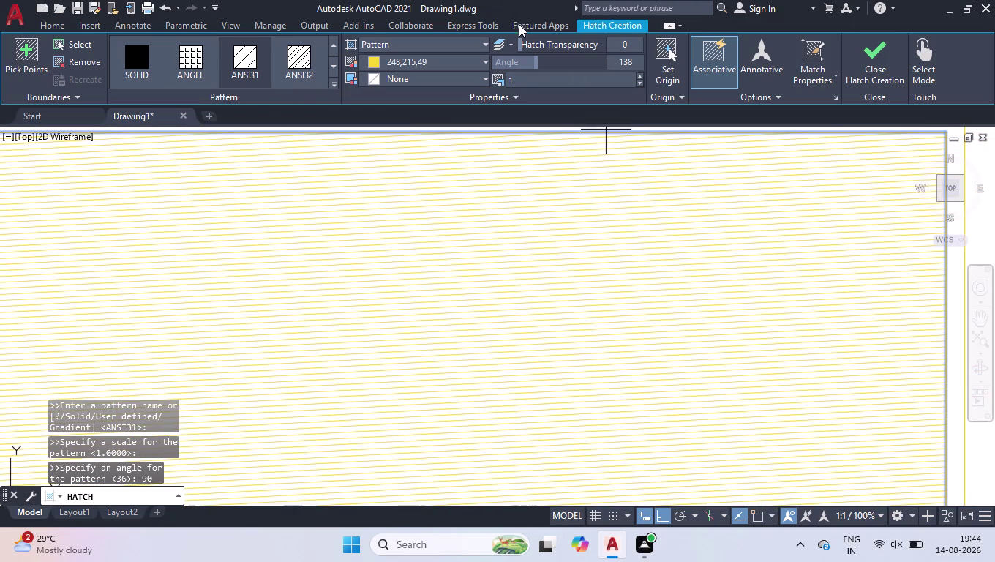
click(544, 63)
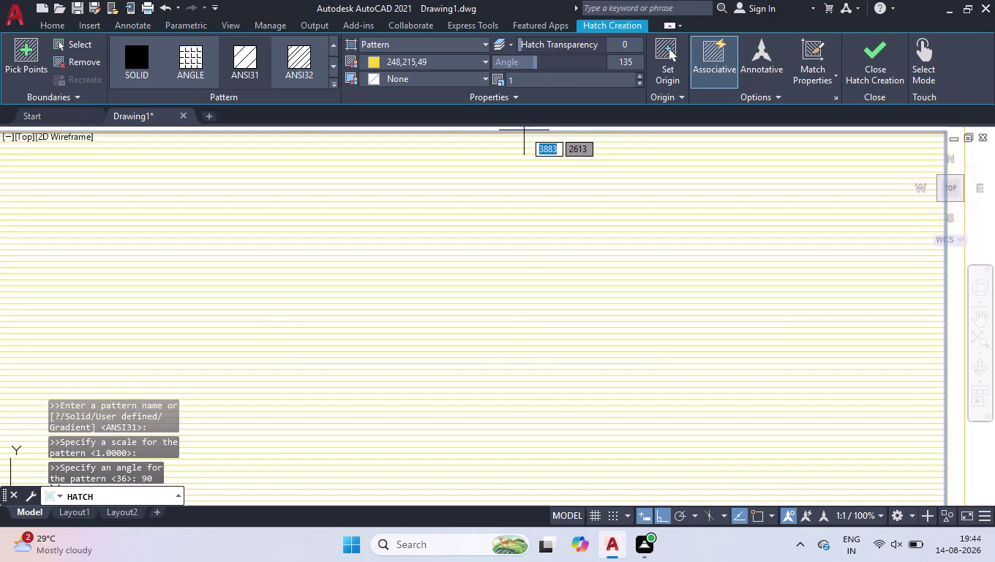
key(Return)
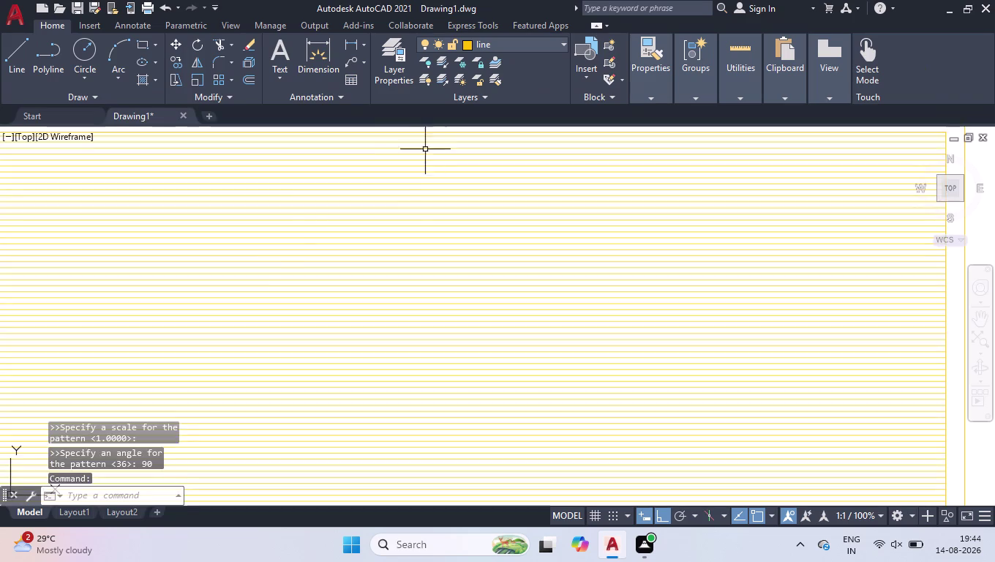
Select the placed hatch and try scales 5 and 15 in Properties.
click(268, 269)
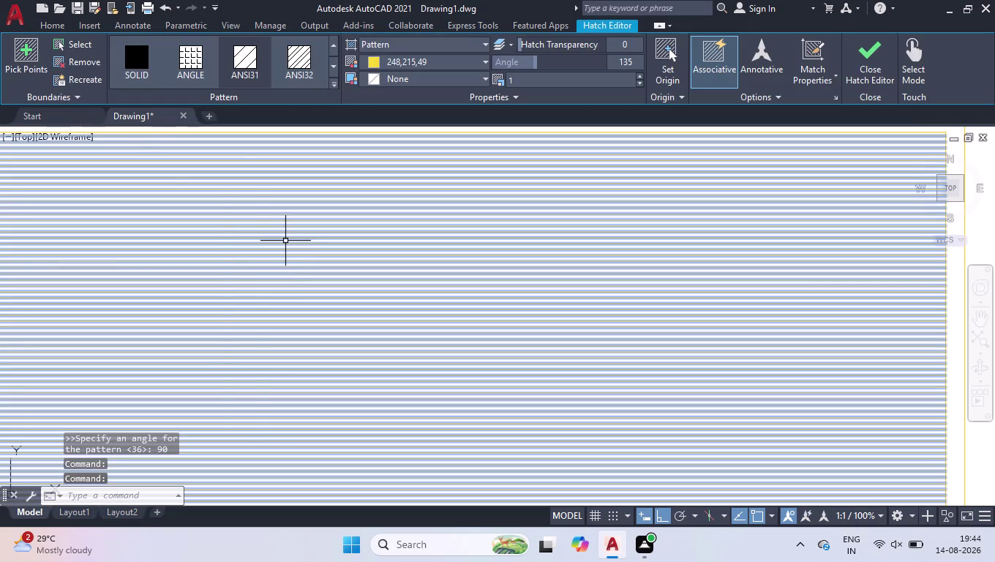
key(ctrl+1)
scroll(down, 3)
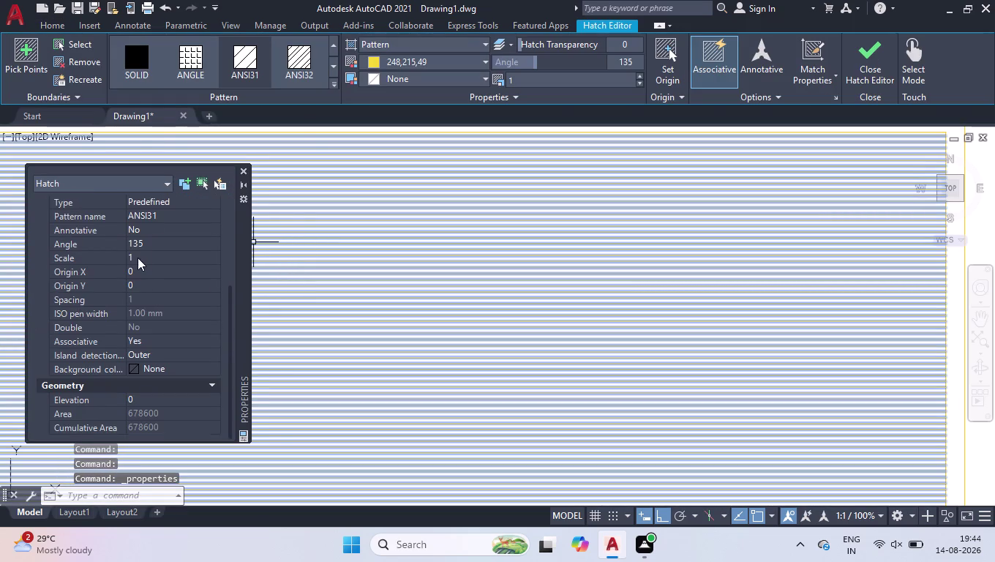
click(147, 256)
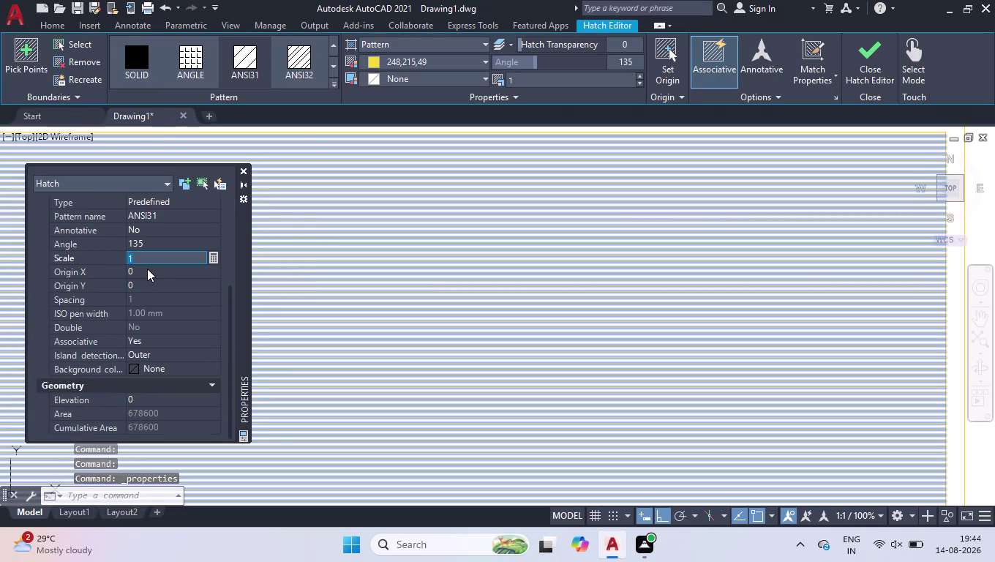
key(5)
key(Return)
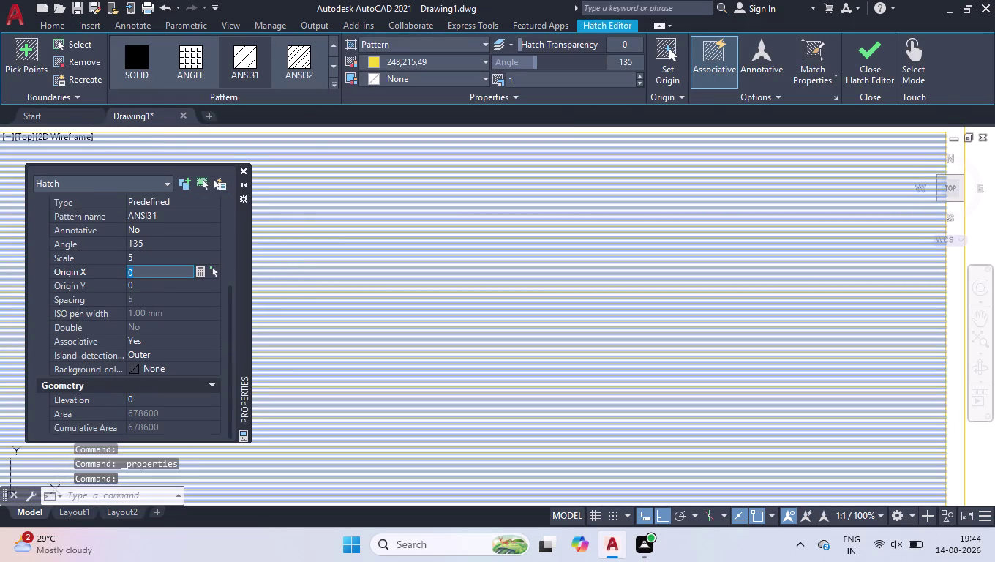
scroll(down, 3)
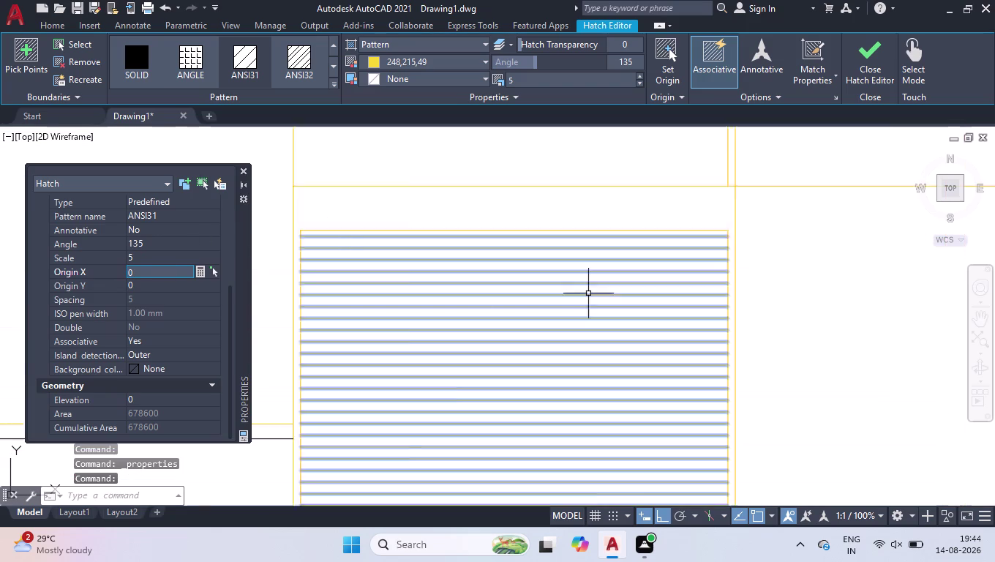
scroll(down, 3)
scroll(down, 3)
scroll(up, 3)
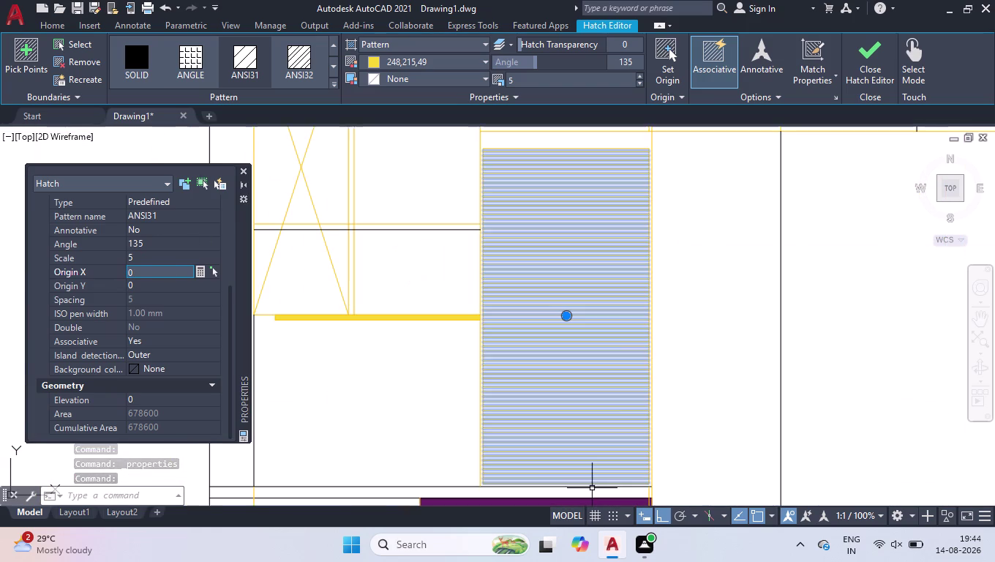
click(143, 261)
text(1)
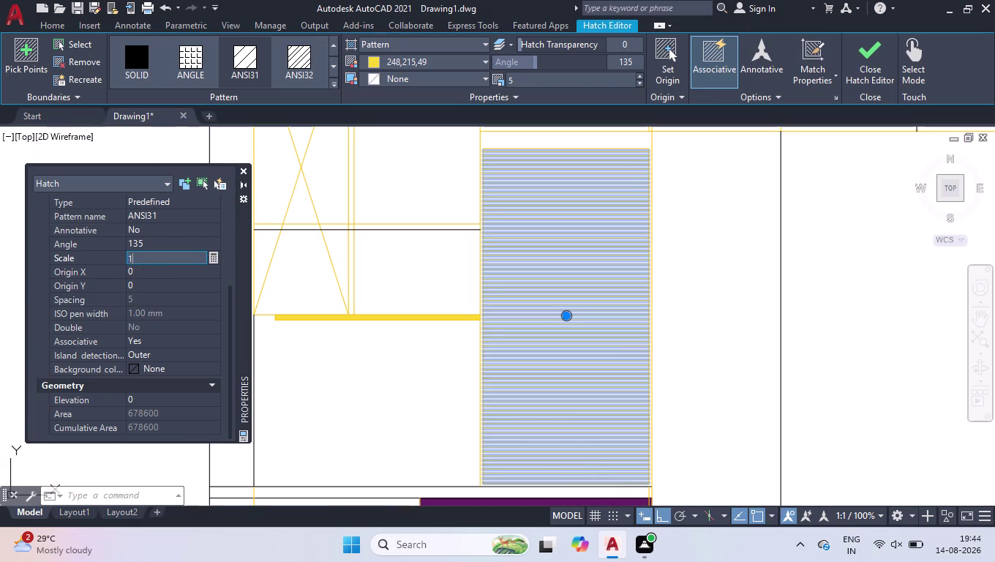
text(5)
key(Return)
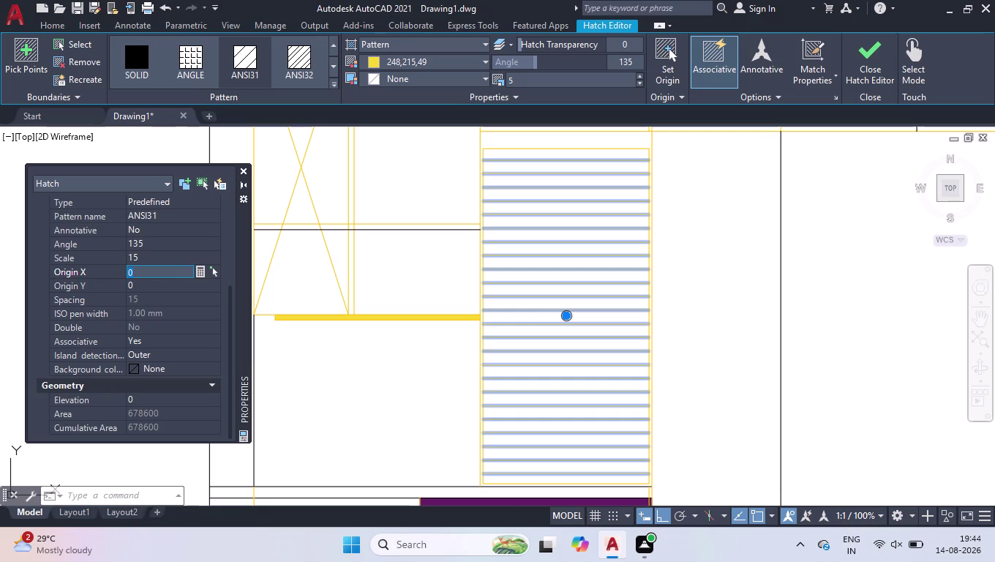
Settle the hatch scale at 11 after trying 10 and 8.
click(146, 259)
text(1)
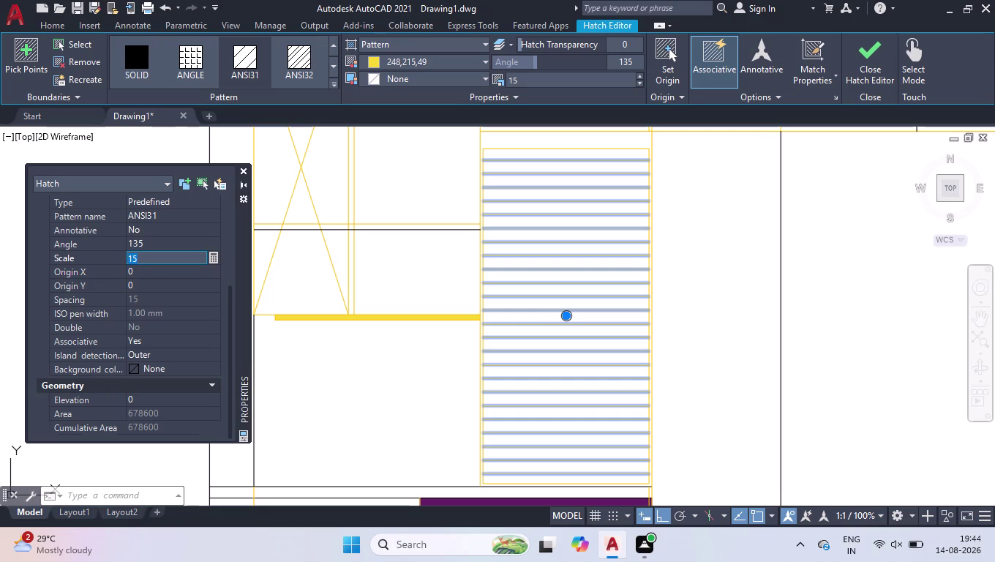
text(0)
key(Return)
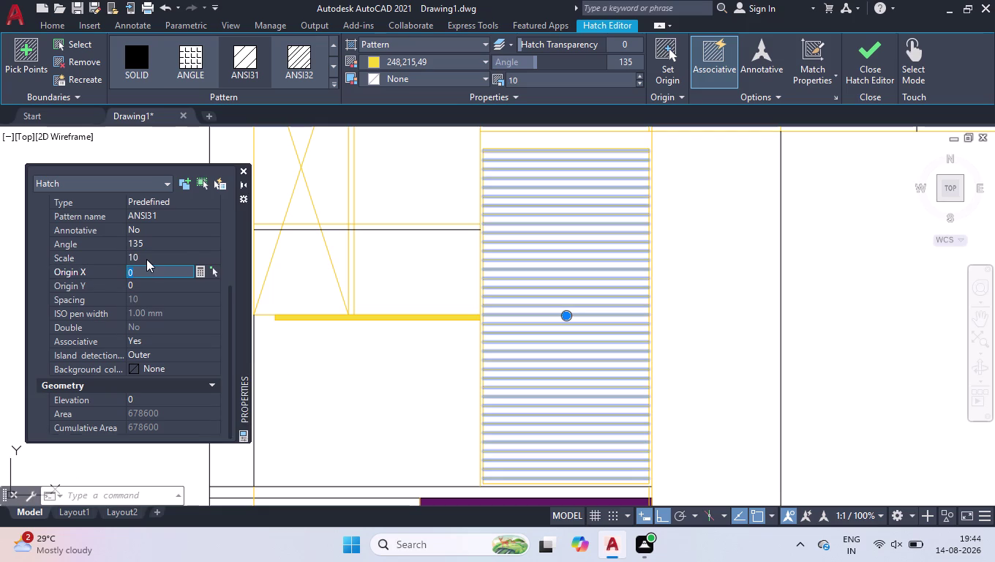
click(146, 259)
key(8)
key(Return)
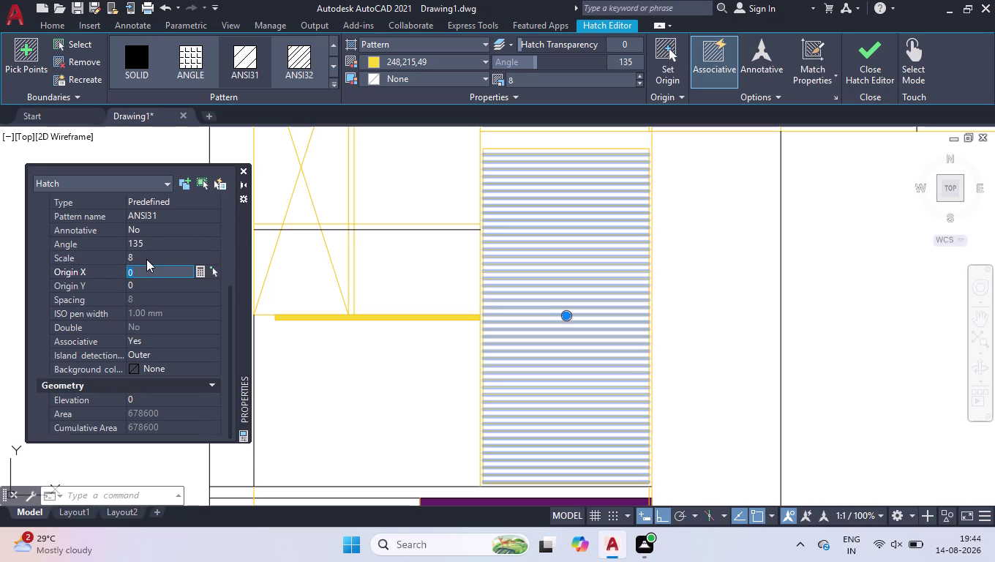
click(146, 259)
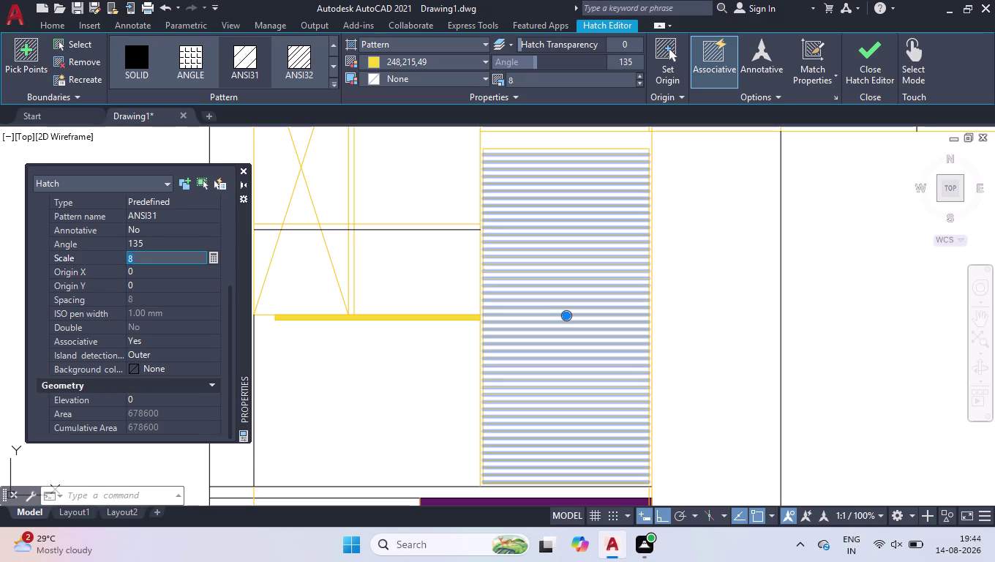
text(11)
key(Return)
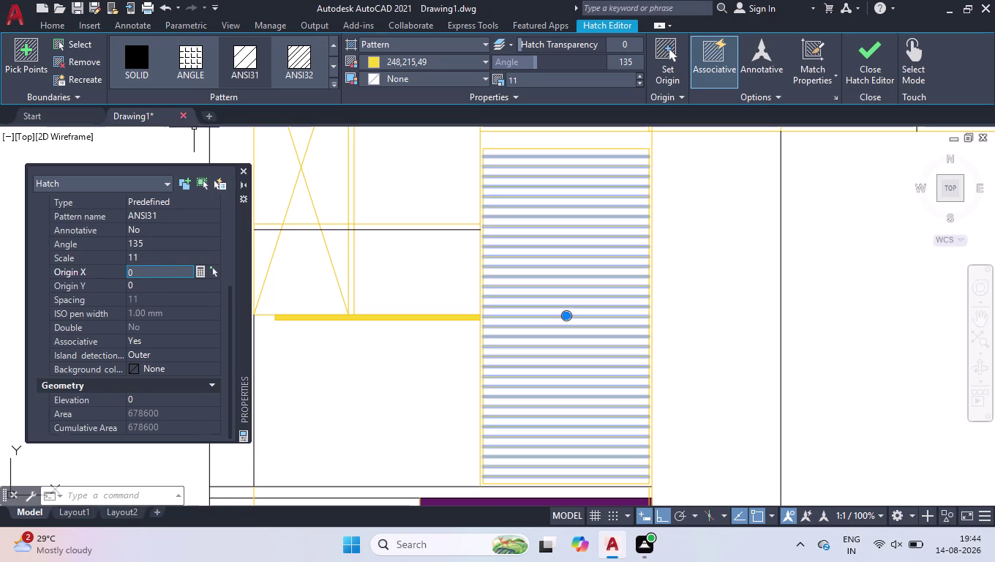
Close Properties, deselect, then reselect the door panel hatch.
click(242, 172)
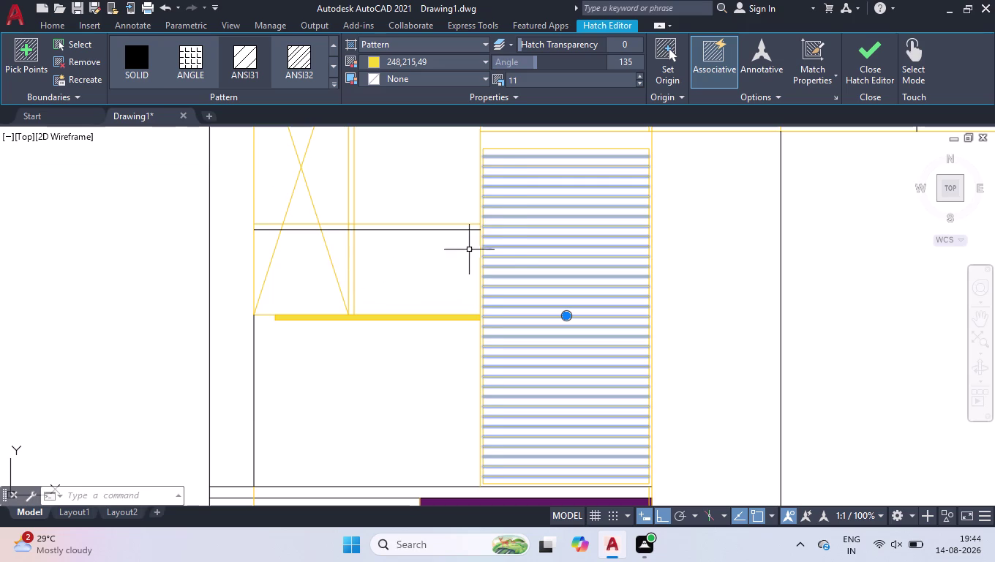
click(682, 247)
click(581, 332)
scroll(down, 3)
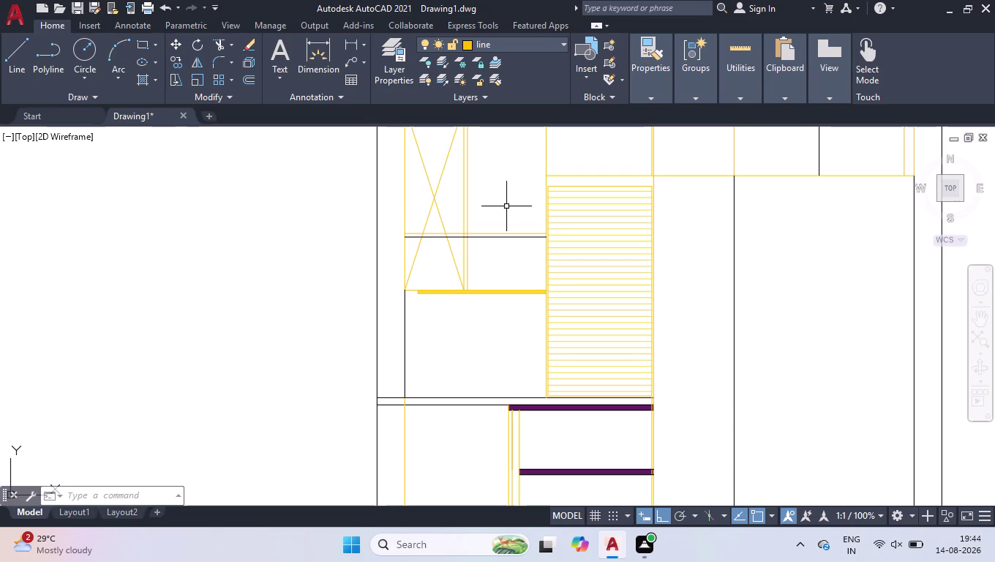
click(598, 259)
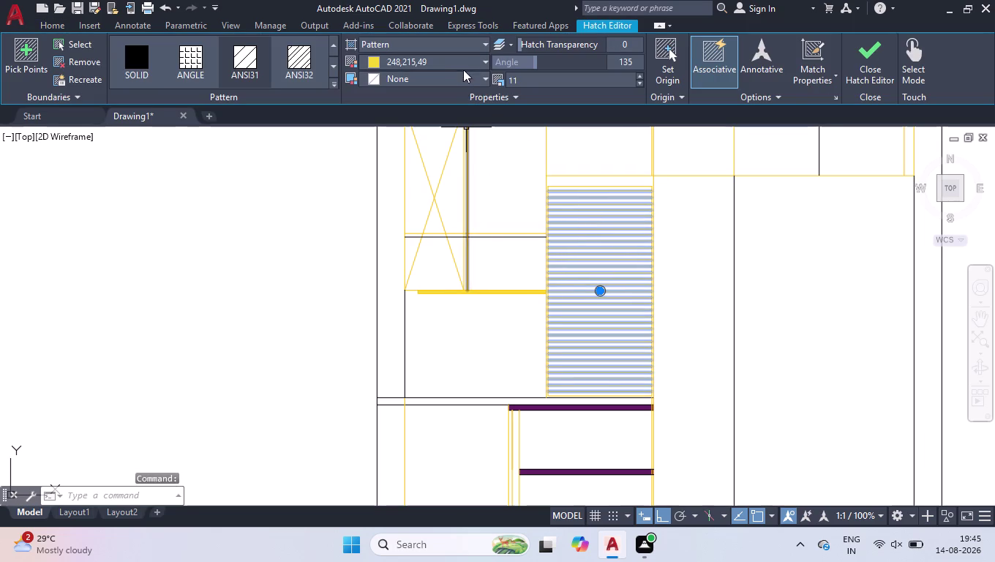
Change the door panel hatch colour to black and deselect it.
click(465, 63)
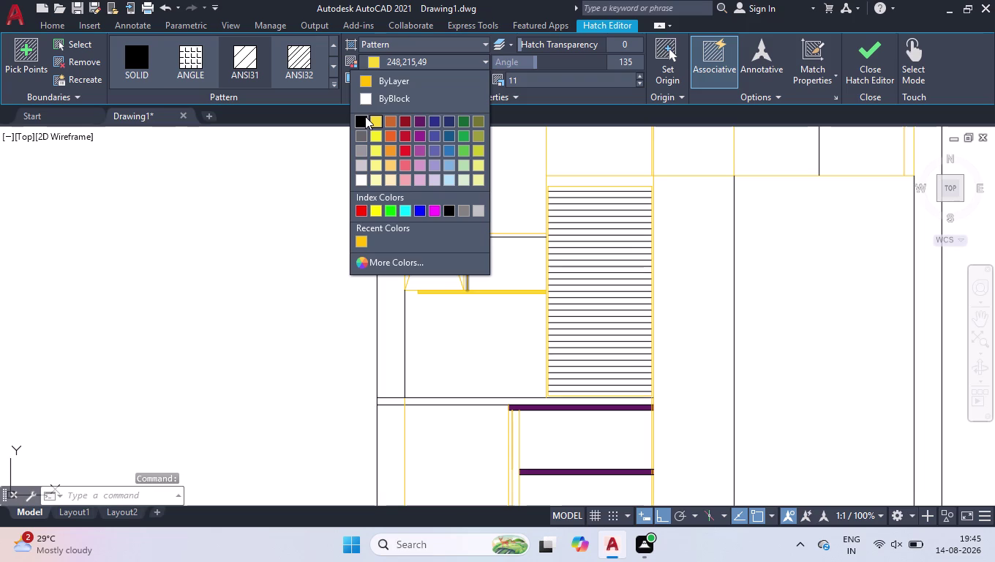
click(365, 116)
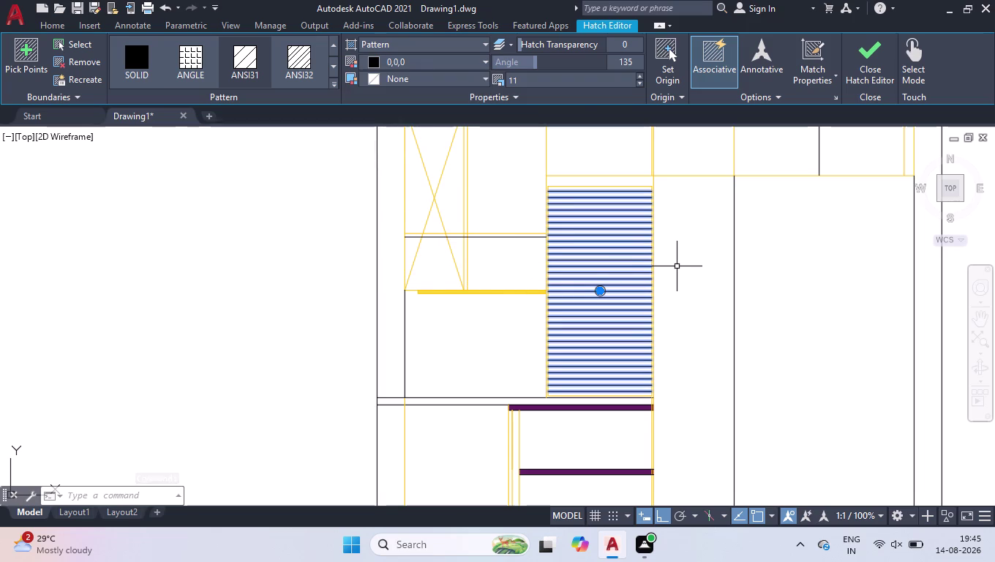
click(689, 262)
click(526, 358)
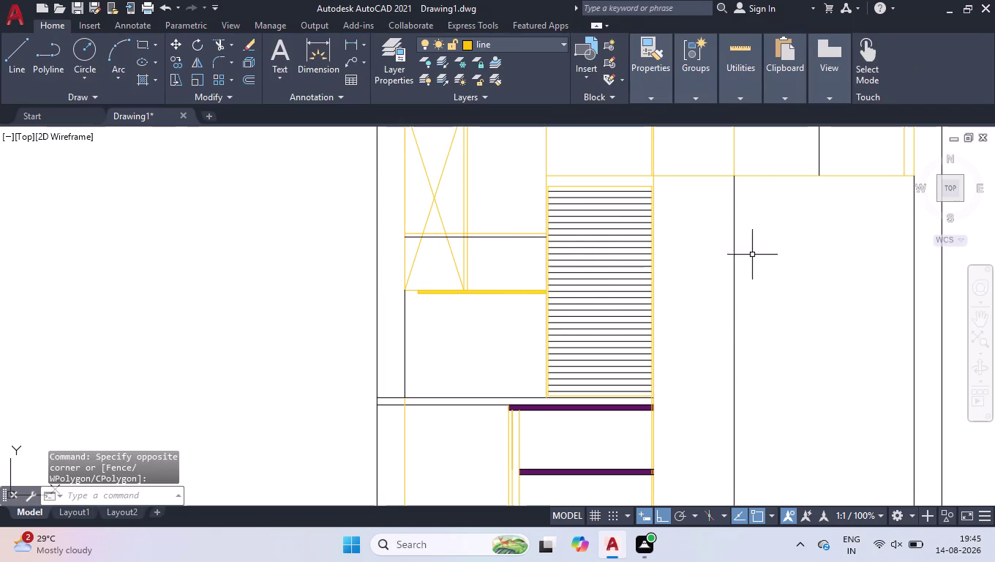
scroll(down, 3)
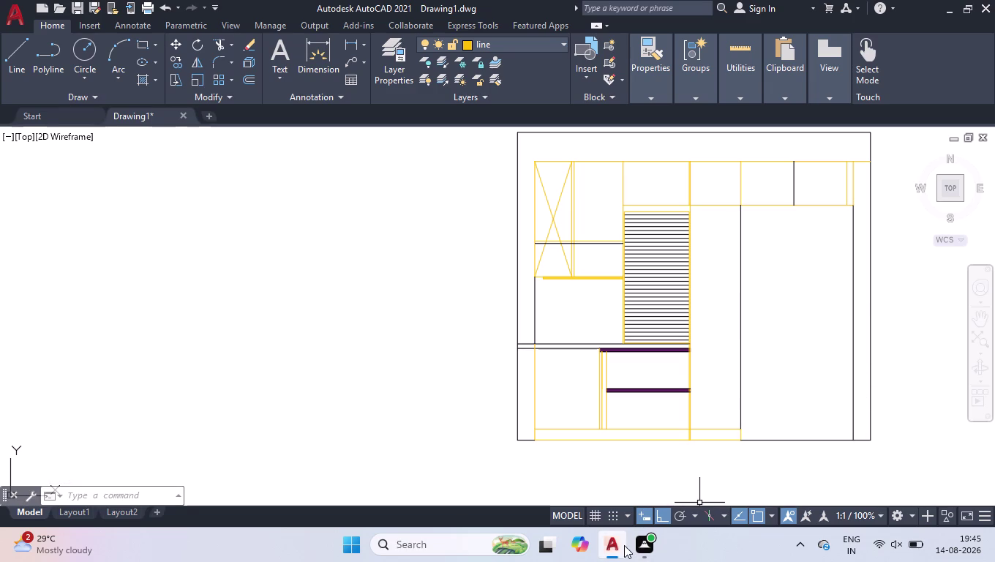
Zoom in toward the top-left corner of the wardrobe's outer frame.
scroll(down, 3)
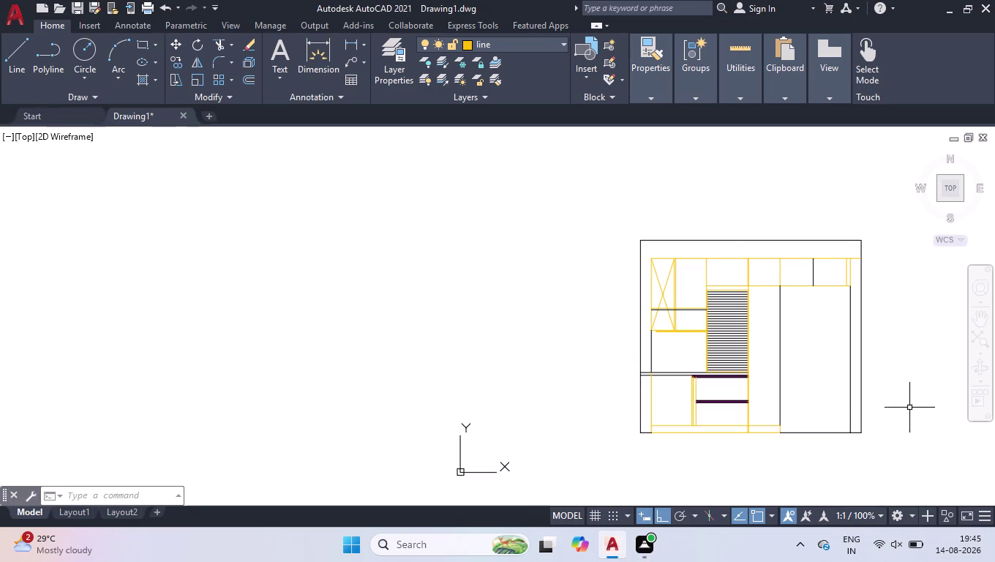
scroll(up, 3)
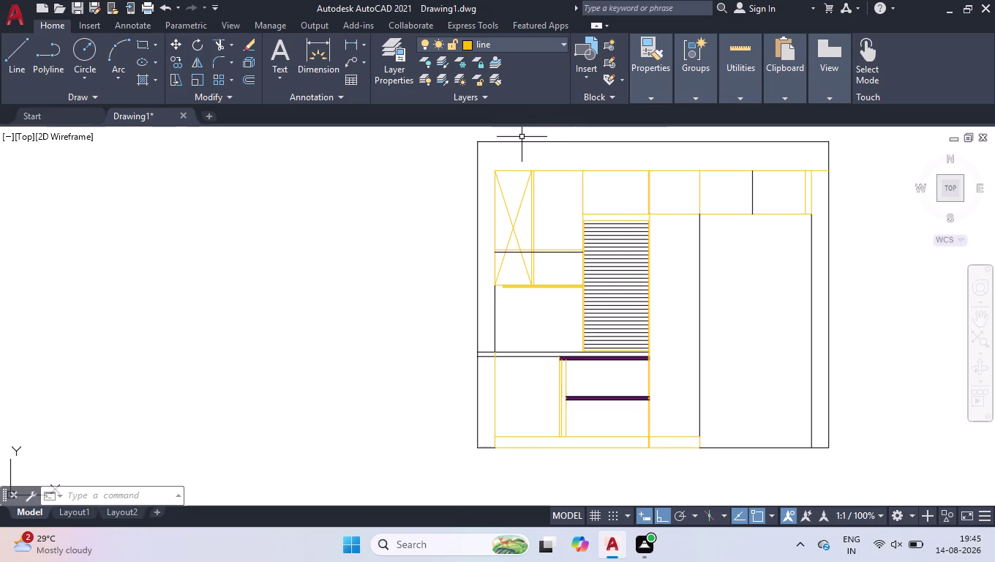
scroll(up, 3)
Draw guide line segments from the outer frame's top-left corner.
key(l)
key(Return)
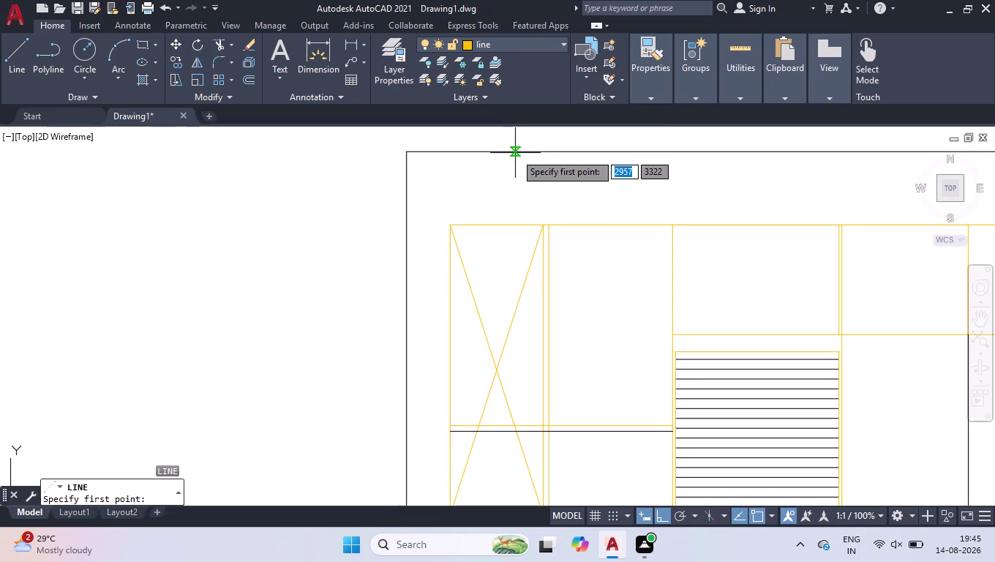
click(404, 153)
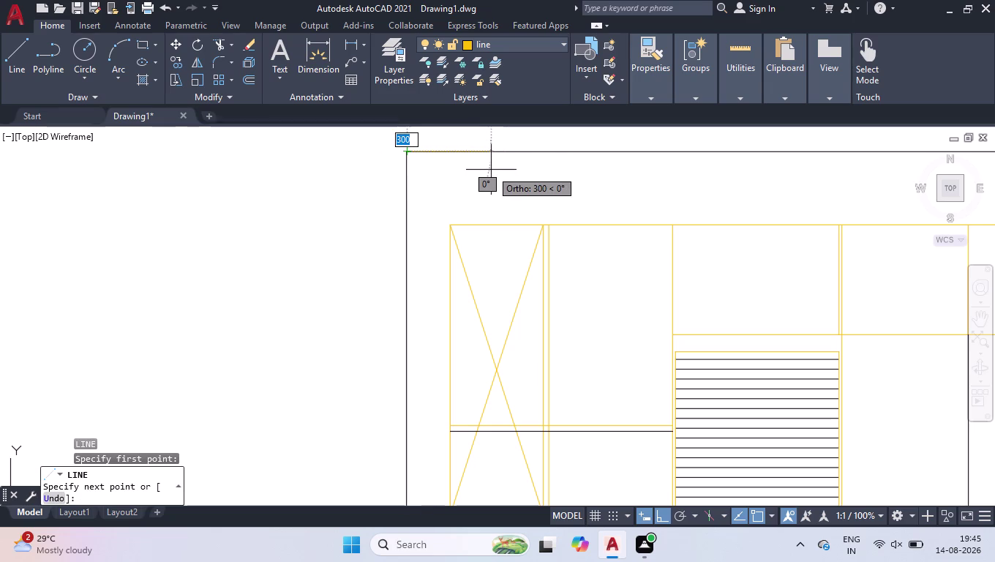
key(2)
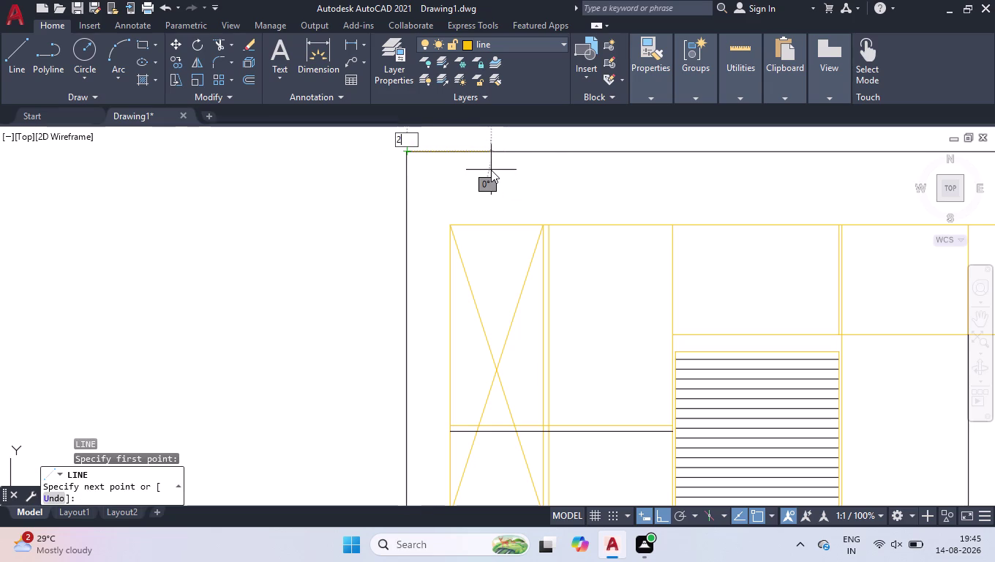
key(BackSpace)
key(space)
key(space)
key(Return)
key(Return)
click(412, 297)
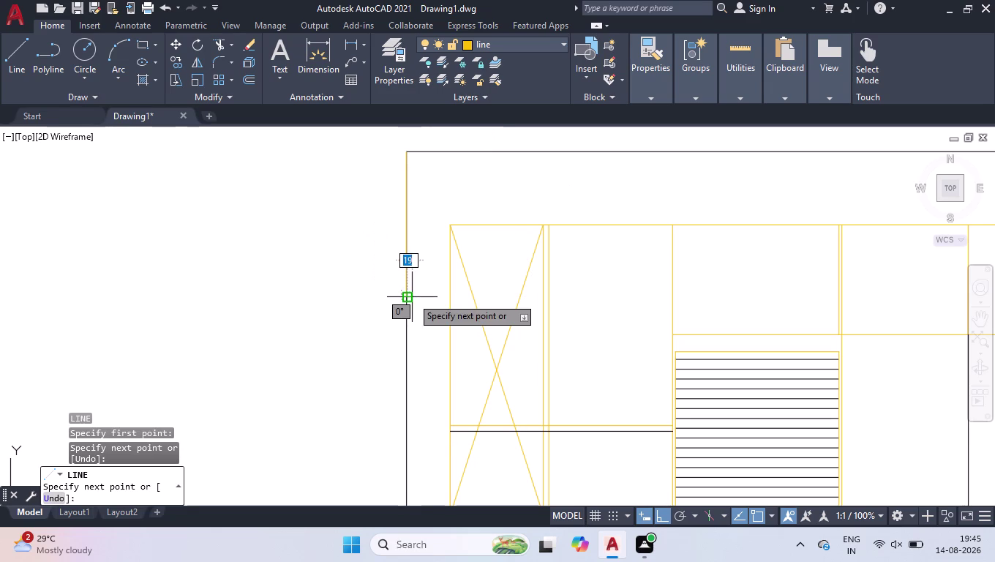
key(space)
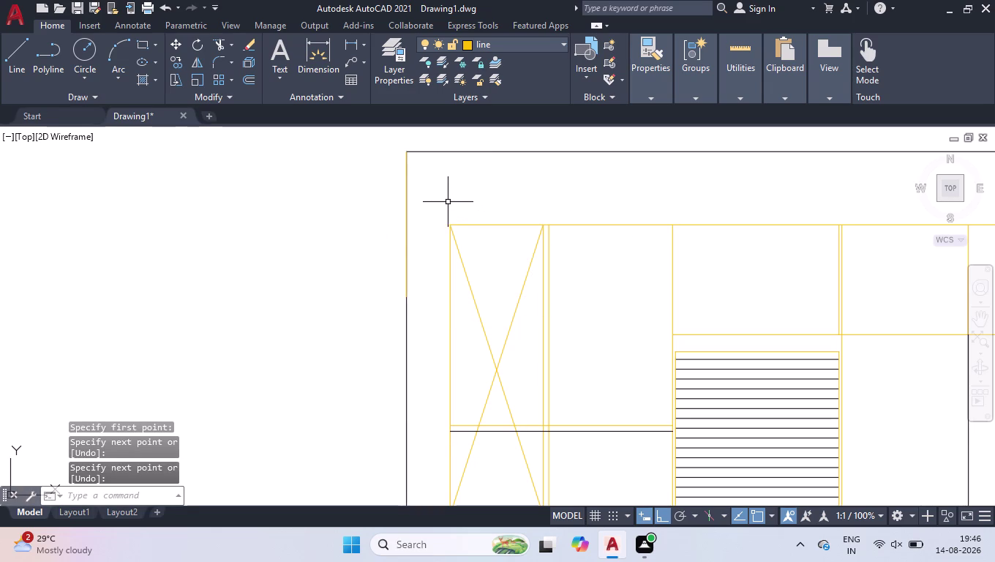
Erase the stray vertical line on the left frame edge and start REC.
click(421, 178)
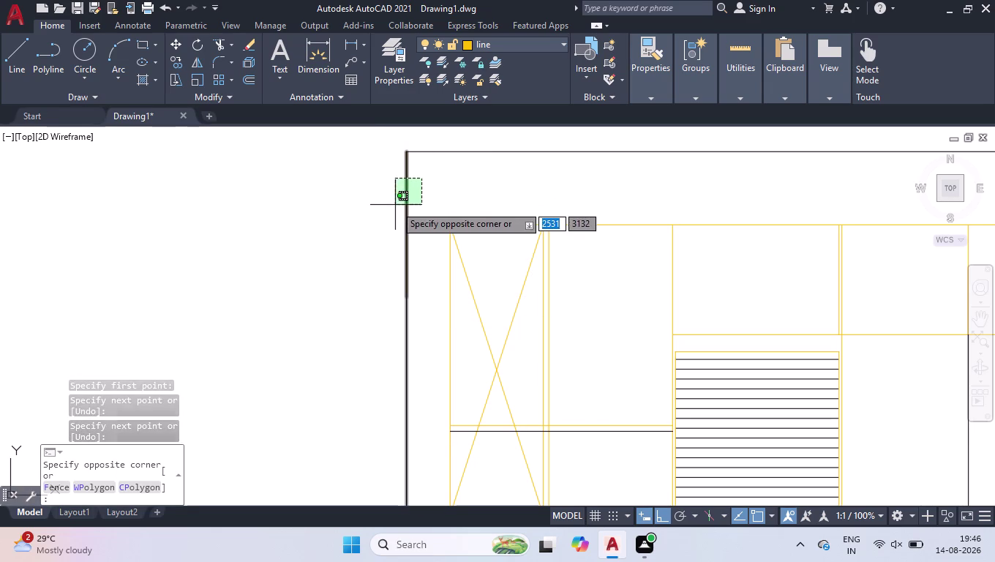
click(427, 232)
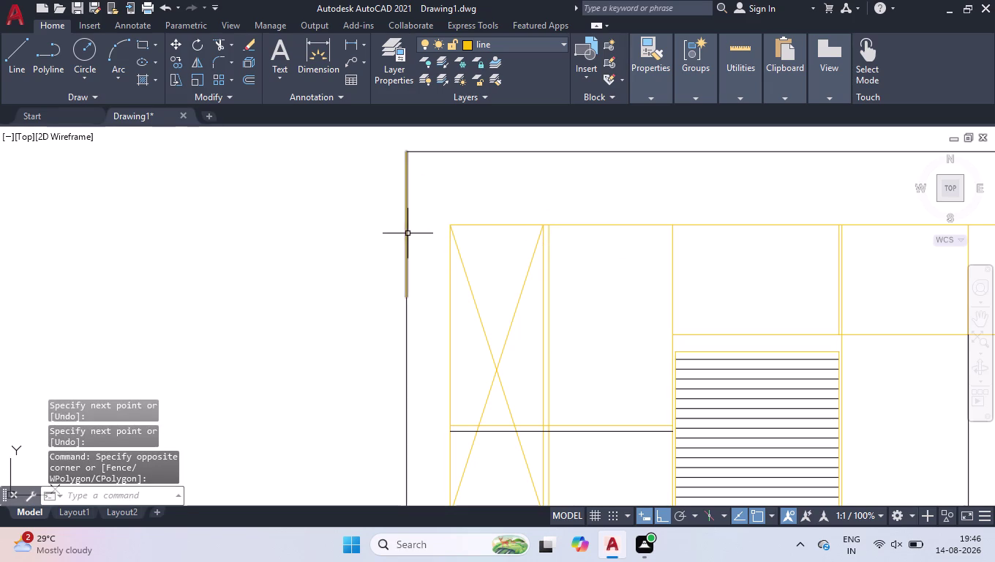
click(407, 233)
key(Delete)
text(re)
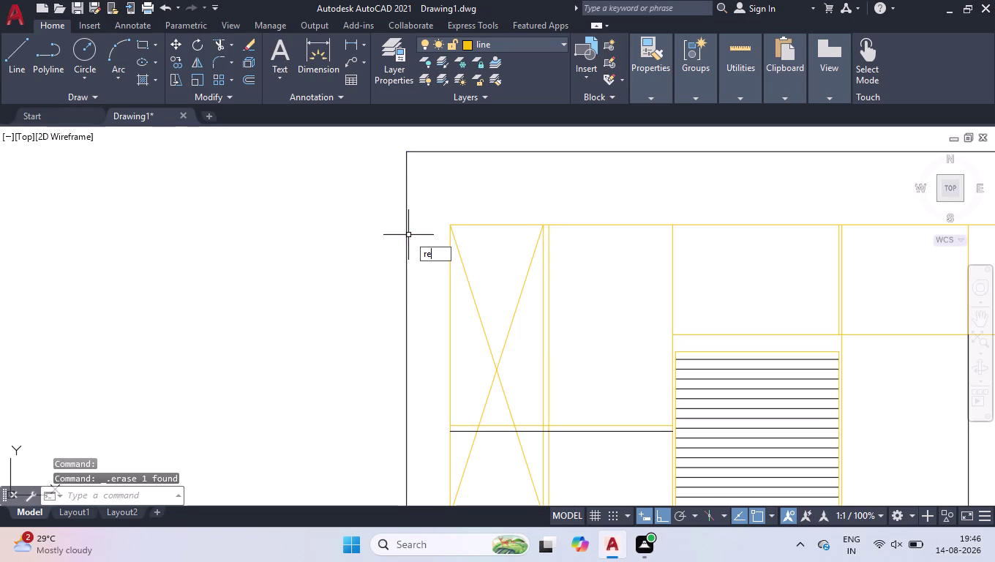
text(c)
key(Return)
Pick the rectangle's first corner at the frame's top-left corner and choose Dimensions.
key(d)
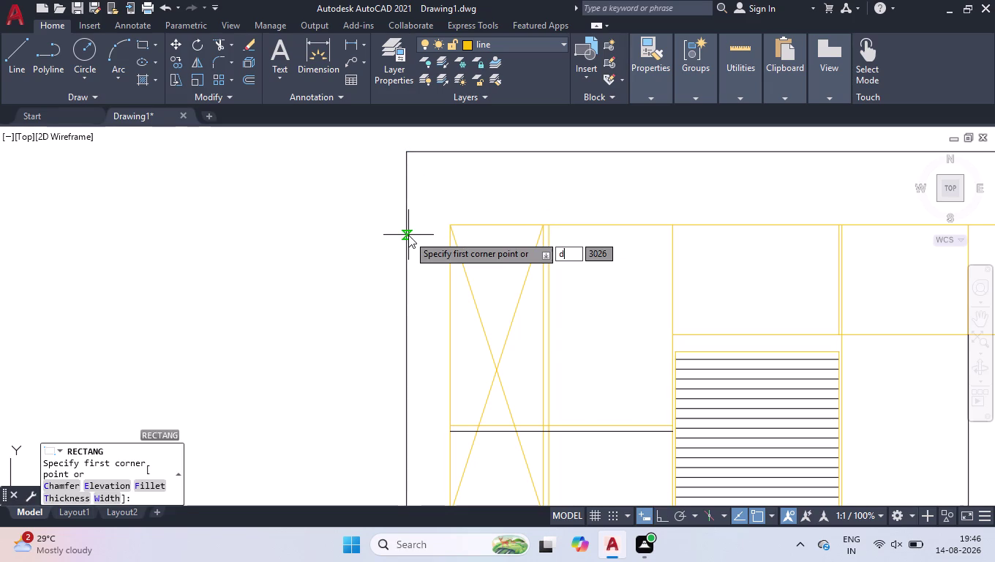
click(412, 156)
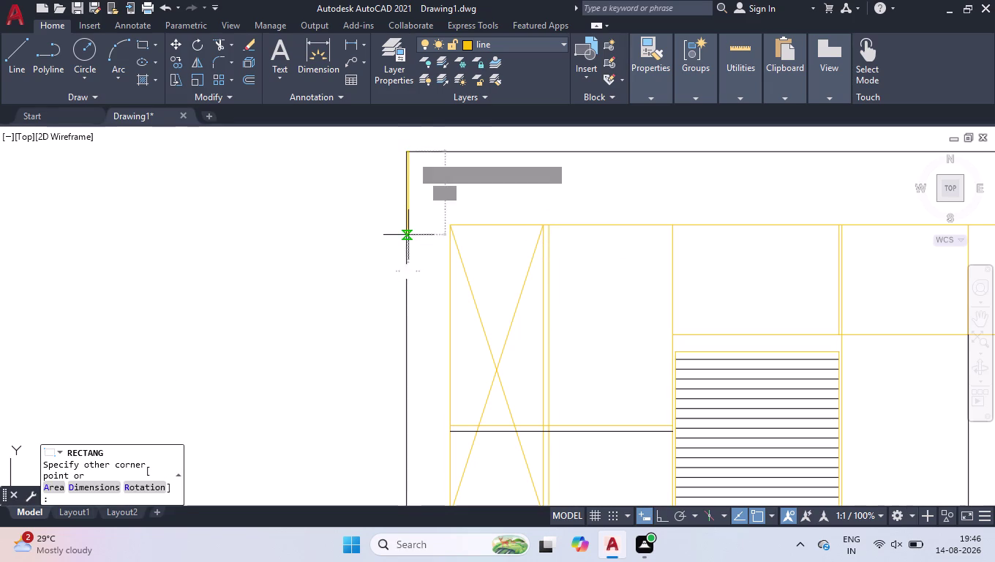
click(407, 153)
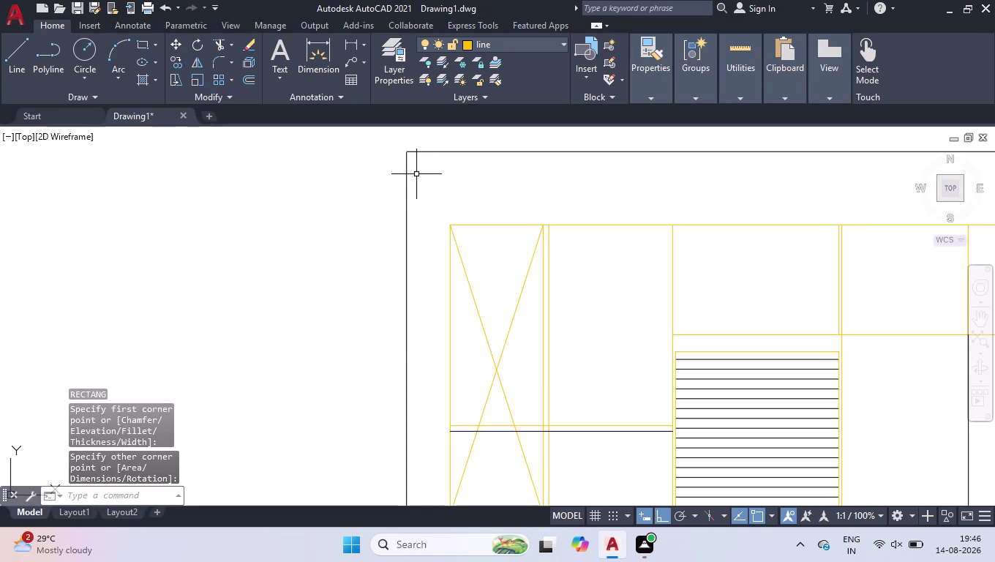
key(space)
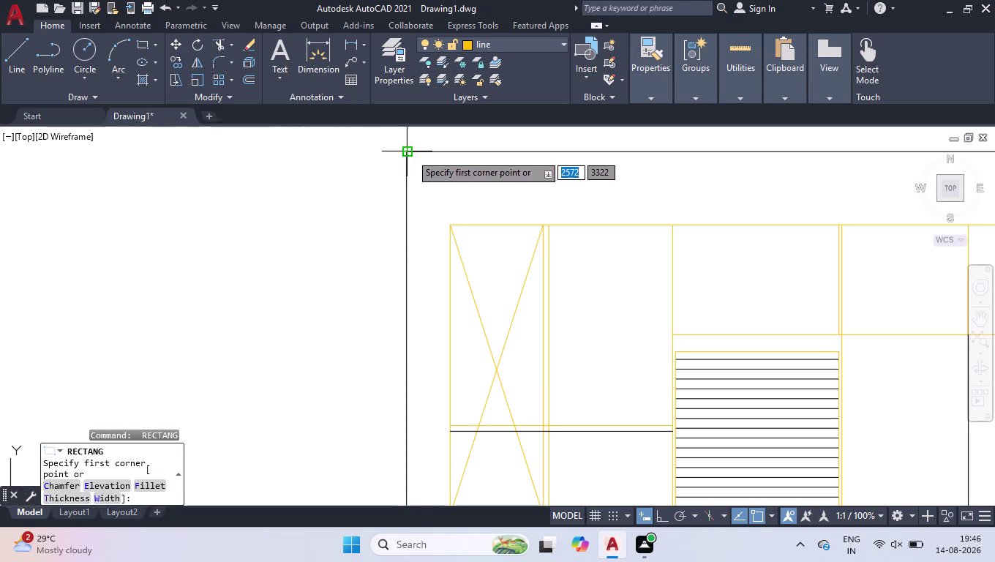
click(410, 154)
key(d)
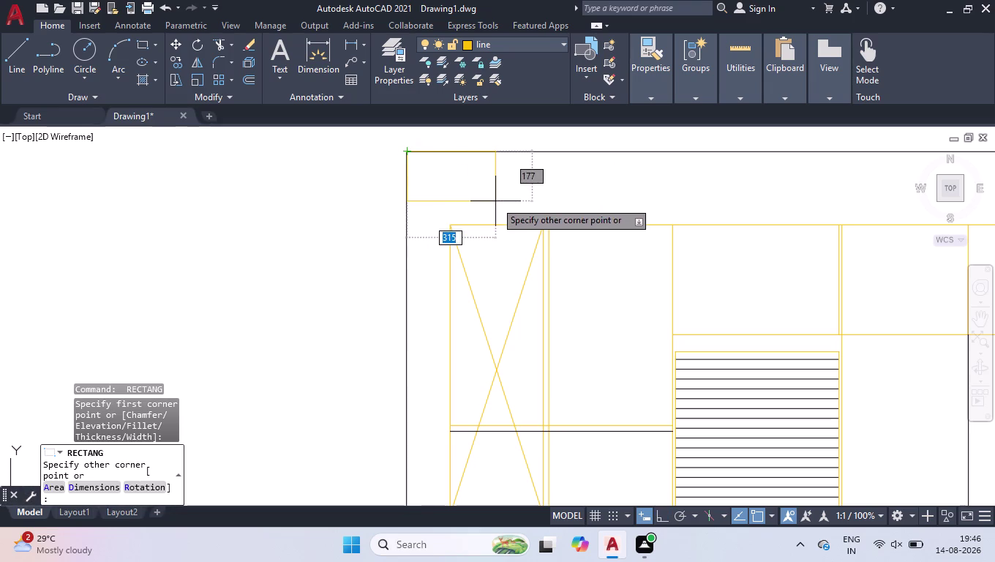
key(Return)
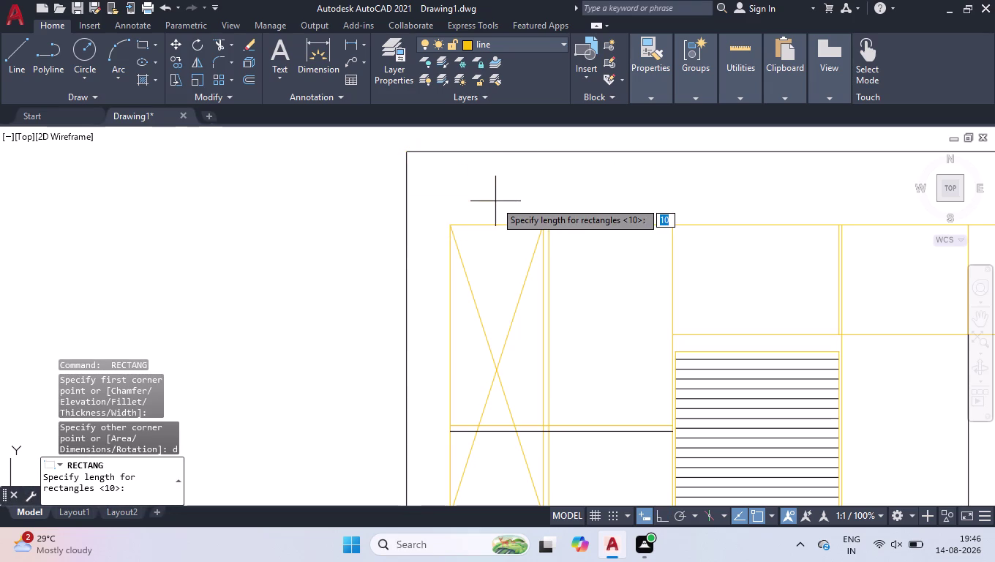
Enter 260 by 175, place the rectangle inside the corner, and select it.
key(2)
text(60)
key(Return)
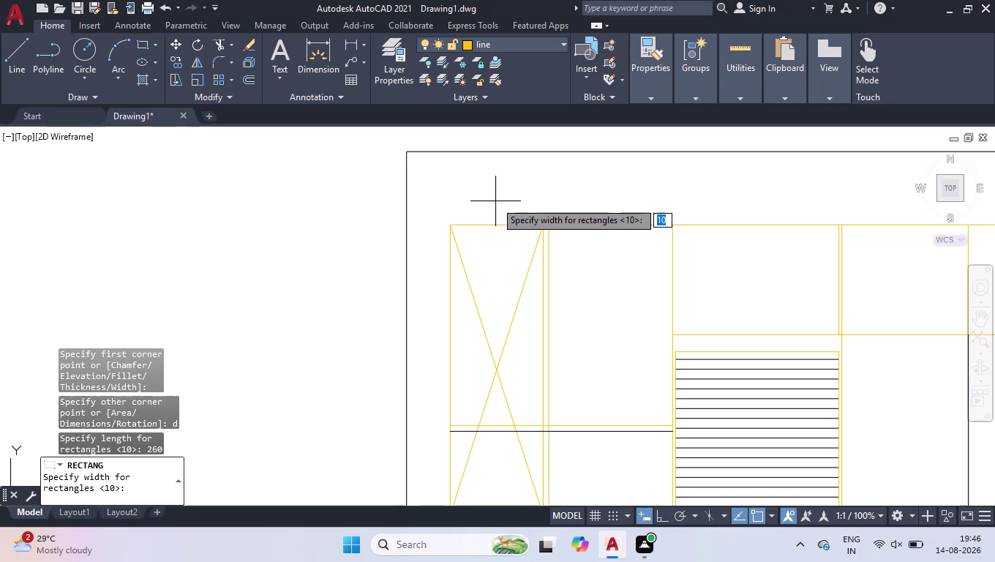
text(1)
text(75)
key(Return)
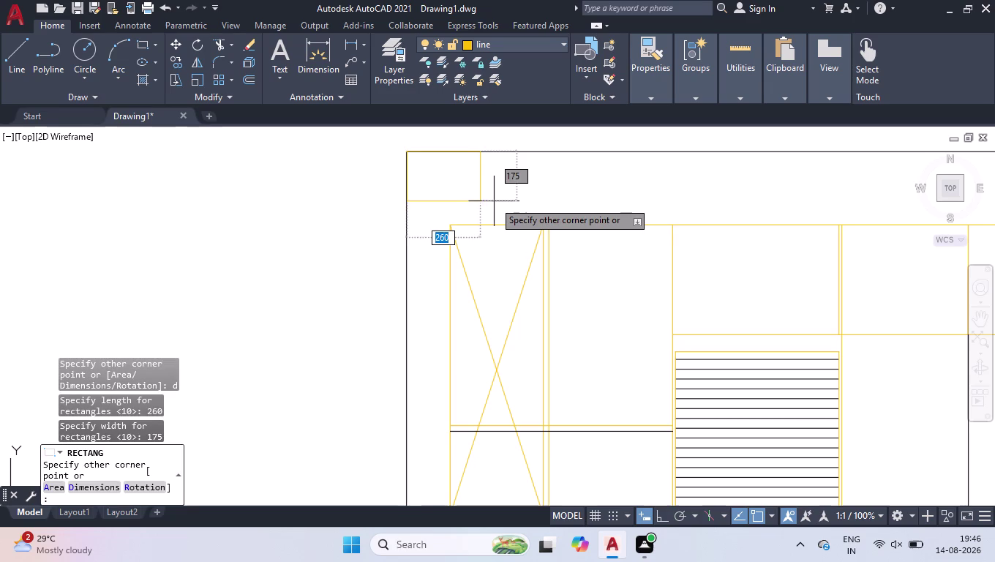
click(490, 202)
click(504, 171)
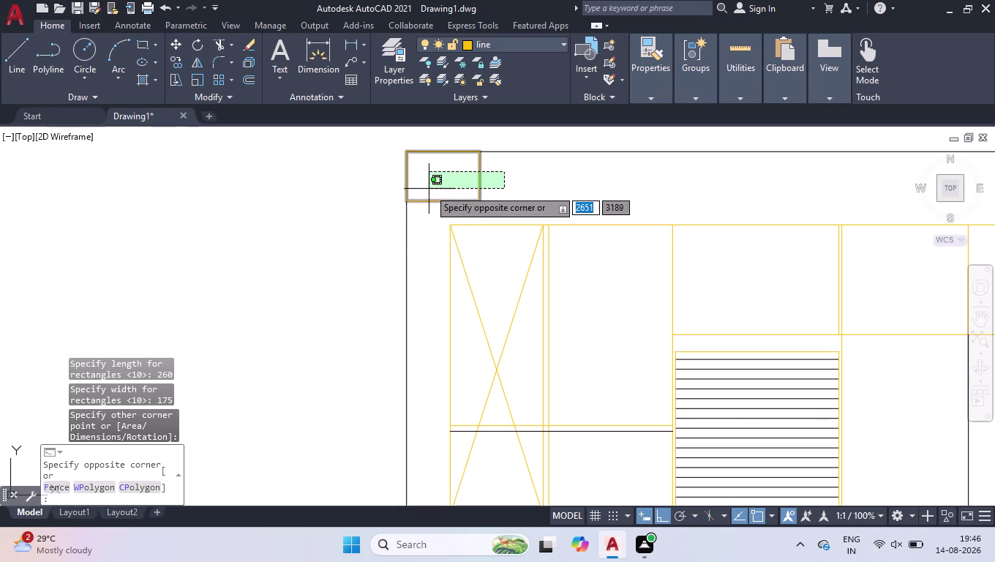
click(429, 189)
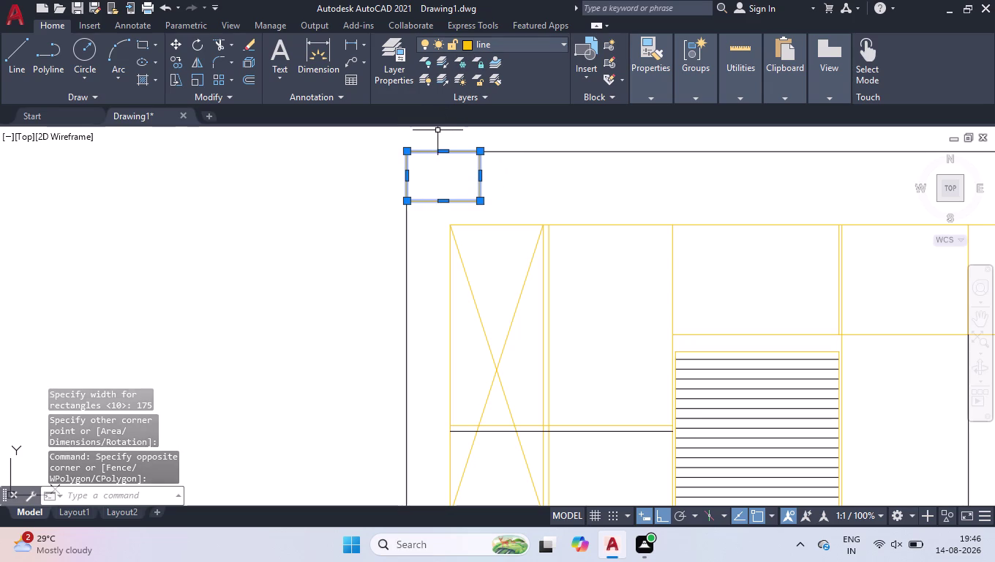
key(ctrl+1)
Set the corner rectangle's colour to Red in Properties and close the palette.
click(186, 219)
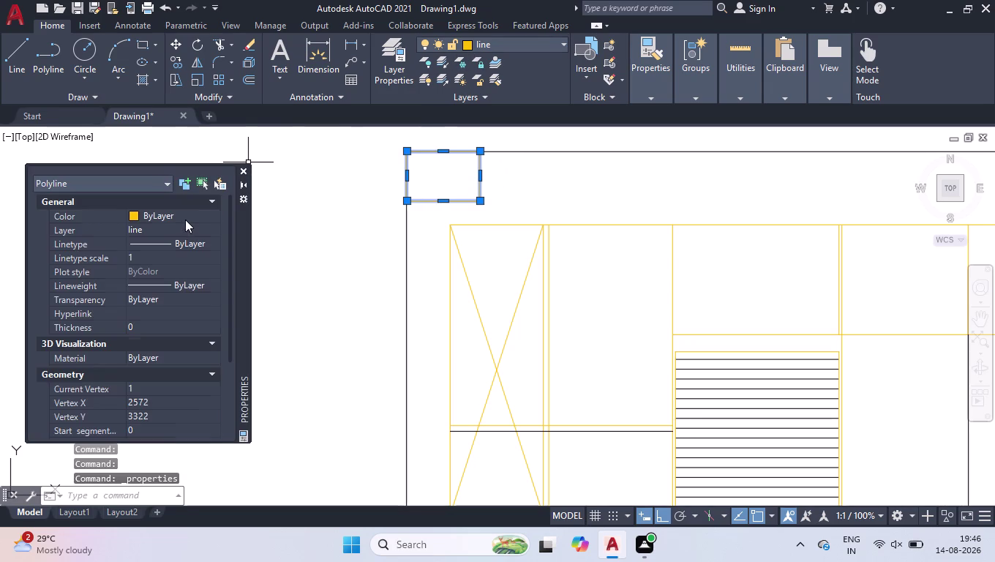
click(189, 219)
click(168, 252)
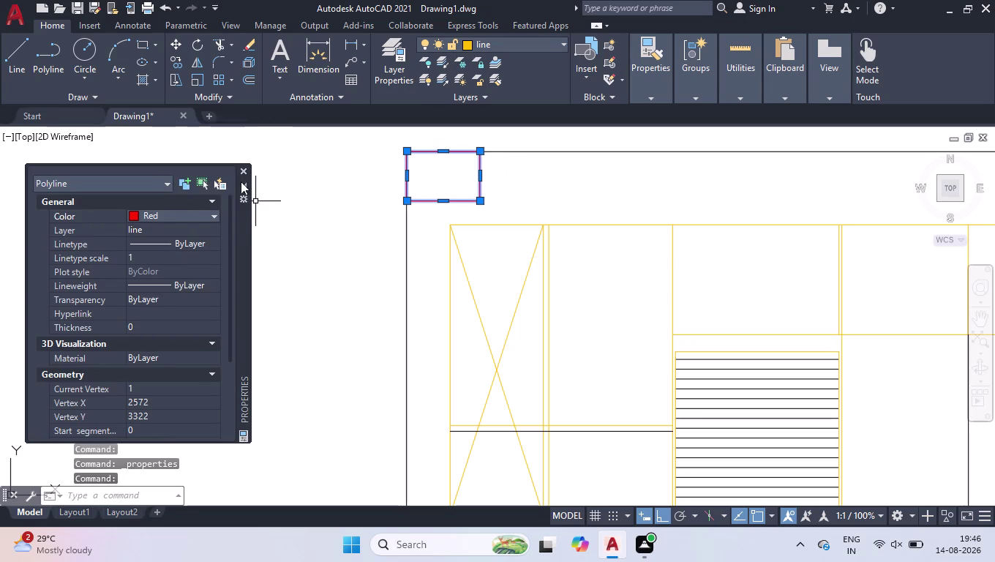
click(243, 169)
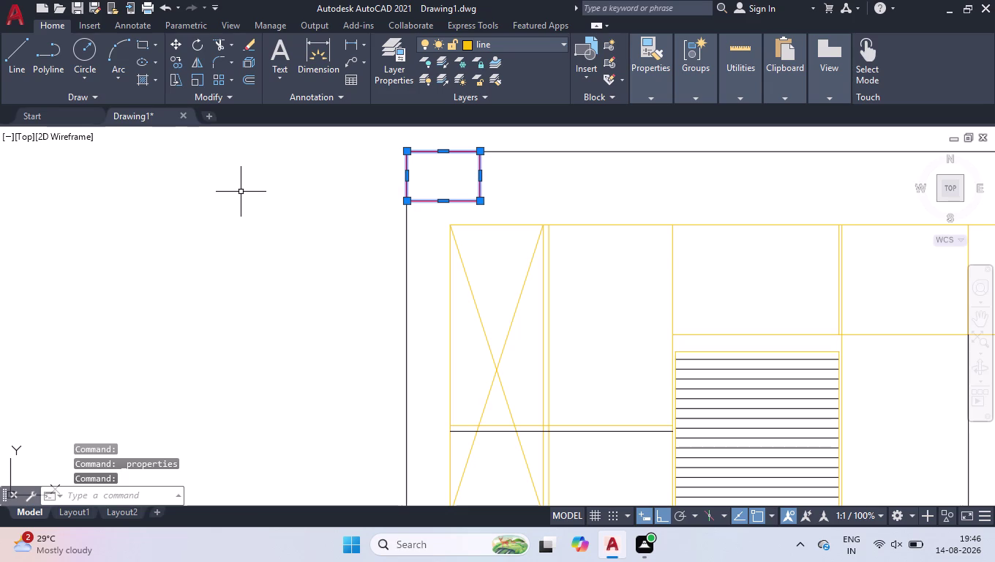
key(space)
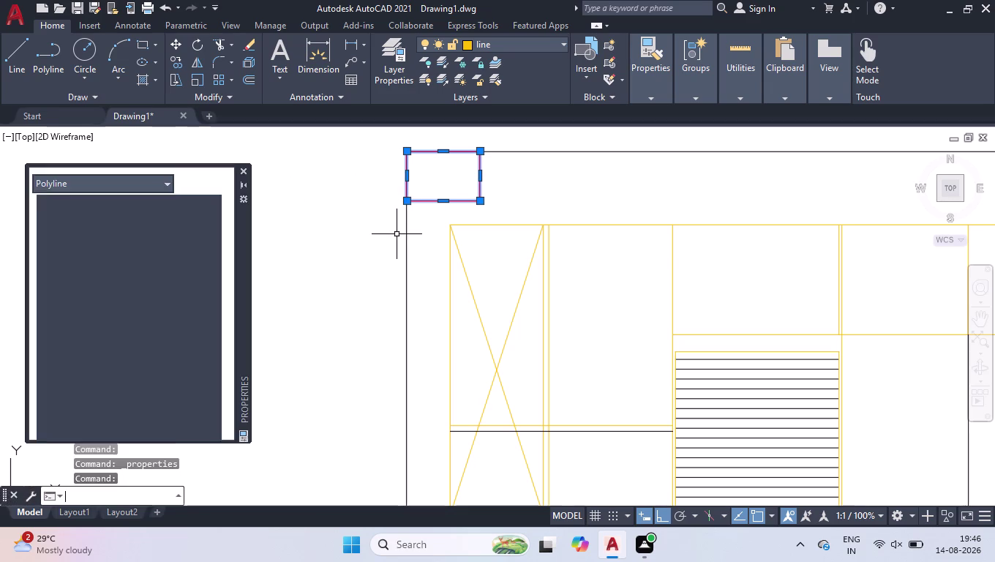
click(246, 174)
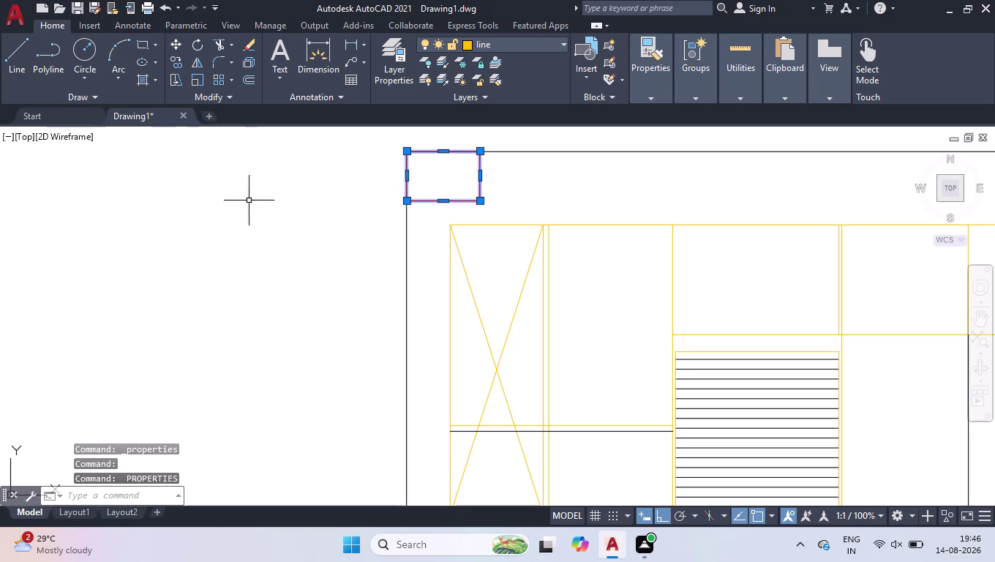
Attempt to extend the red rectangle with EX, then cancel it.
text(ex)
key(Return)
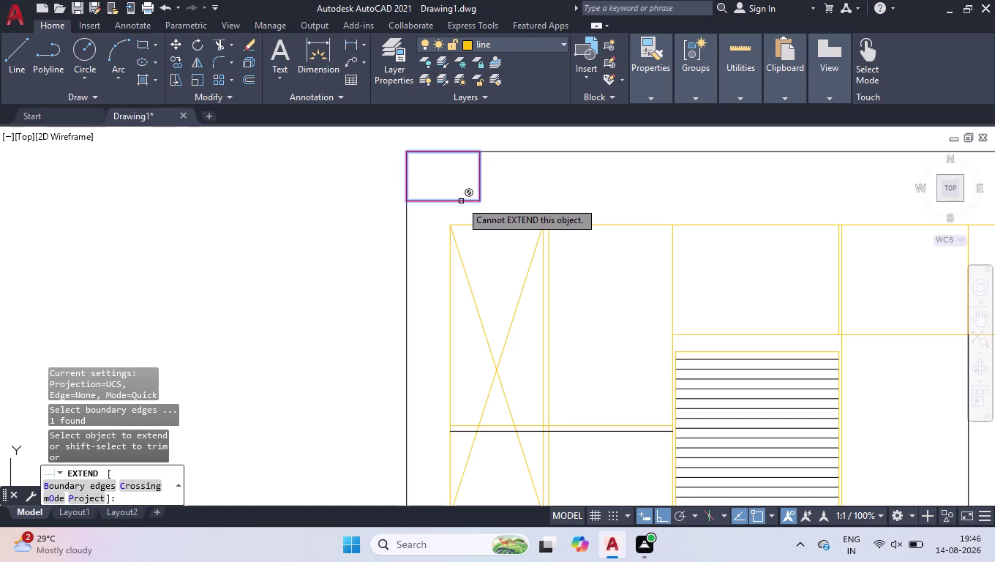
key(space)
key(space)
key(space)
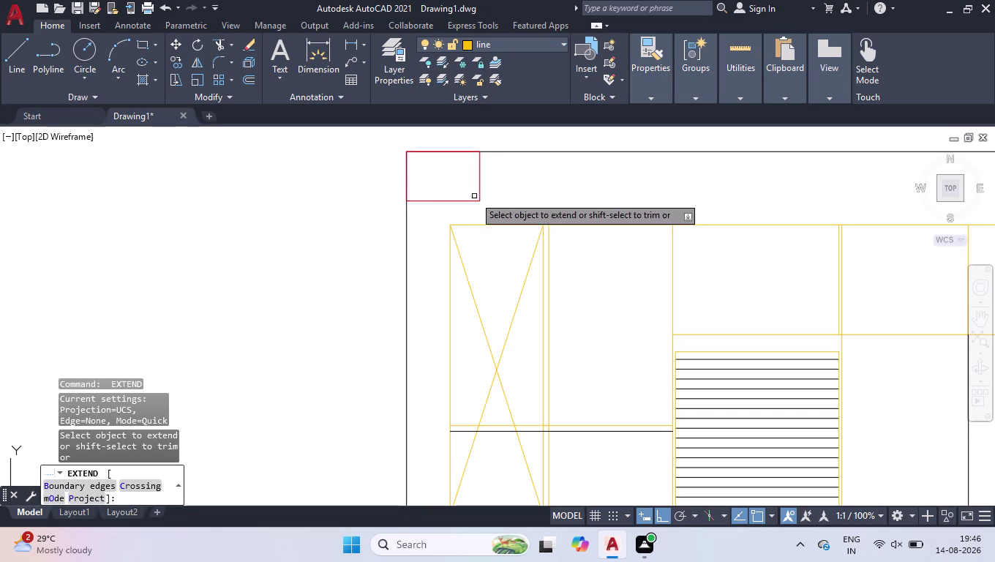
key(space)
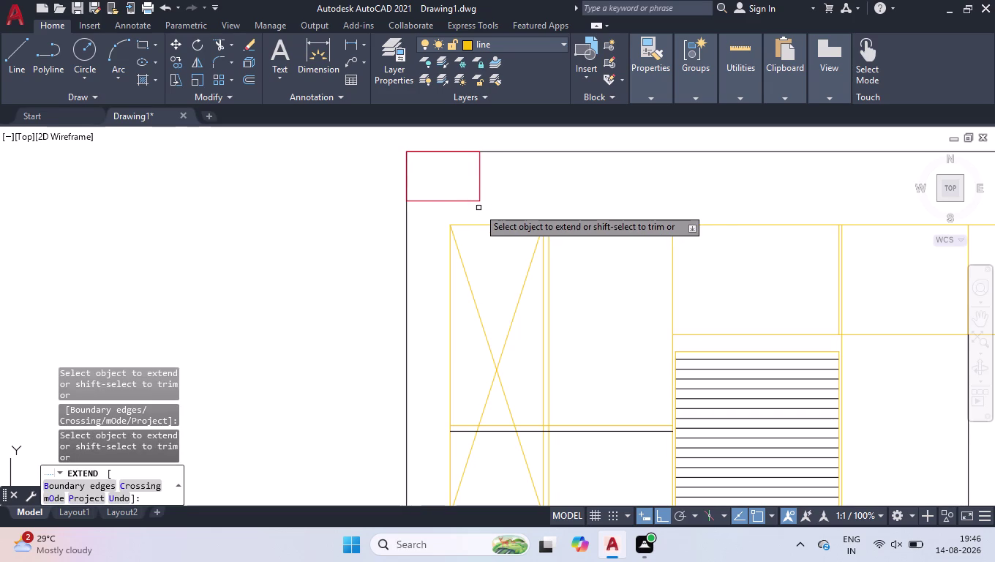
key(l)
key(Return)
key(BackSpace)
key(BackSpace)
key(BackSpace)
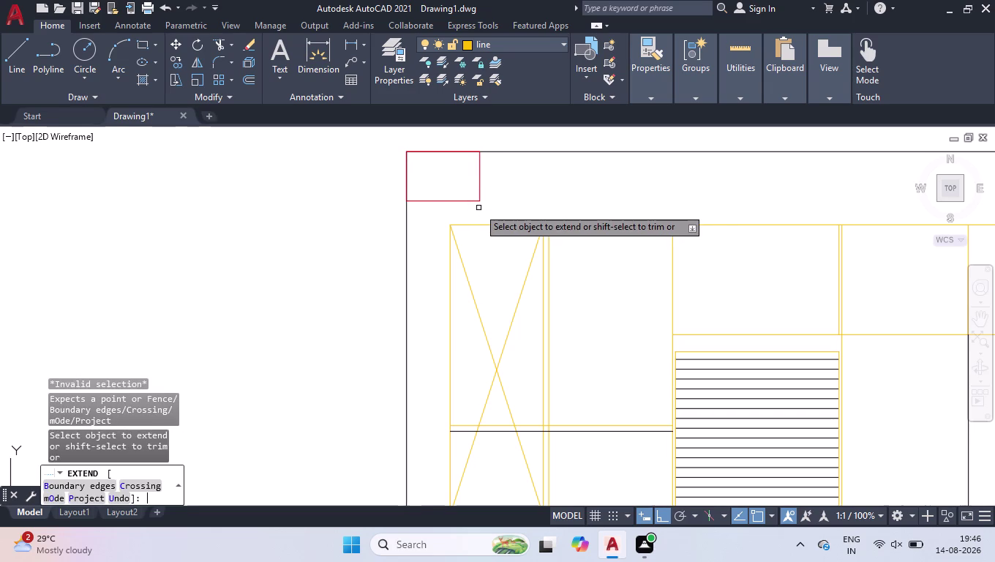
Start another rectangle with REC and zoom out.
text(re)
key(space)
key(space)
text(rec)
key(Return)
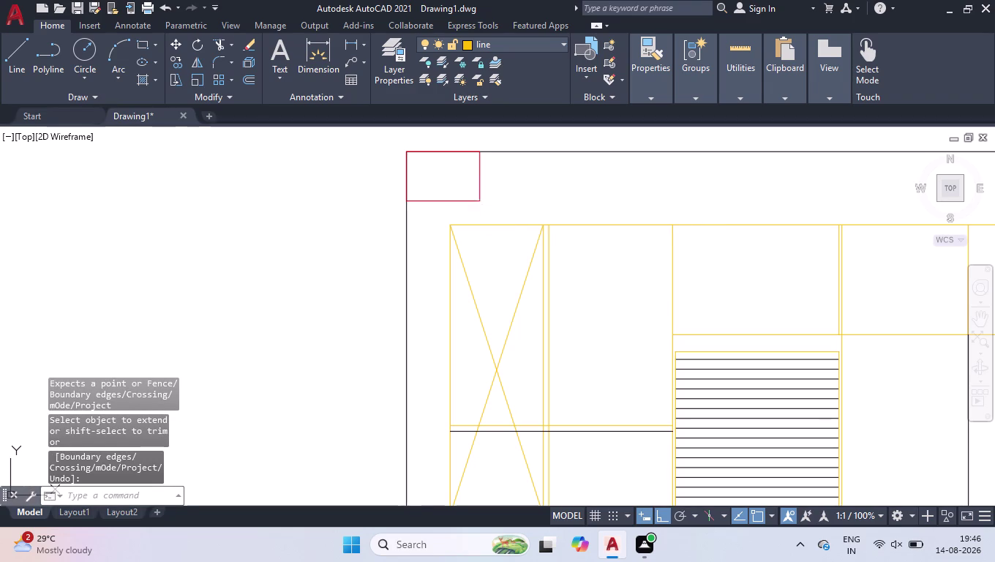
scroll(down, 3)
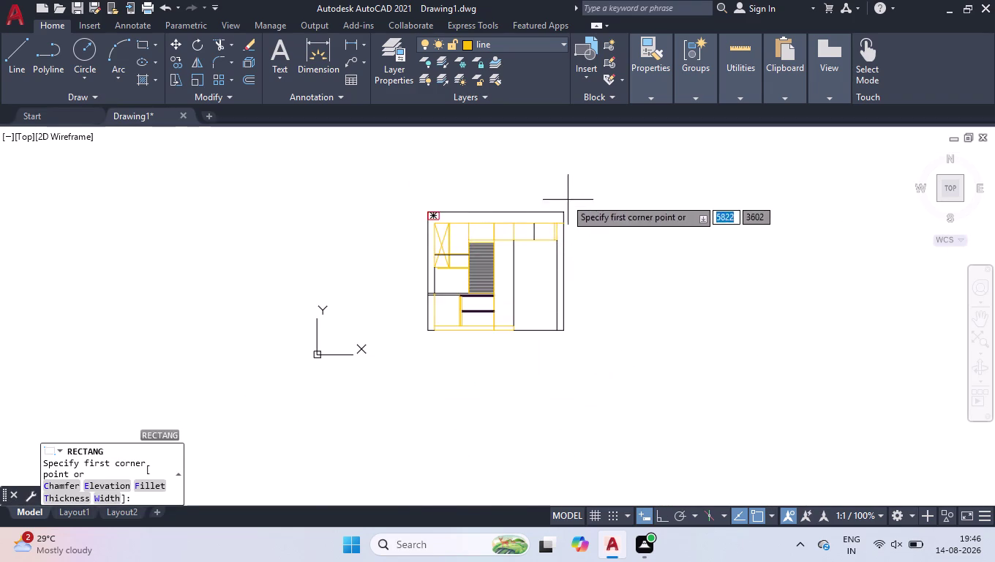
Draw a rectangle from the frame's top-right corner, mistyping its 273 by 260 size.
scroll(up, 3)
scroll(up, 3)
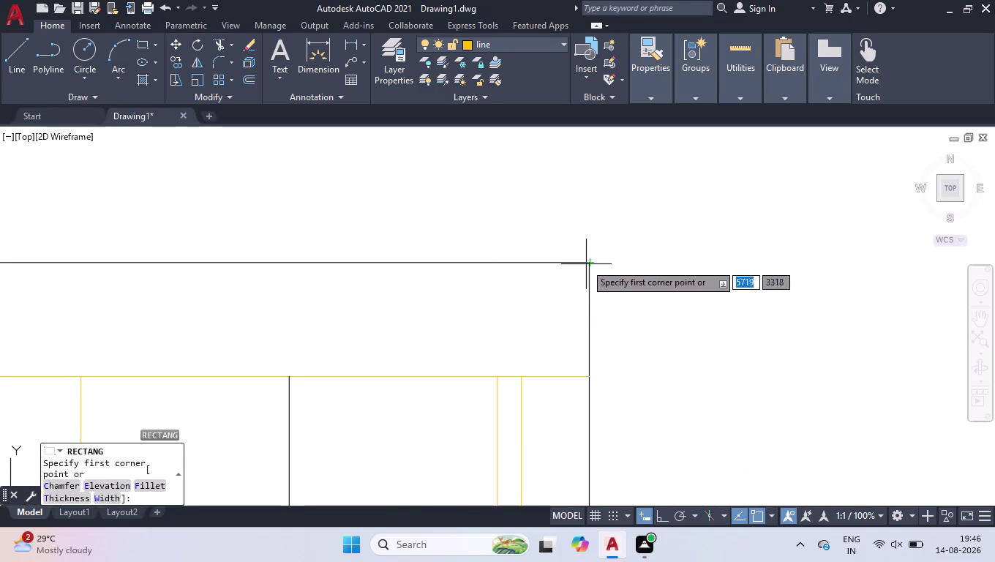
click(585, 264)
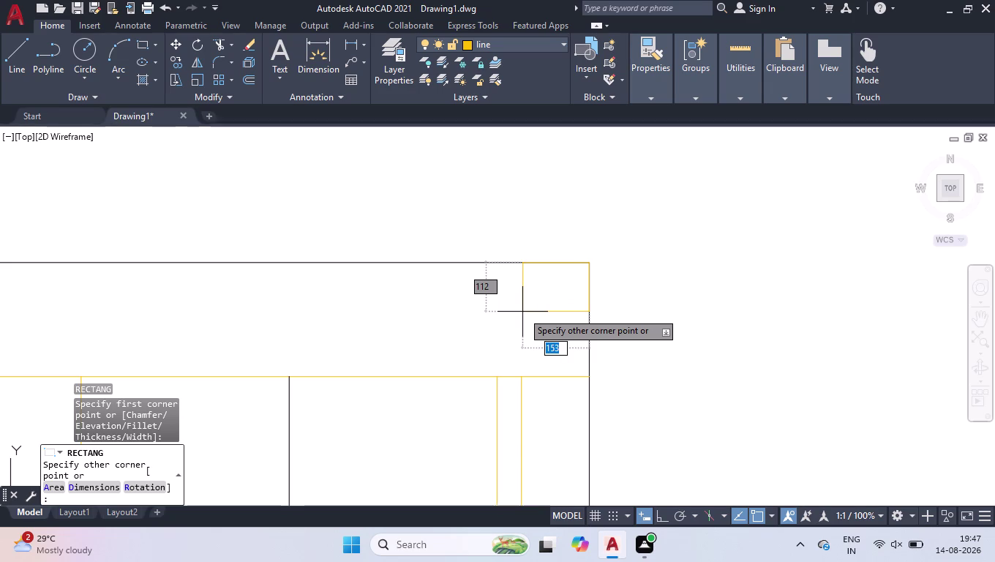
text(260)
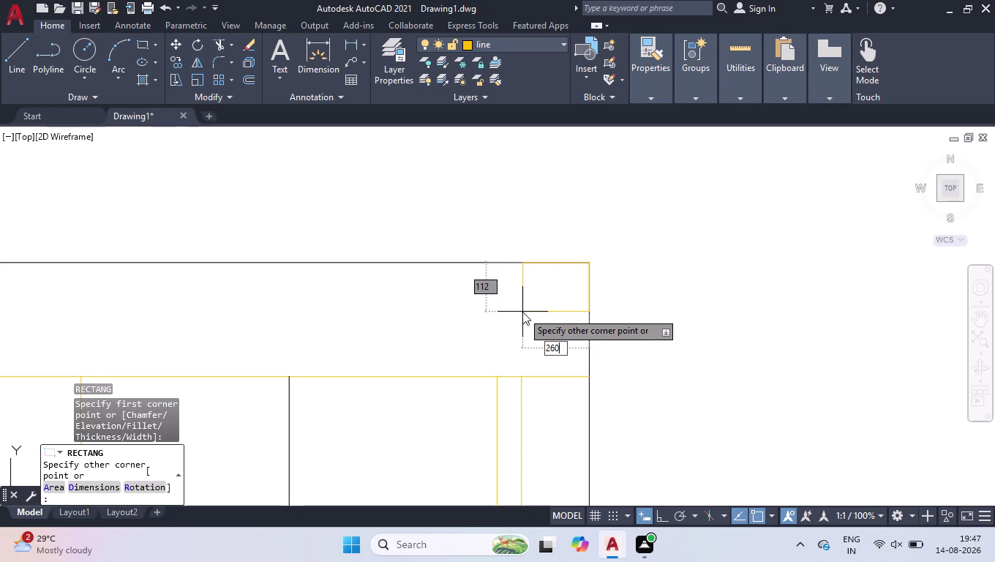
key(BackSpace)
key(BackSpace)
key(BackSpace)
text(27)
key(3)
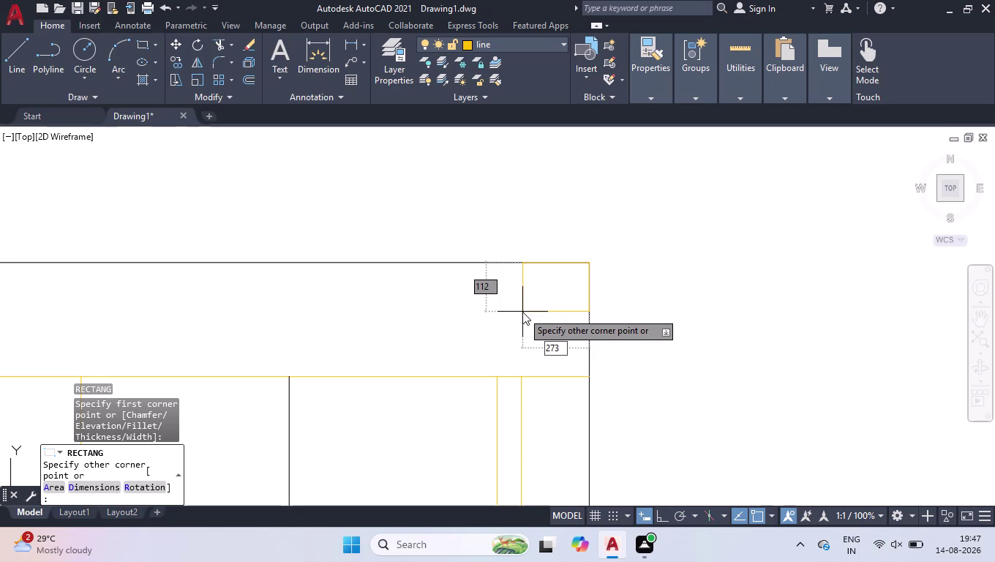
key(Return)
key(2)
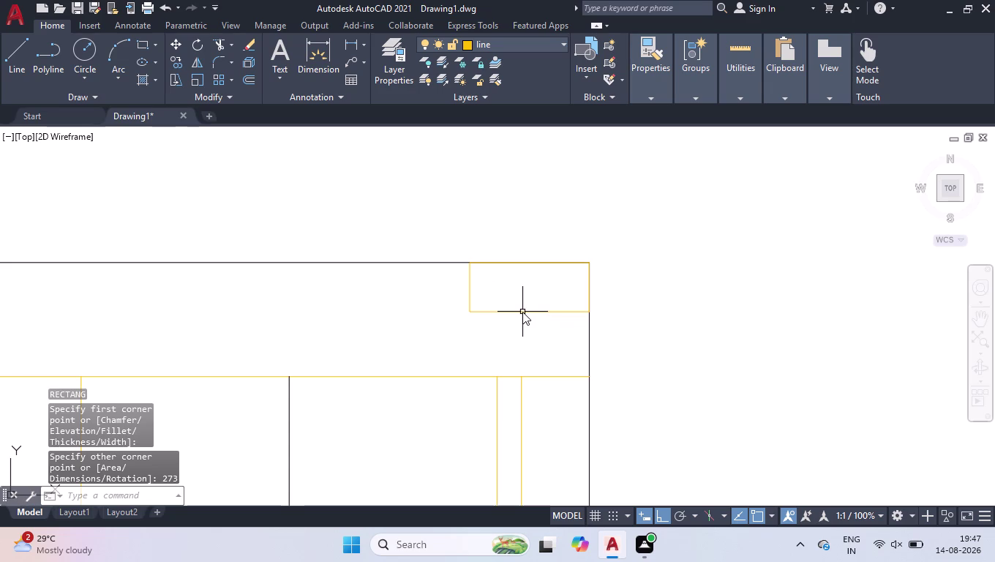
text(60)
key(Return)
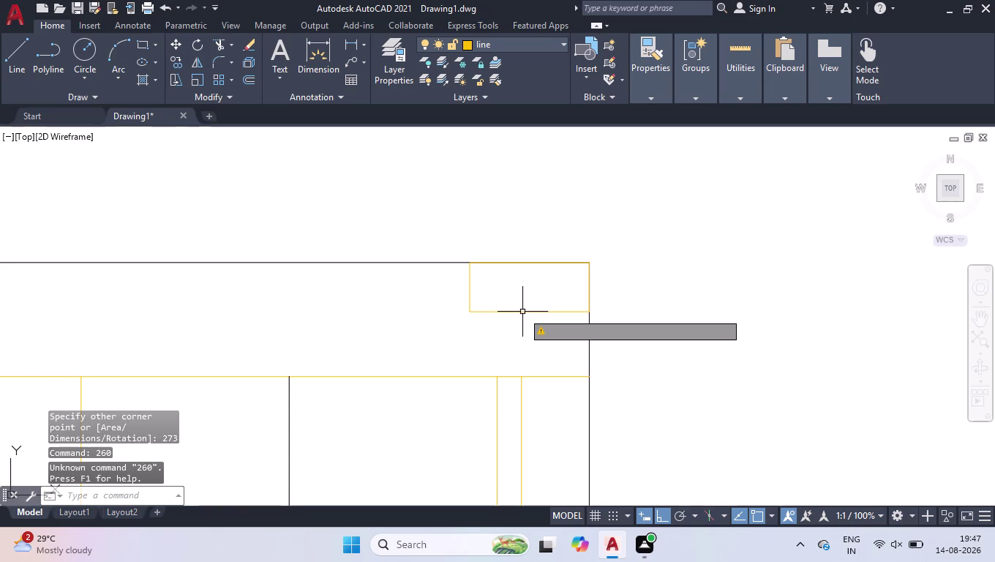
Erase the wrongly sized rectangle.
click(519, 332)
click(494, 287)
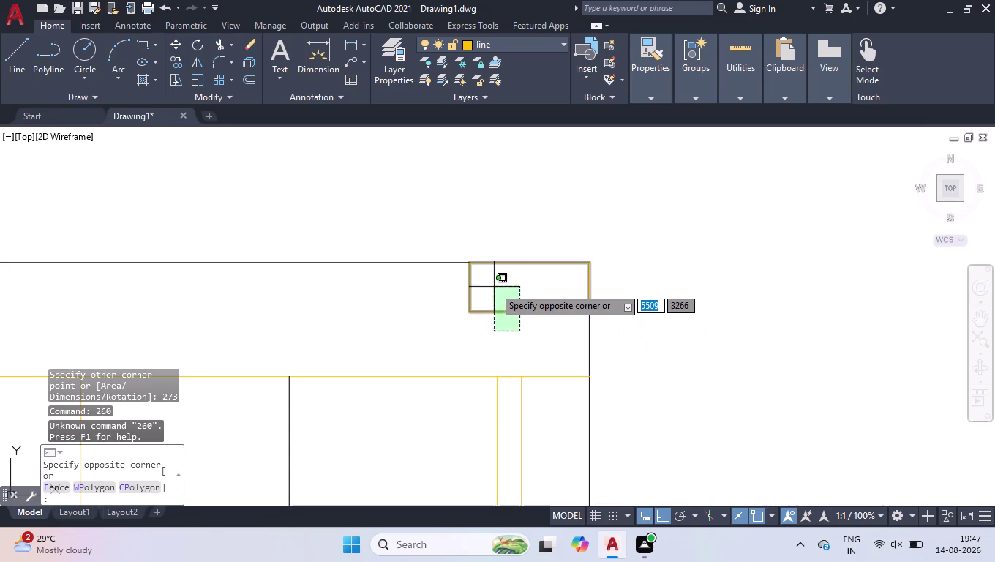
key(Delete)
key(e)
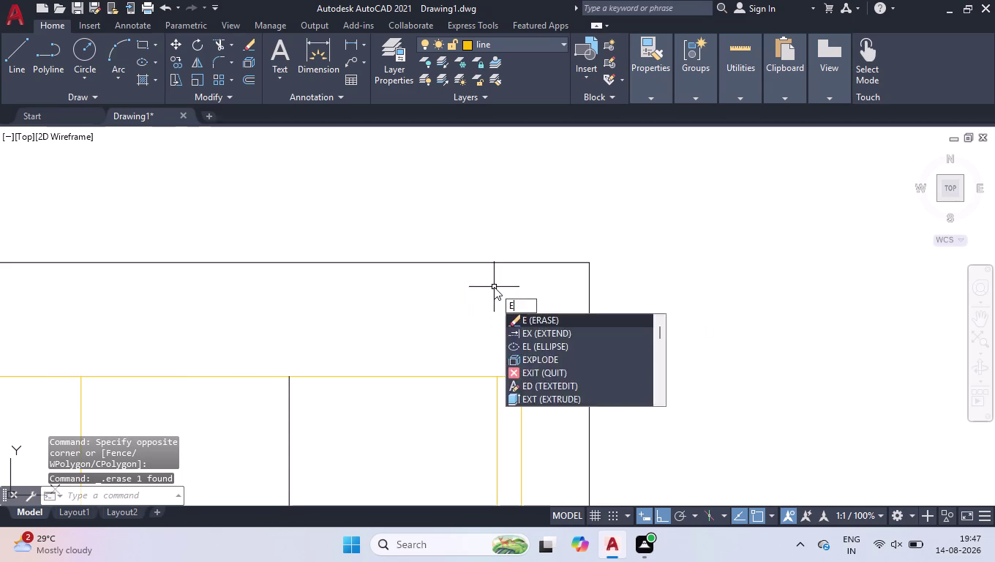
key(BackSpace)
Draw a rectangle @-273,260 from the carcass top-right corner with RECTANG.
text(rec)
key(Return)
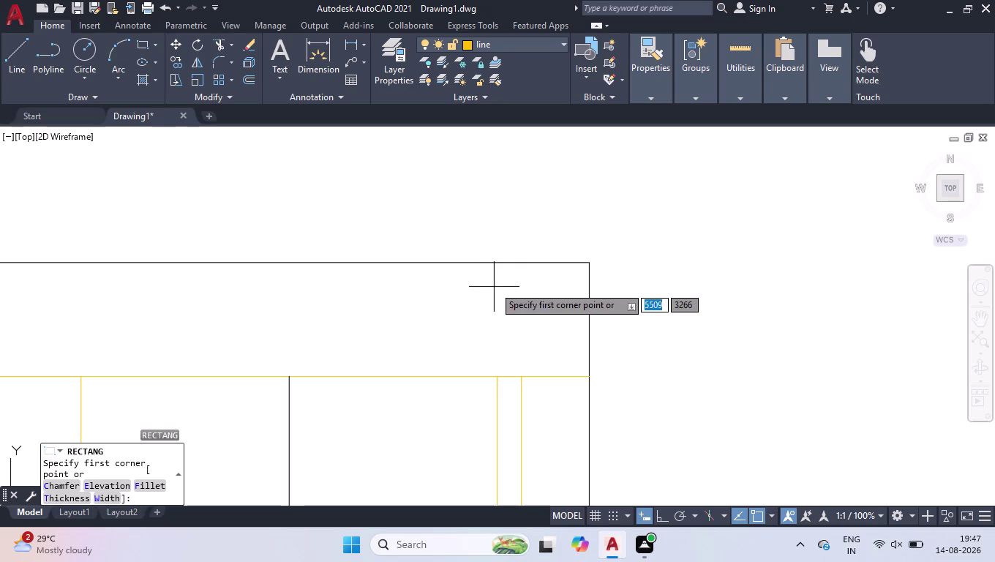
click(591, 263)
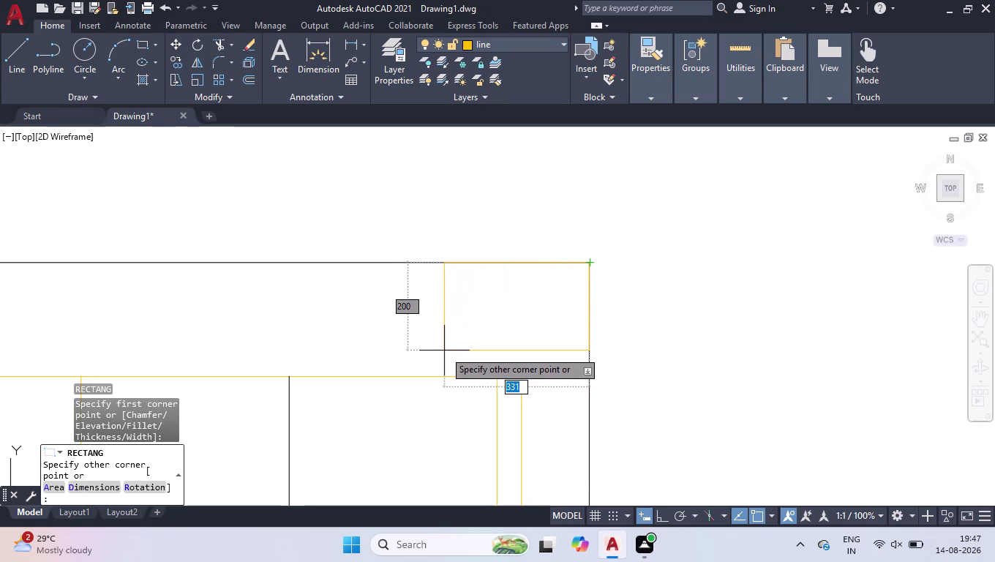
text(-)
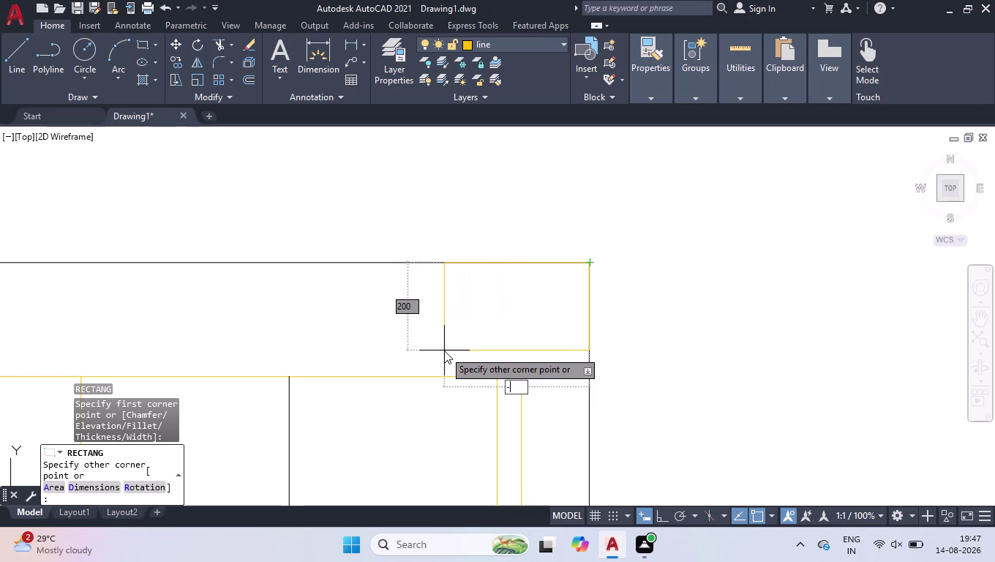
text(273,)
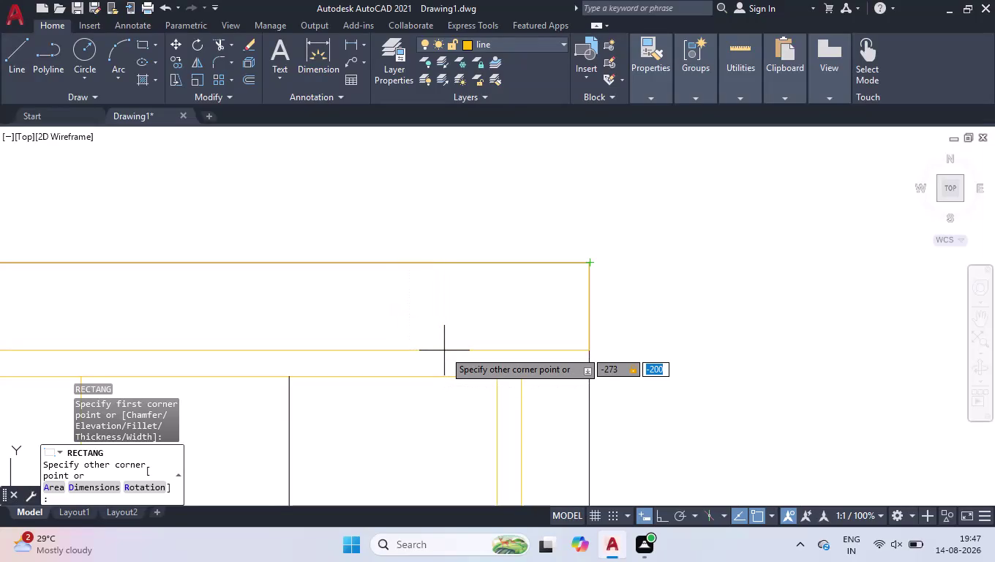
text(260)
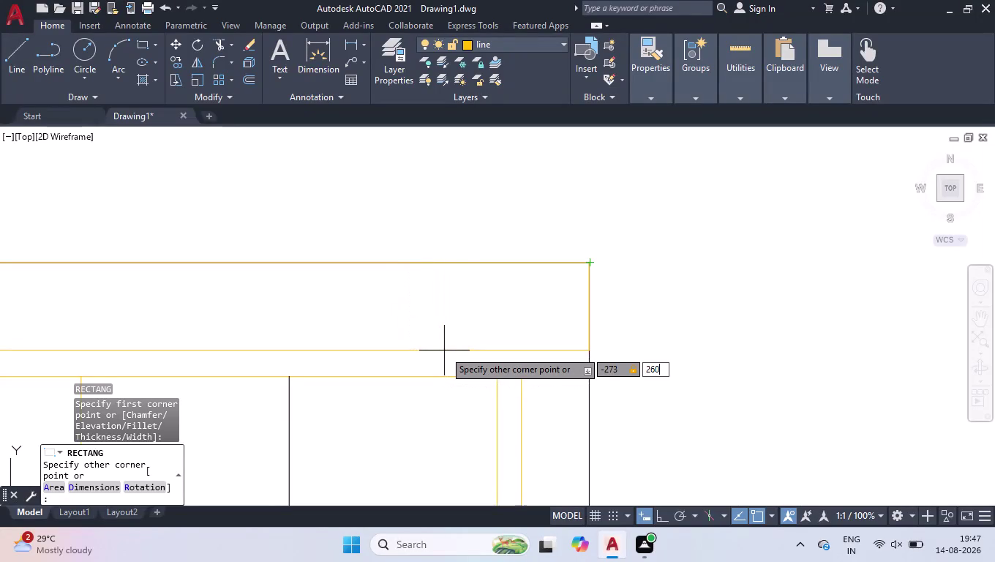
key(Return)
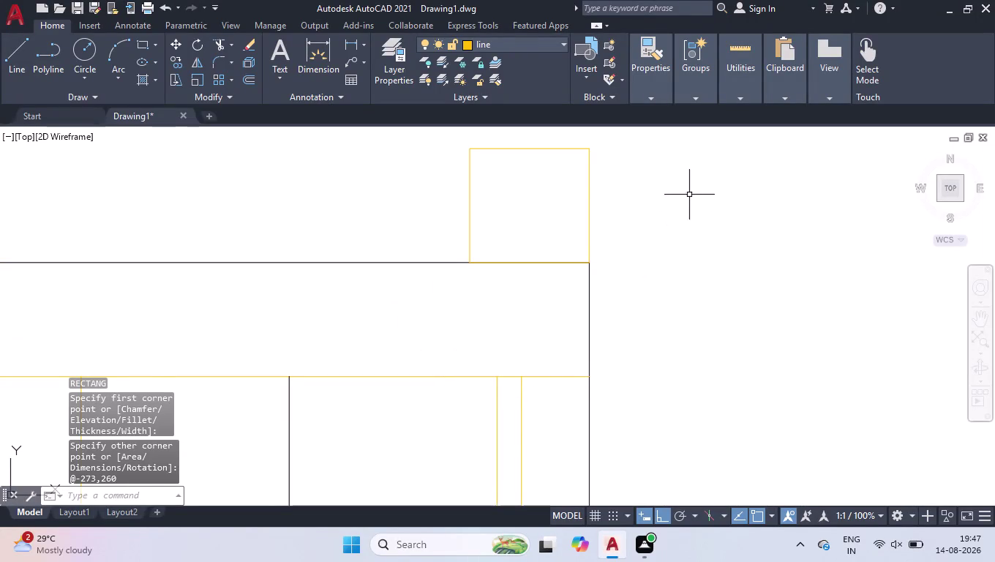
Set the new rectangle's colour to Red in Properties.
click(689, 195)
click(422, 211)
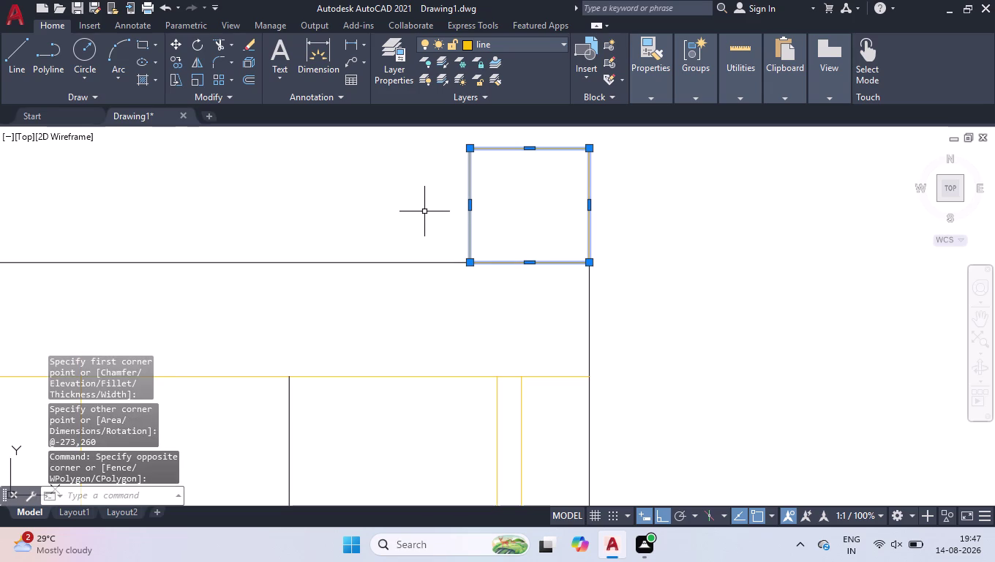
key(ctrl+1)
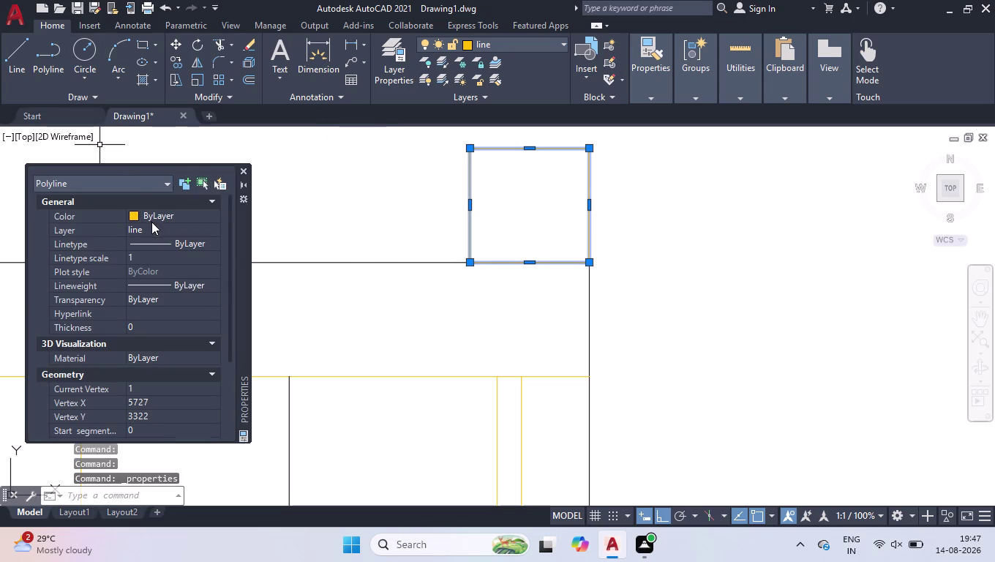
double_click(155, 213)
click(146, 254)
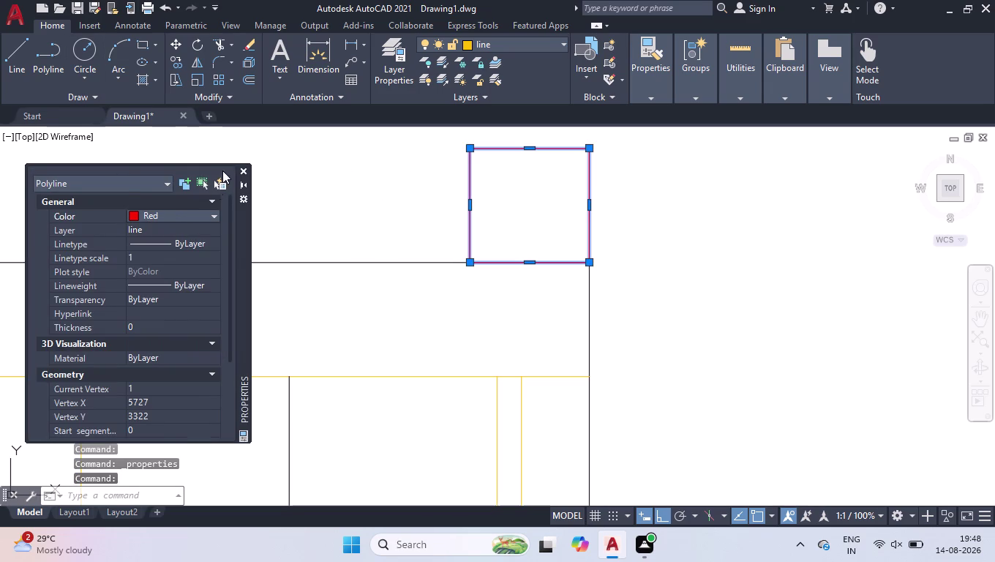
click(241, 173)
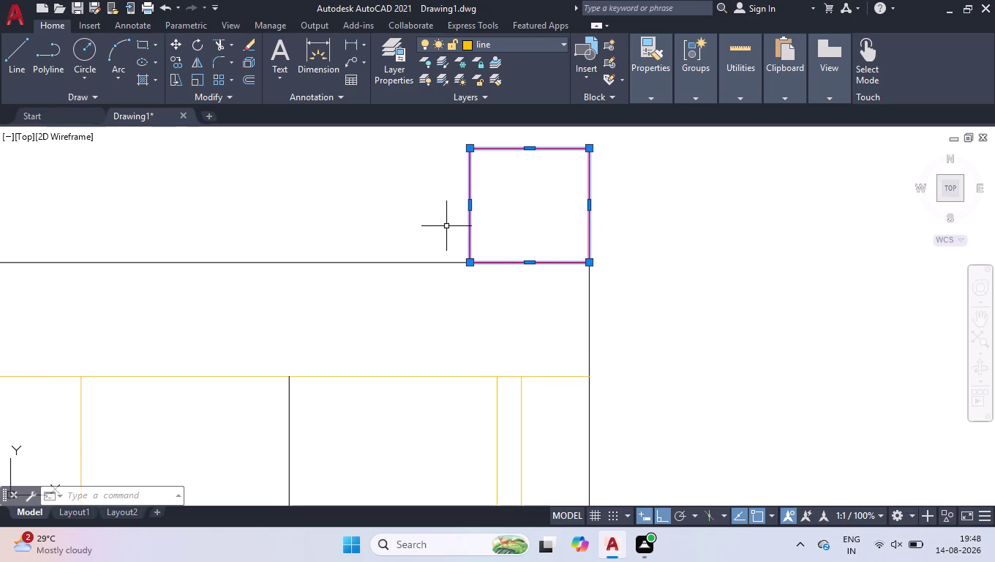
Move the red block down into the carcass top-right corner.
text(mov)
key(Return)
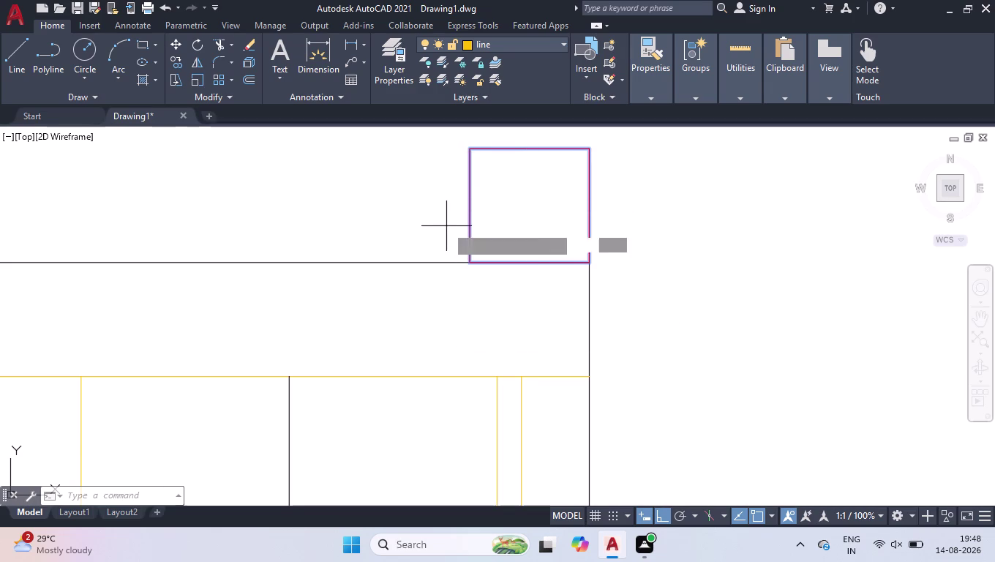
click(591, 149)
click(589, 262)
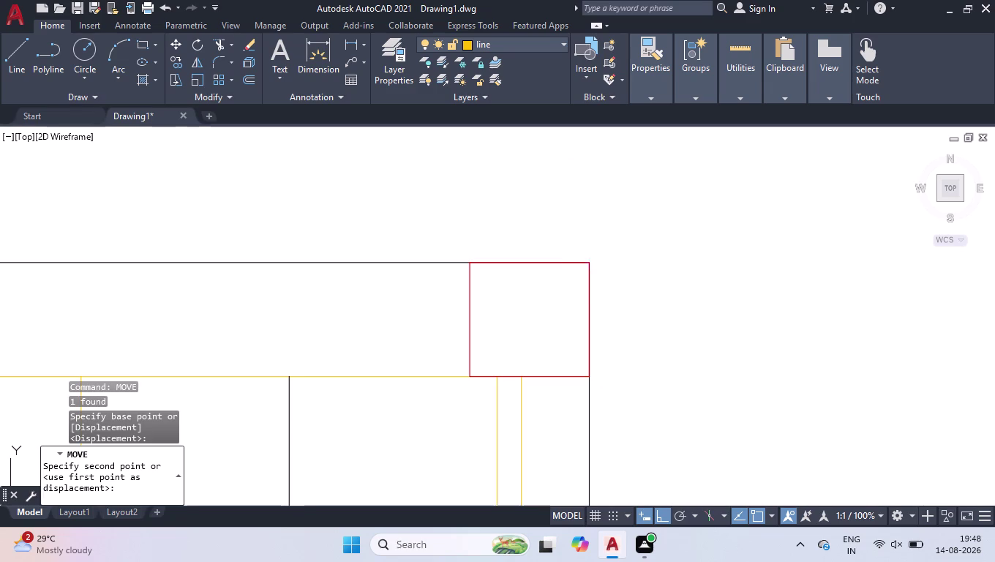
Draw a horizontal line from the left corner block to the right corner block.
scroll(down, 3)
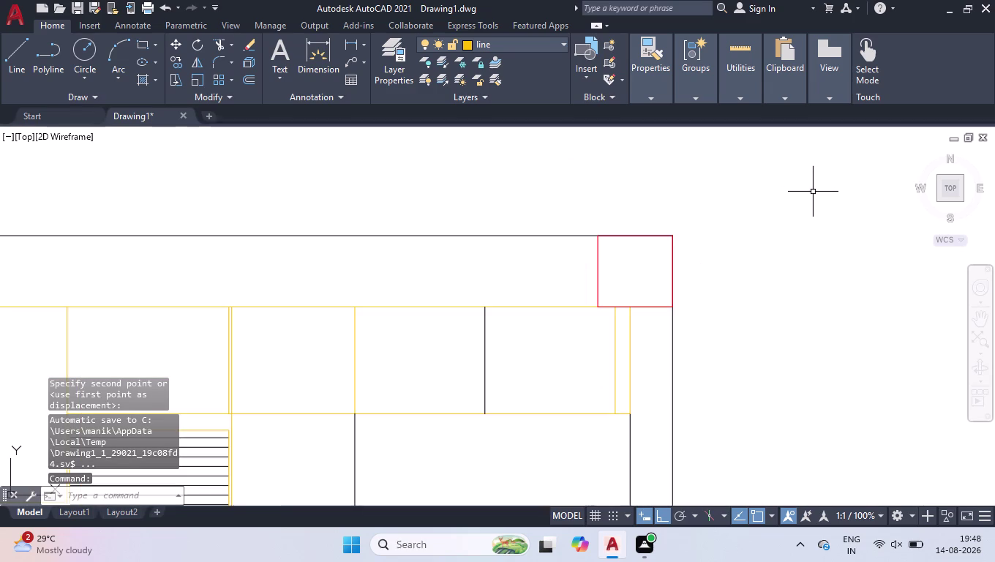
scroll(down, 3)
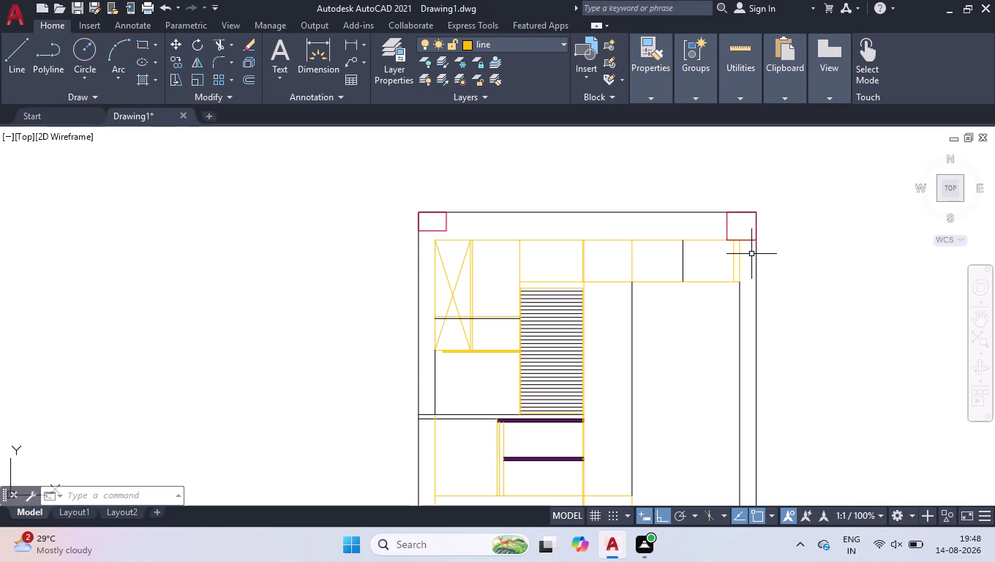
key(l)
key(Return)
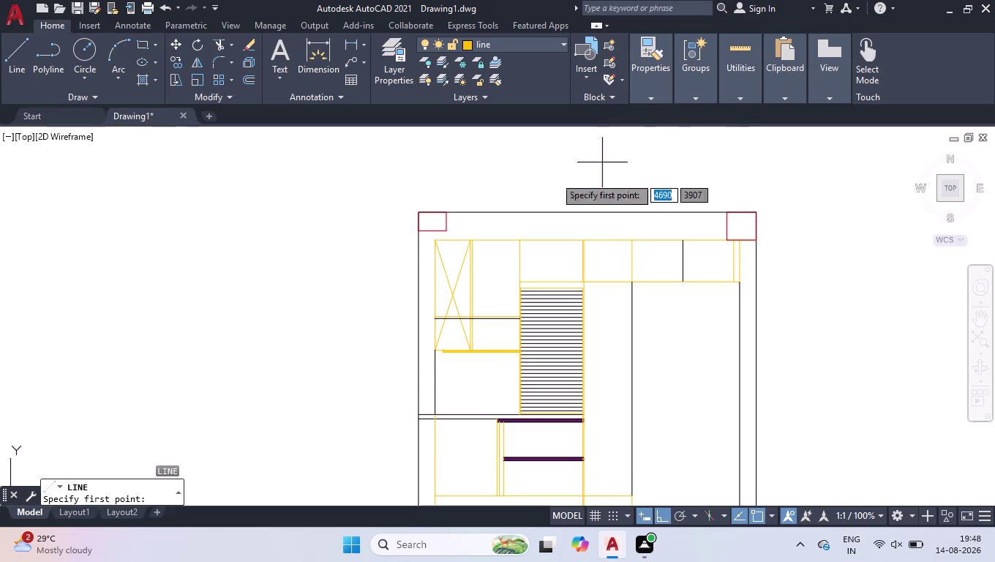
click(446, 233)
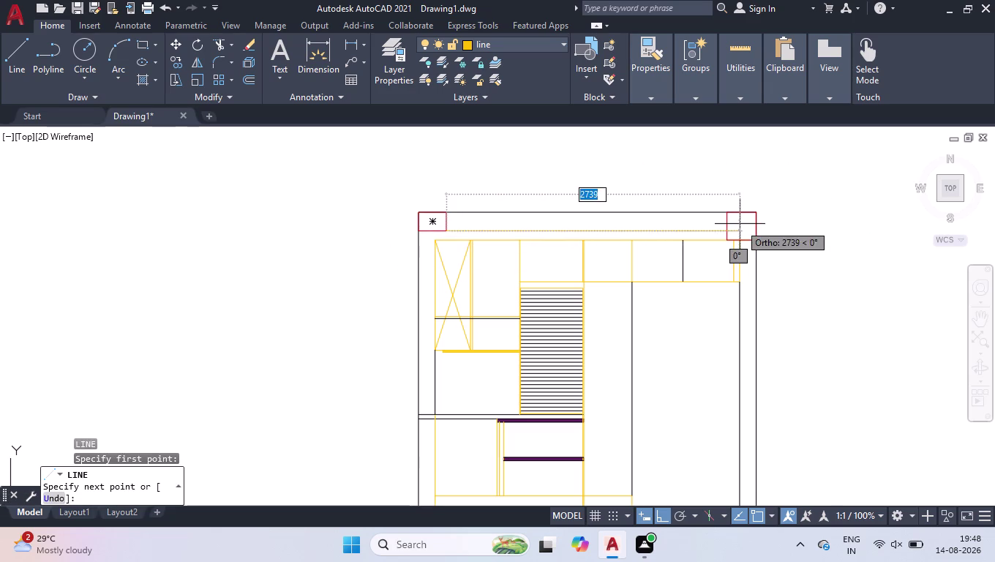
click(727, 233)
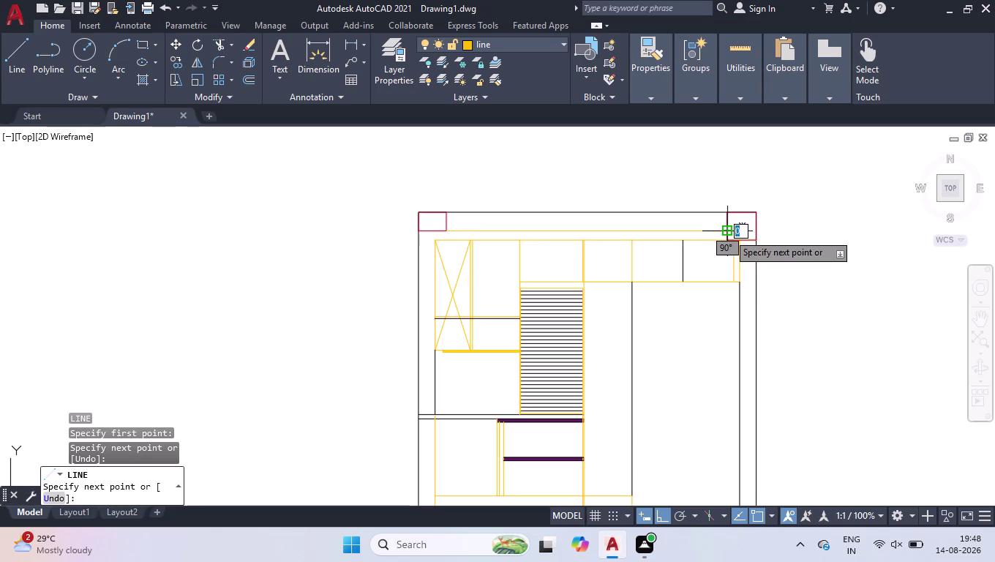
key(space)
Set the new horizontal line's colour to Red in Properties.
click(721, 231)
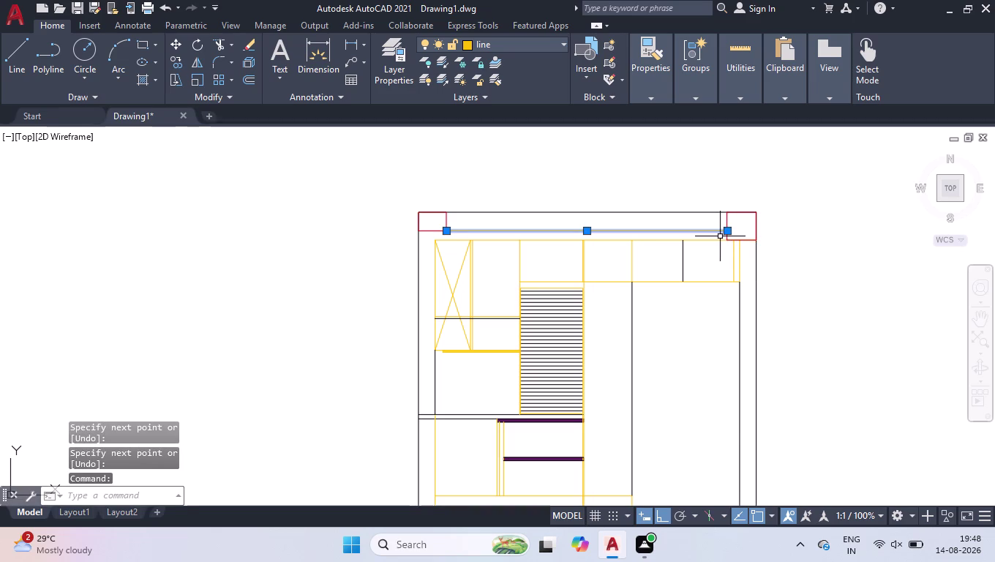
key(ctrl+1)
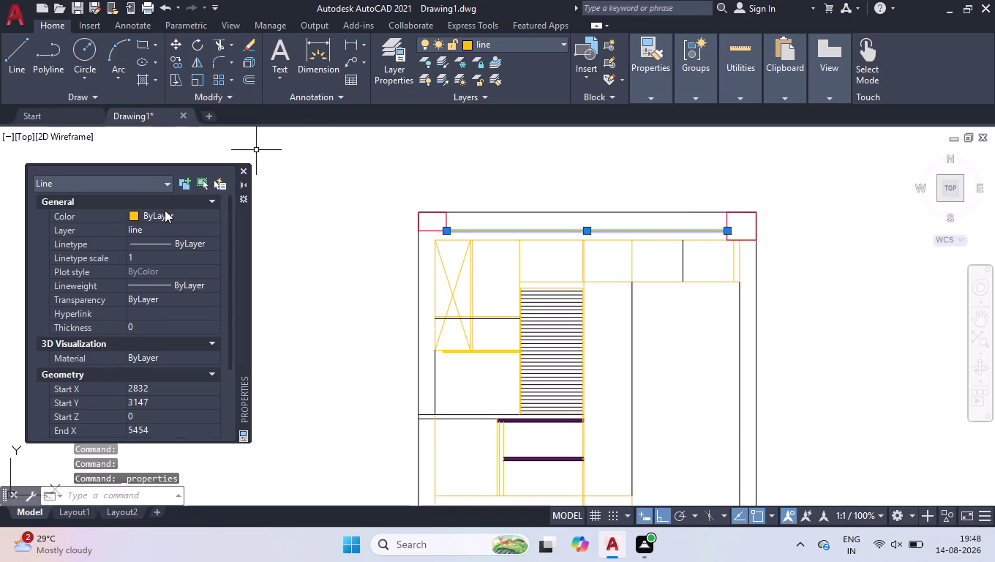
click(164, 210)
click(166, 210)
click(152, 256)
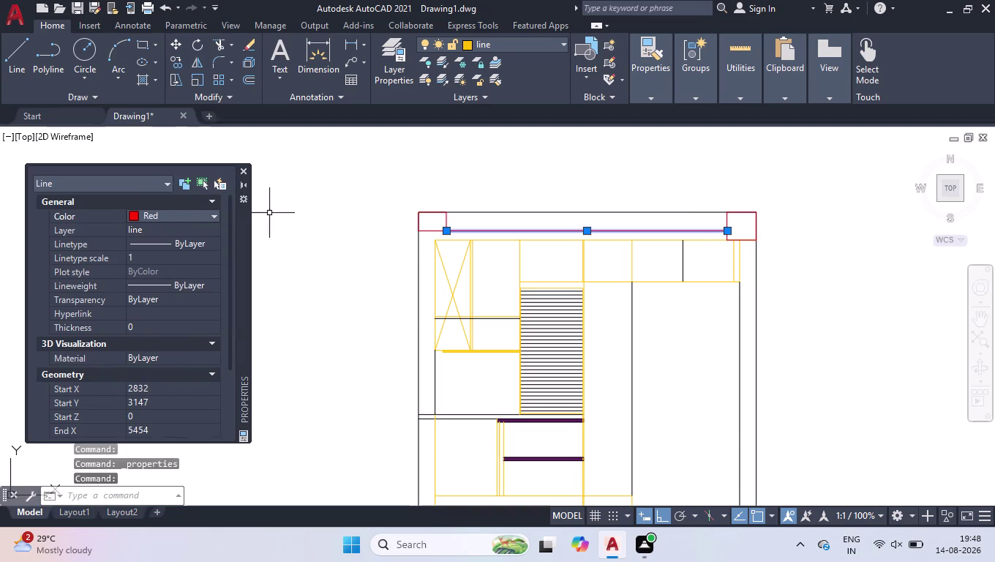
click(246, 167)
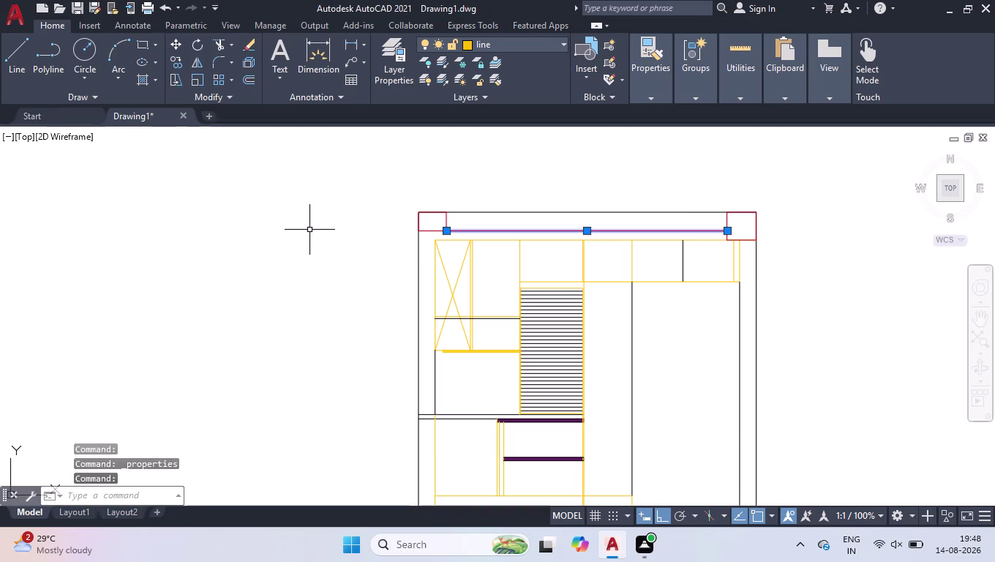
click(597, 191)
click(570, 233)
Correct a mistyped command and begin choosing white for the 'line' layer.
scroll(down, 3)
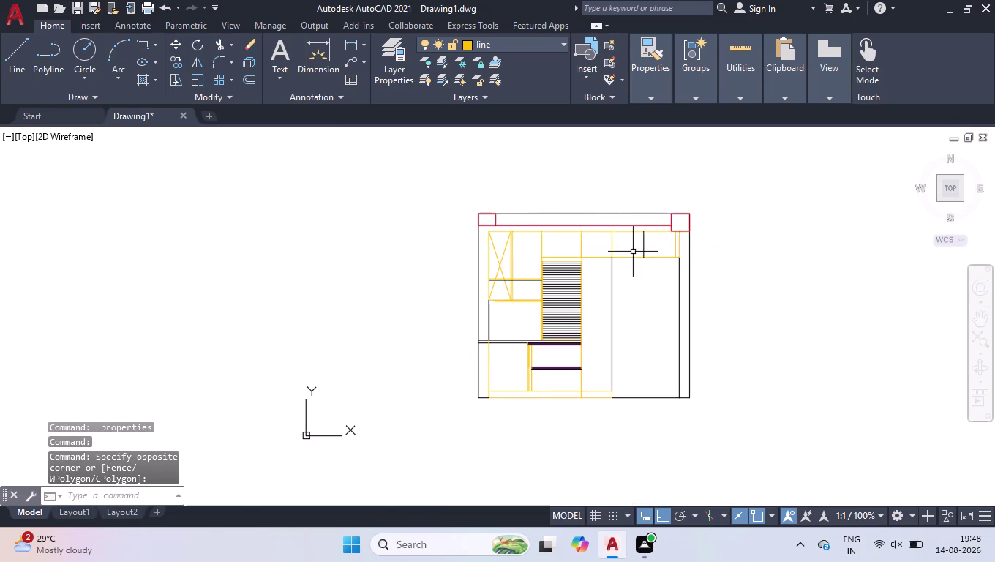
scroll(up, 3)
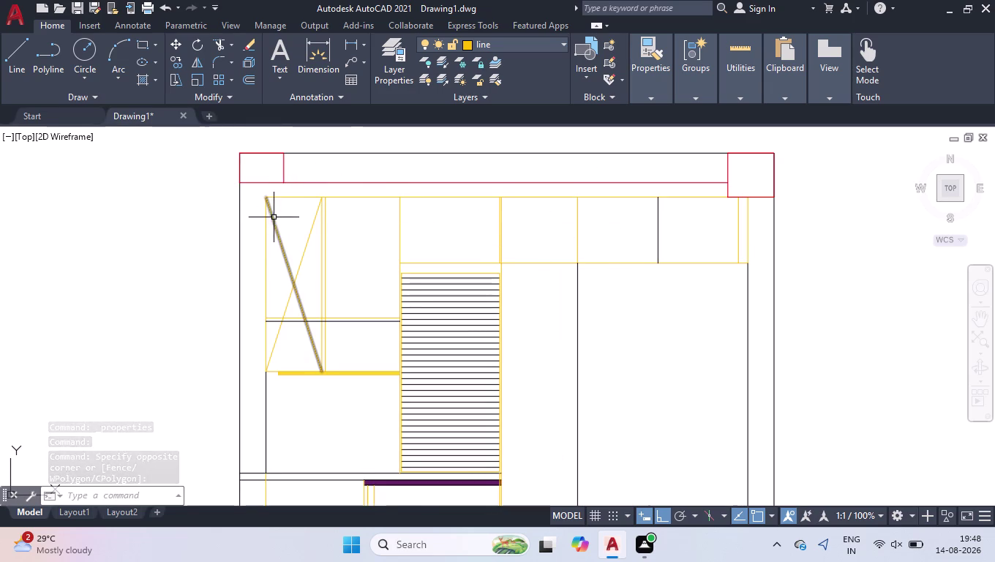
text(ez)
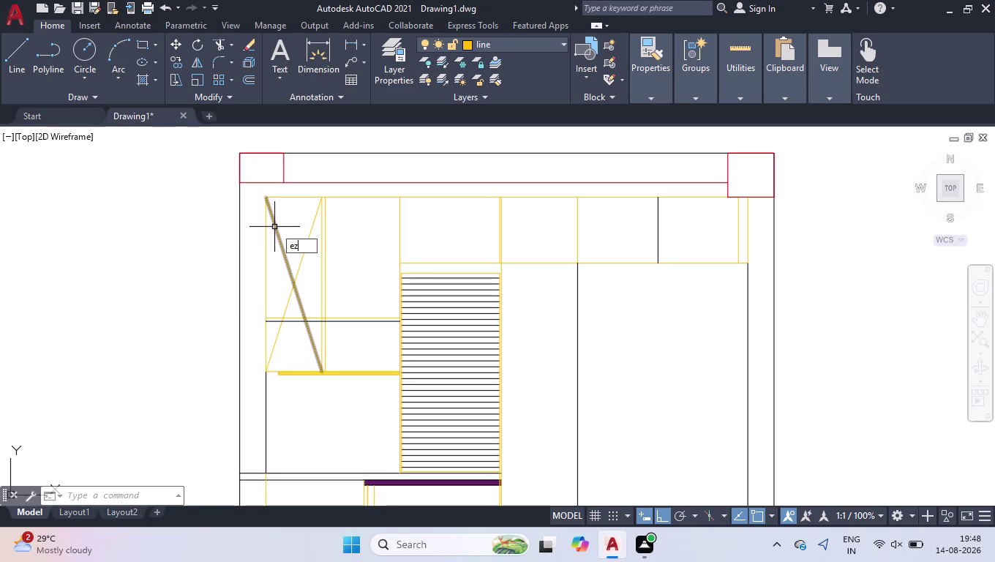
key(BackSpace)
key(BackSpace)
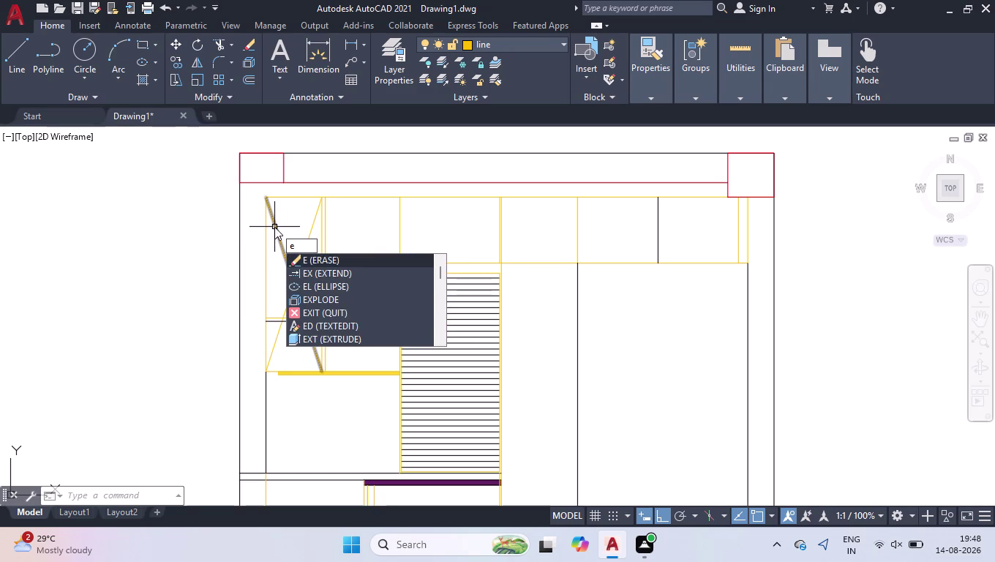
click(467, 46)
click(467, 46)
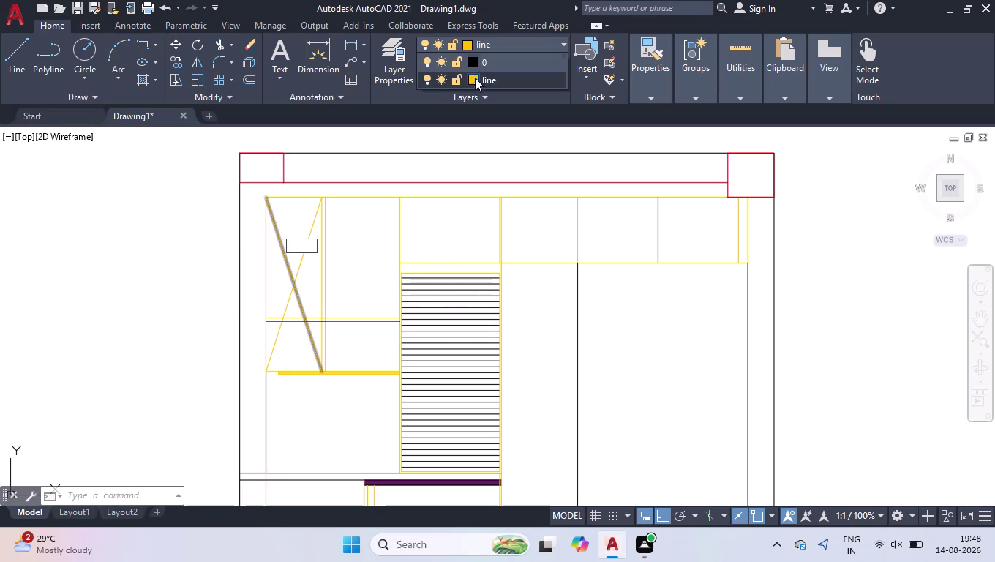
click(472, 60)
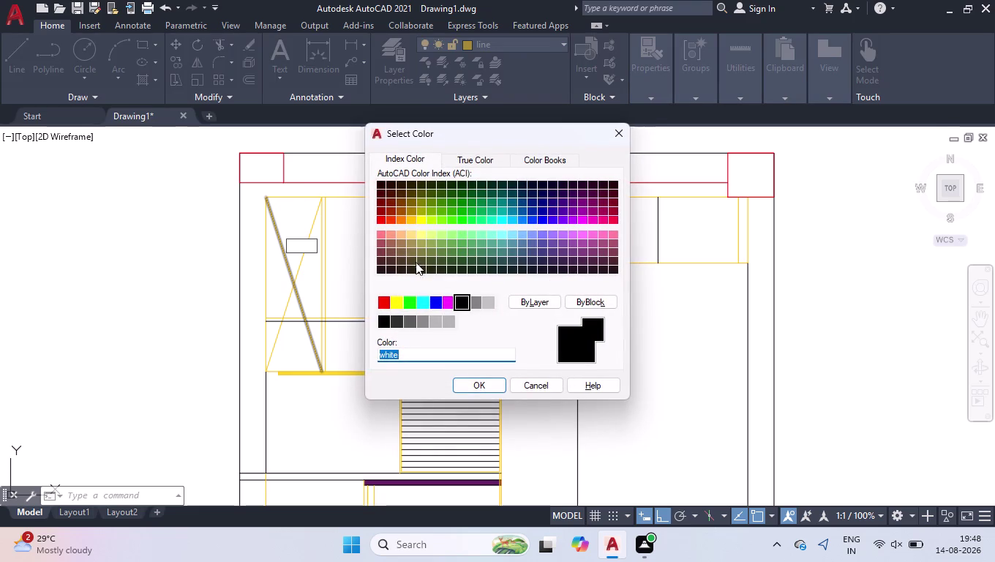
click(482, 389)
click(523, 44)
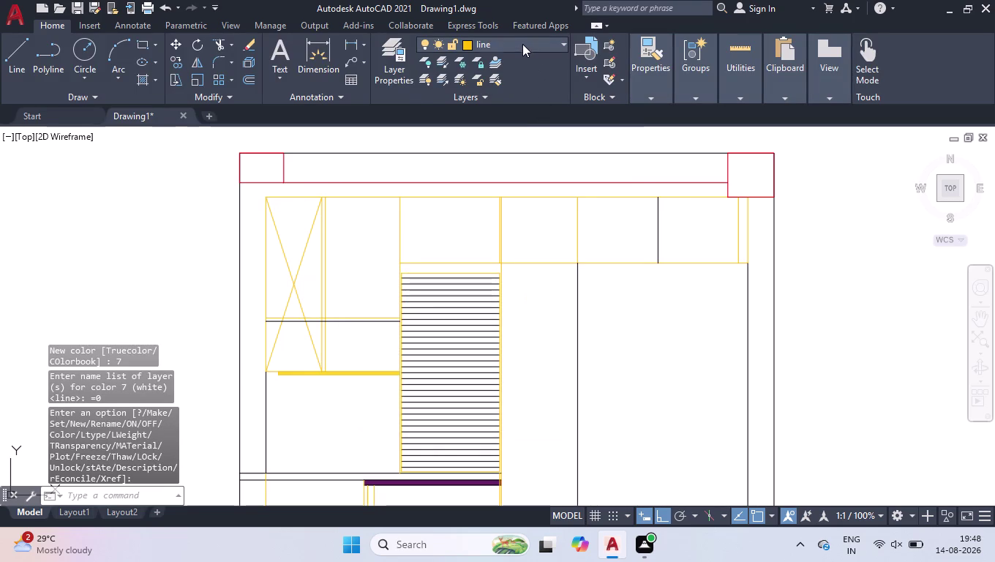
Reselect white (index 7) and confirm it as the 'line' layer colour.
click(472, 77)
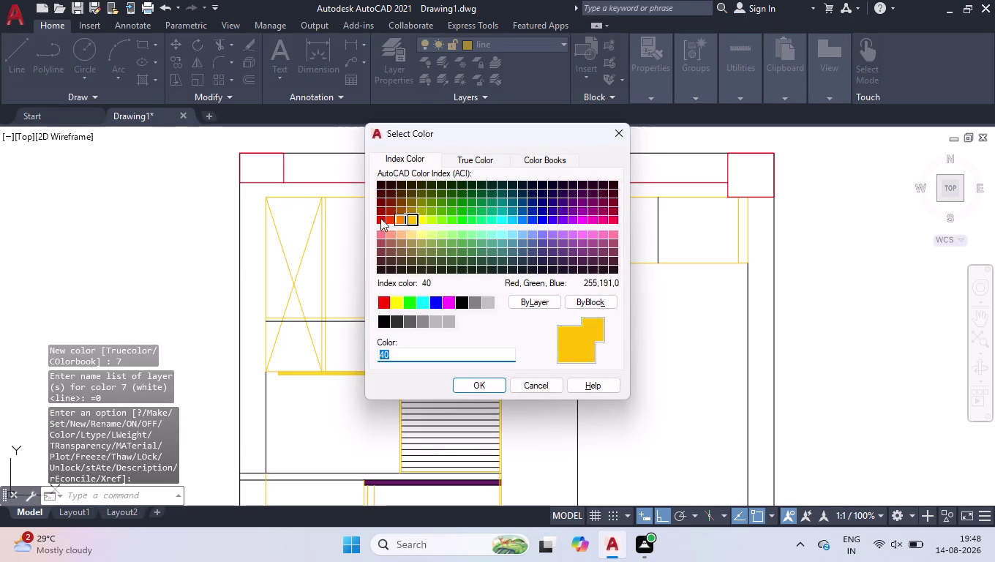
click(464, 304)
click(483, 372)
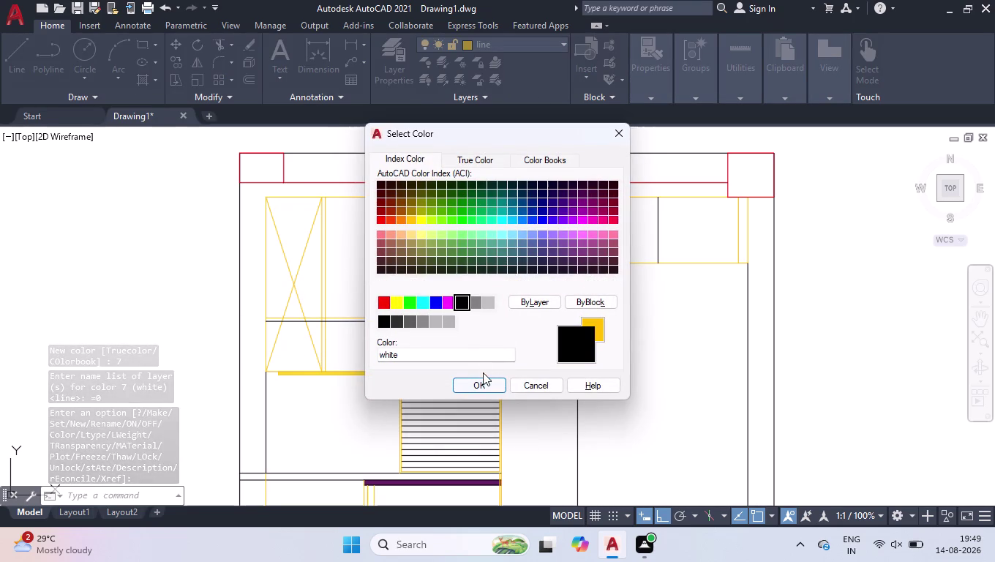
click(477, 380)
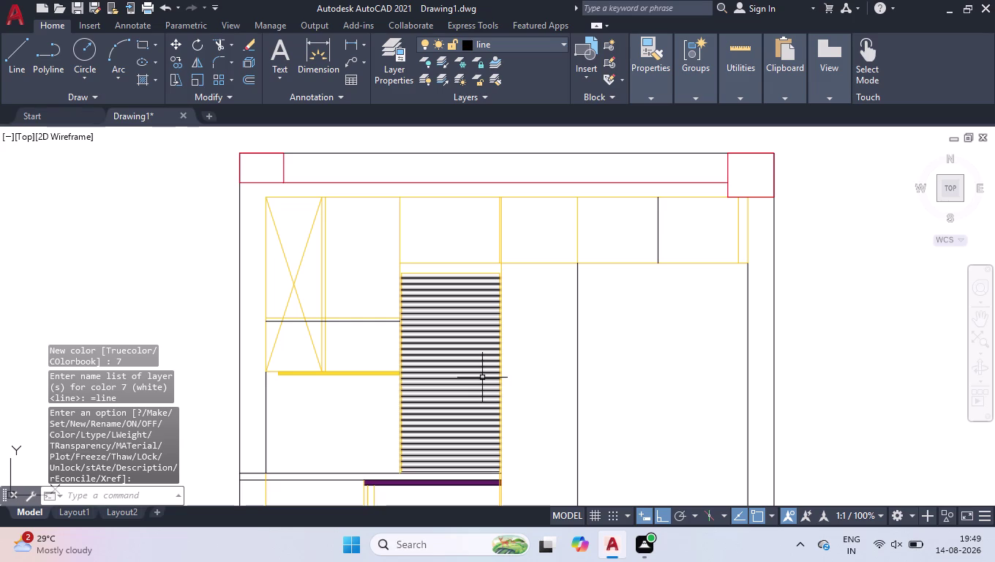
key(l)
key(Return)
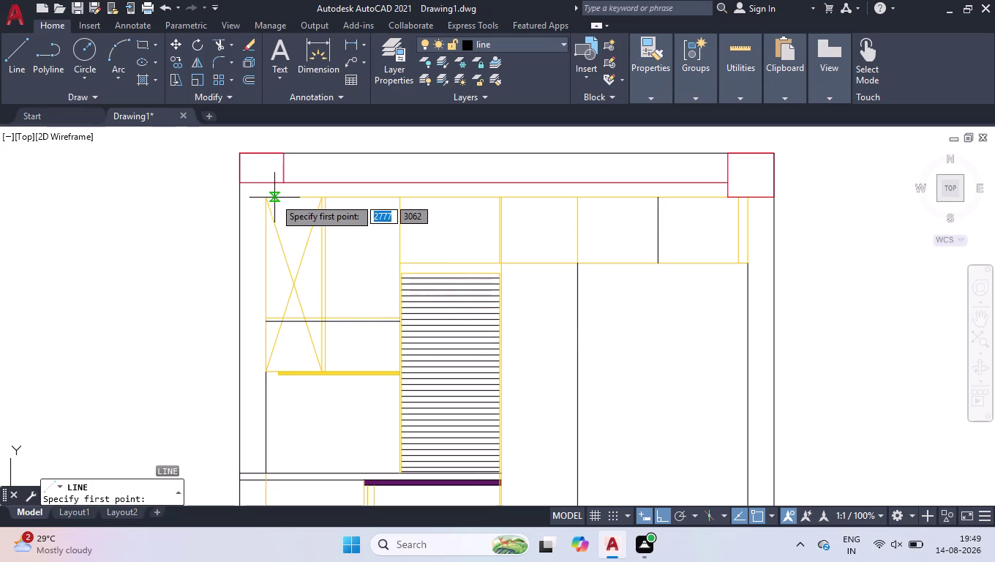
click(262, 199)
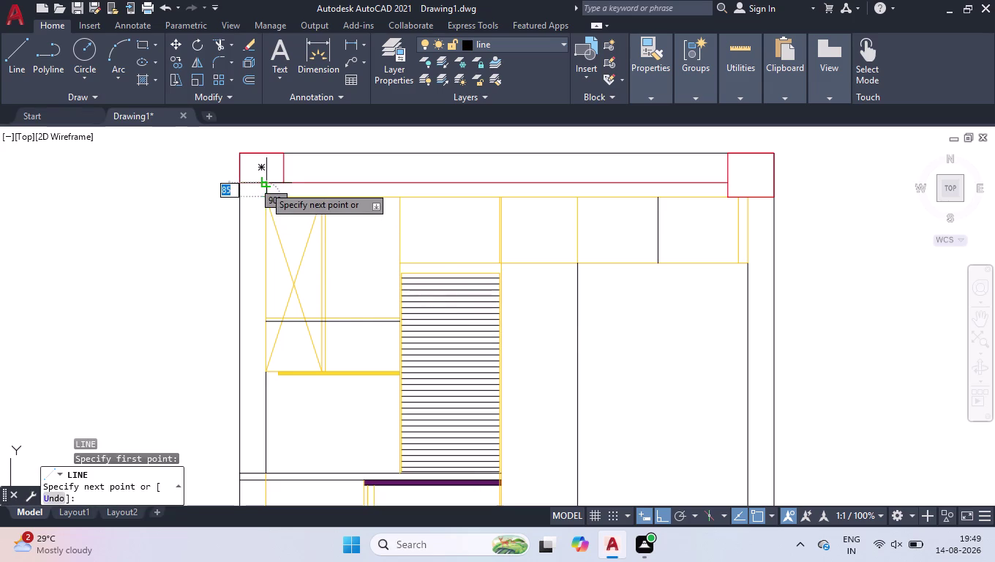
click(264, 184)
key(space)
key(space)
key(space)
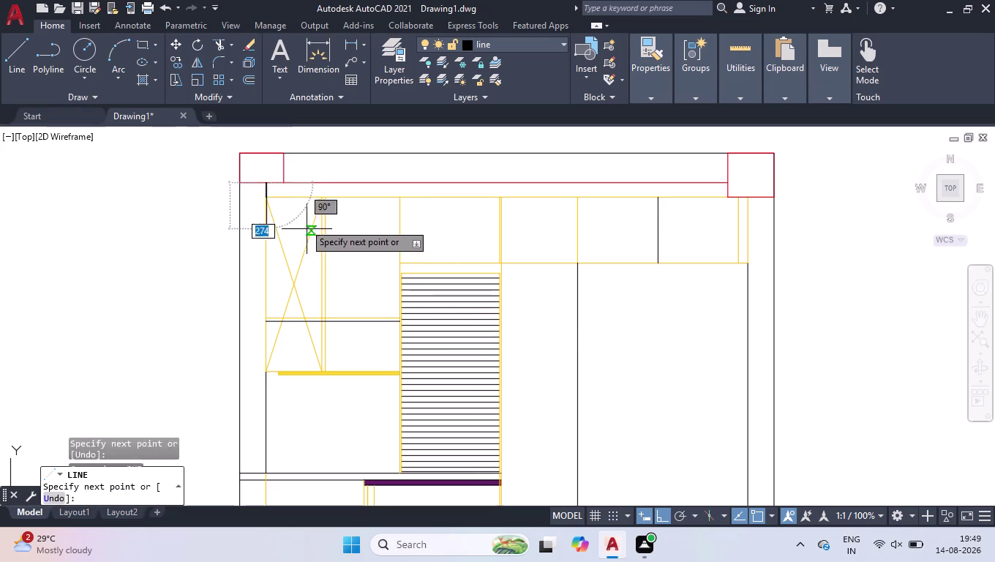
key(space)
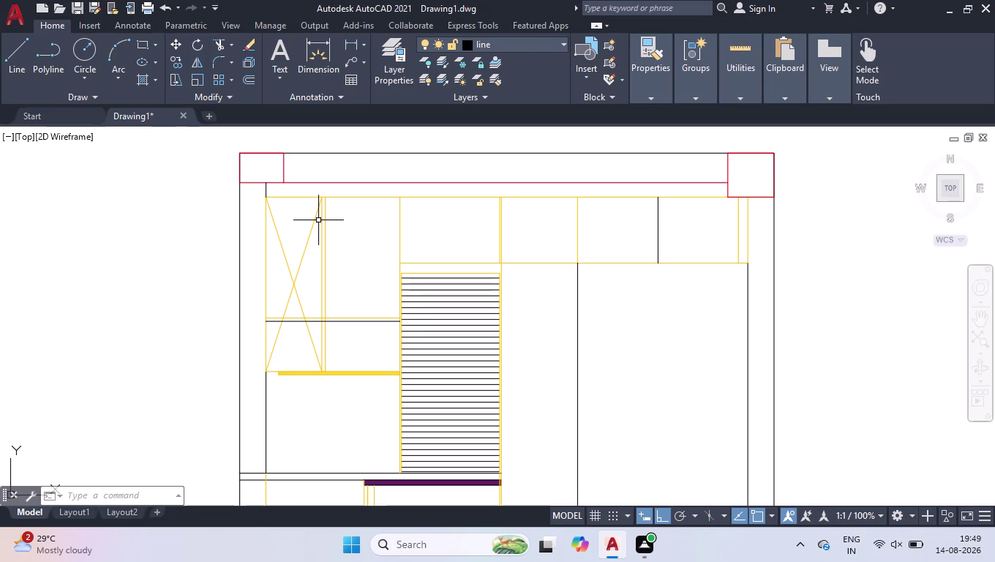
click(310, 262)
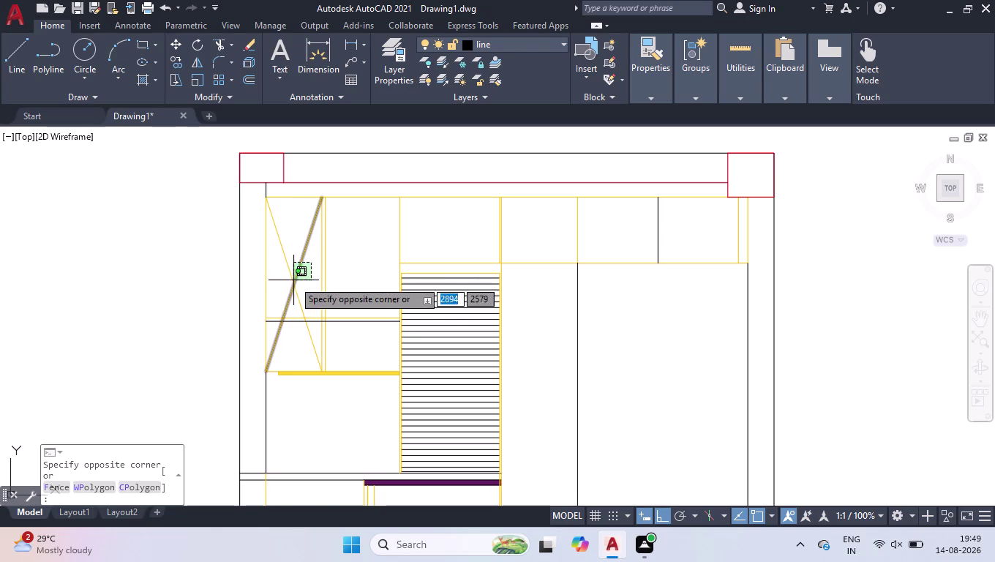
Recolour the two crossing diagonal lines in the upper-left compartment to White.
click(281, 295)
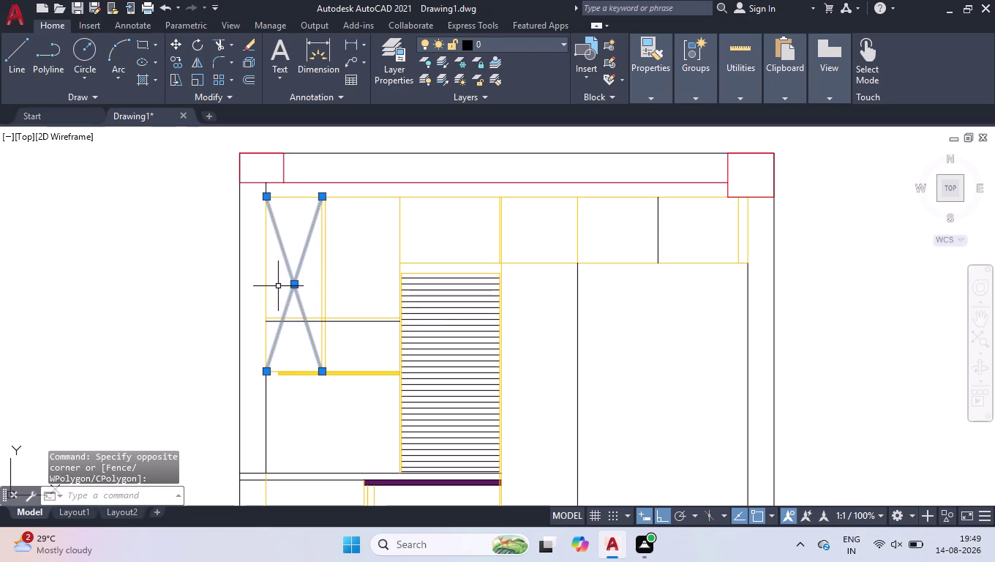
click(466, 43)
click(502, 65)
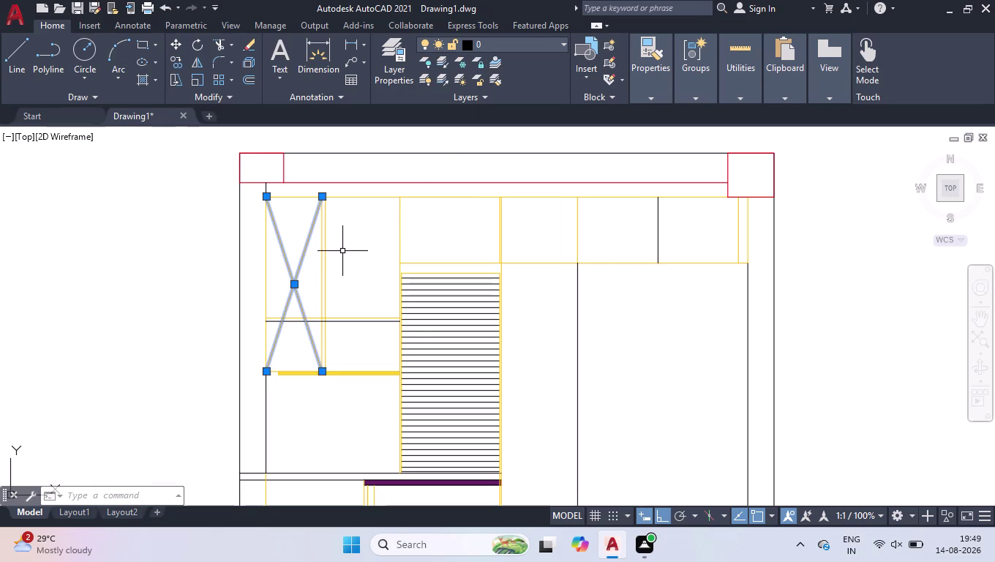
key(ctrl+1)
click(141, 213)
click(146, 213)
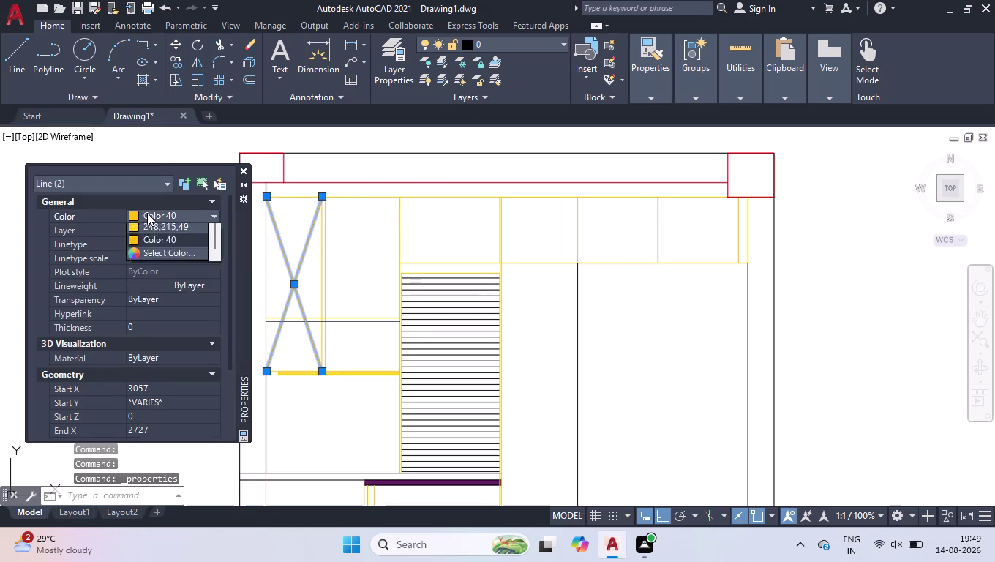
click(140, 305)
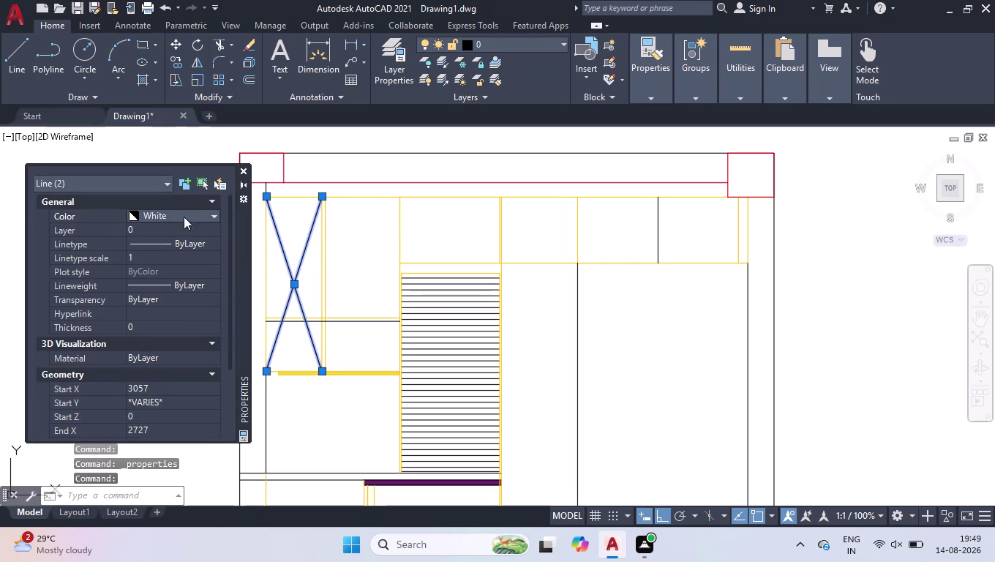
click(250, 173)
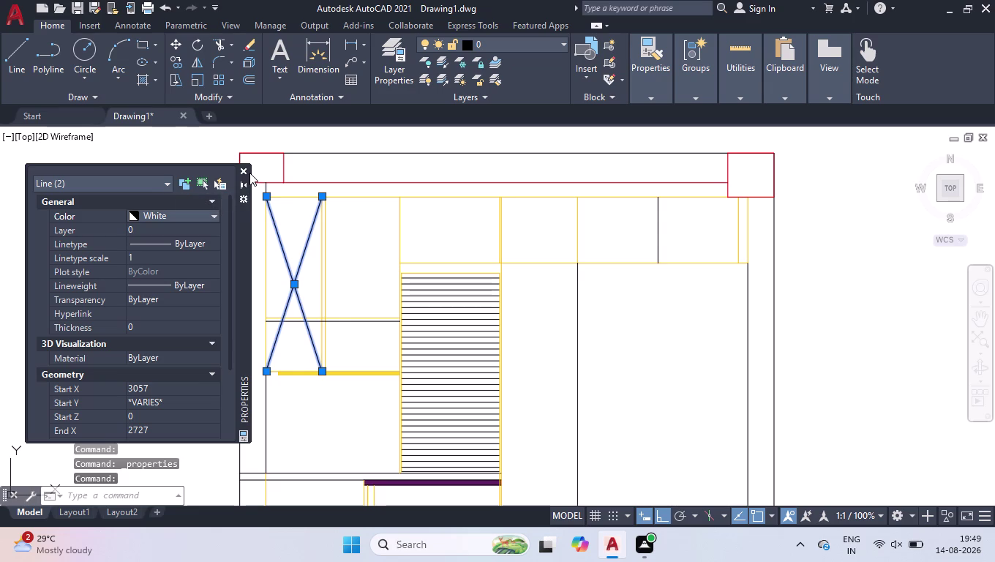
click(247, 173)
click(383, 249)
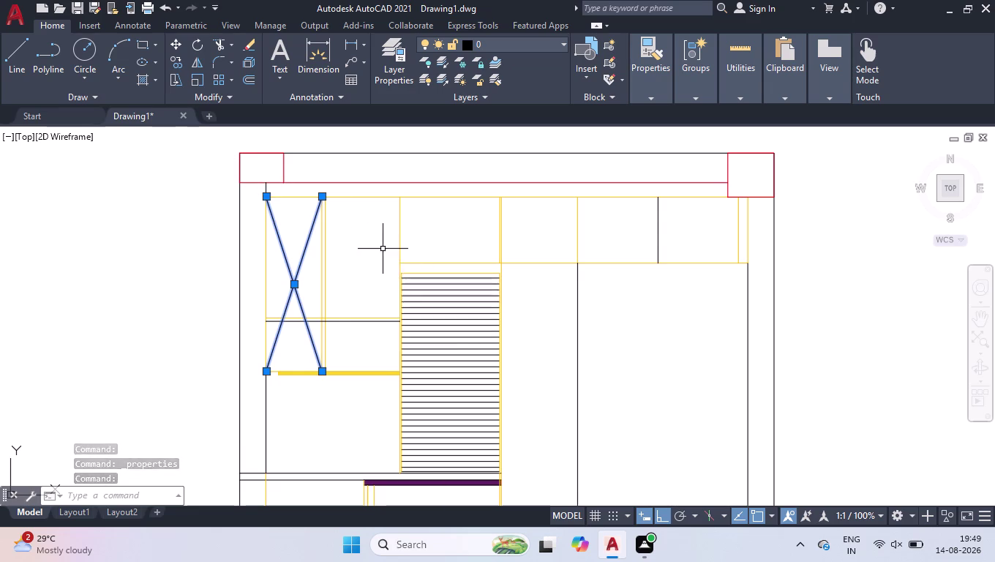
click(282, 315)
scroll(down, 3)
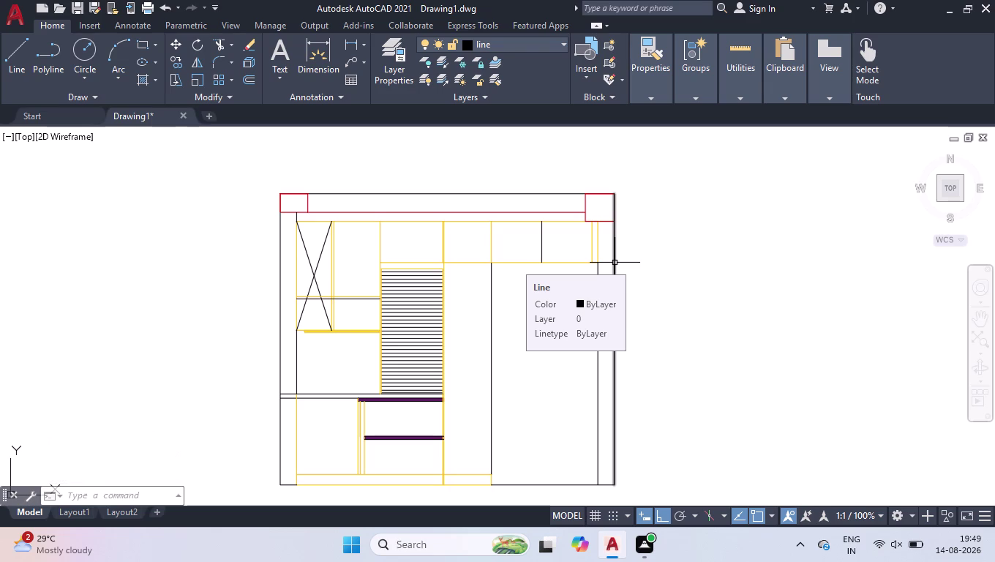
scroll(up, 3)
scroll(down, 3)
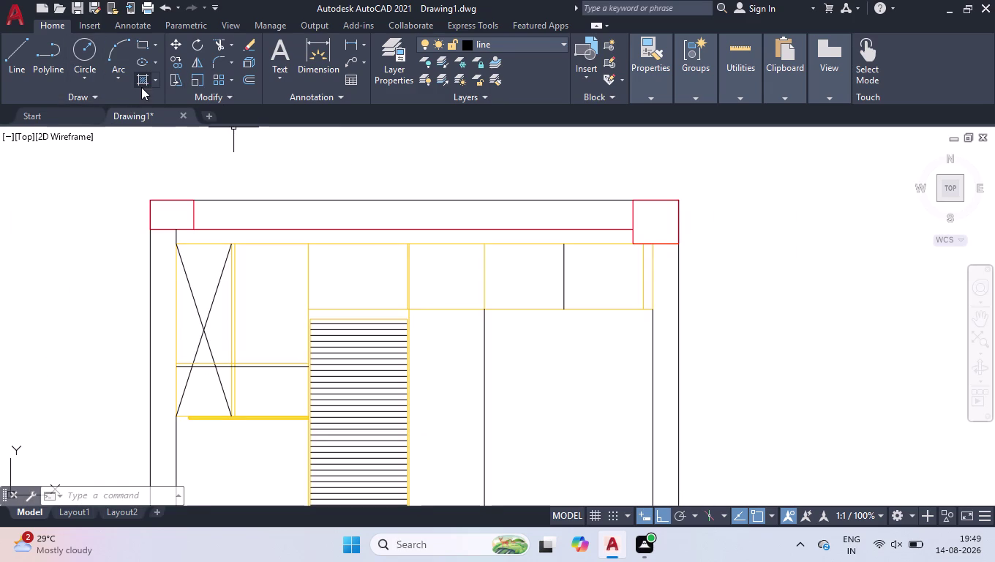
click(141, 87)
Hatch both red corner blocks with the AR-CONC pattern, colour ByLayer.
click(339, 87)
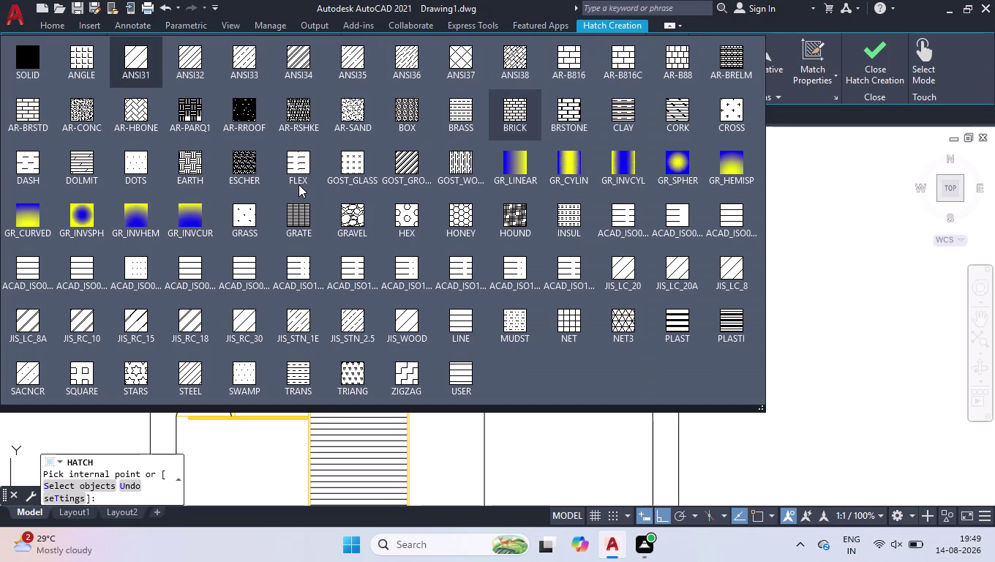
click(83, 117)
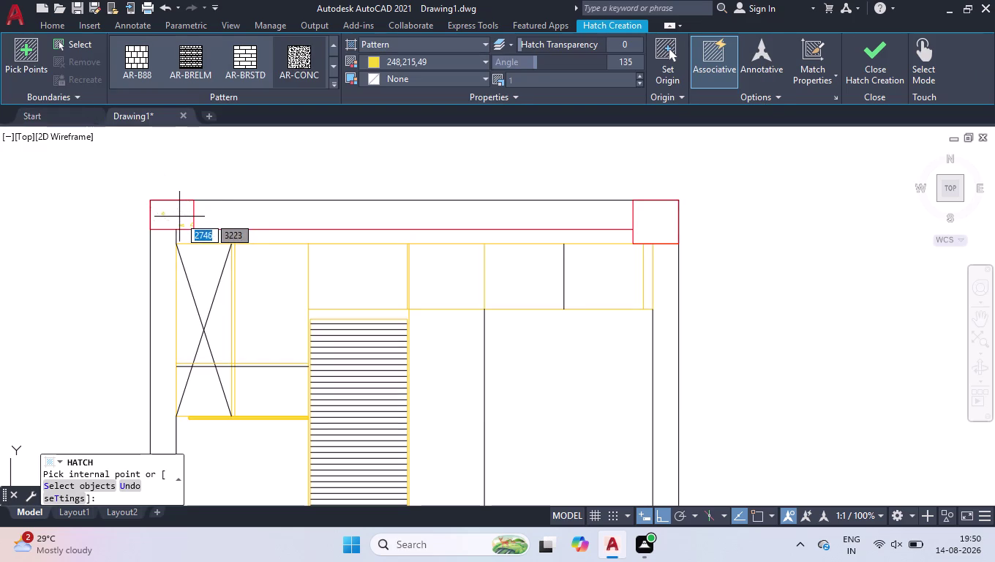
click(178, 214)
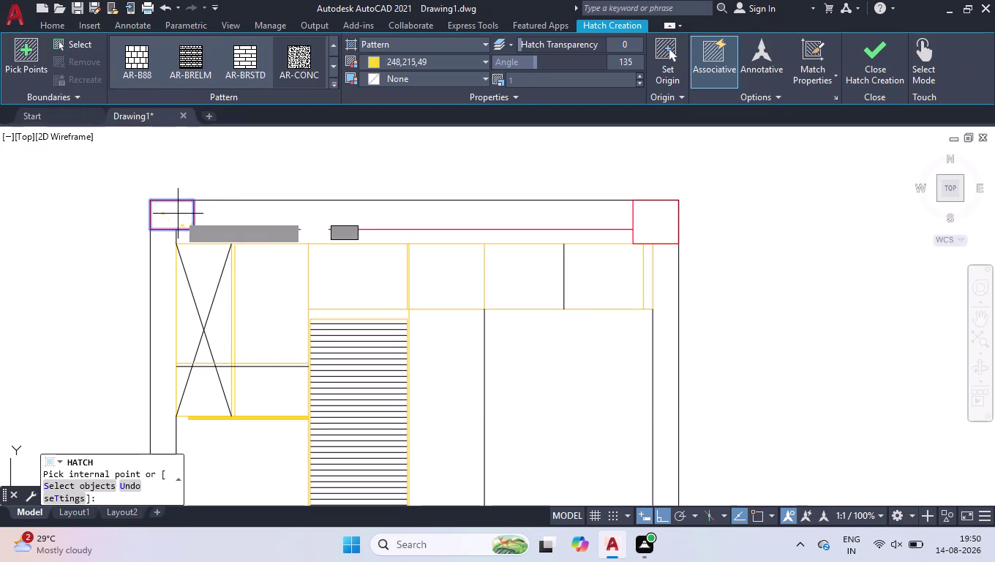
click(648, 222)
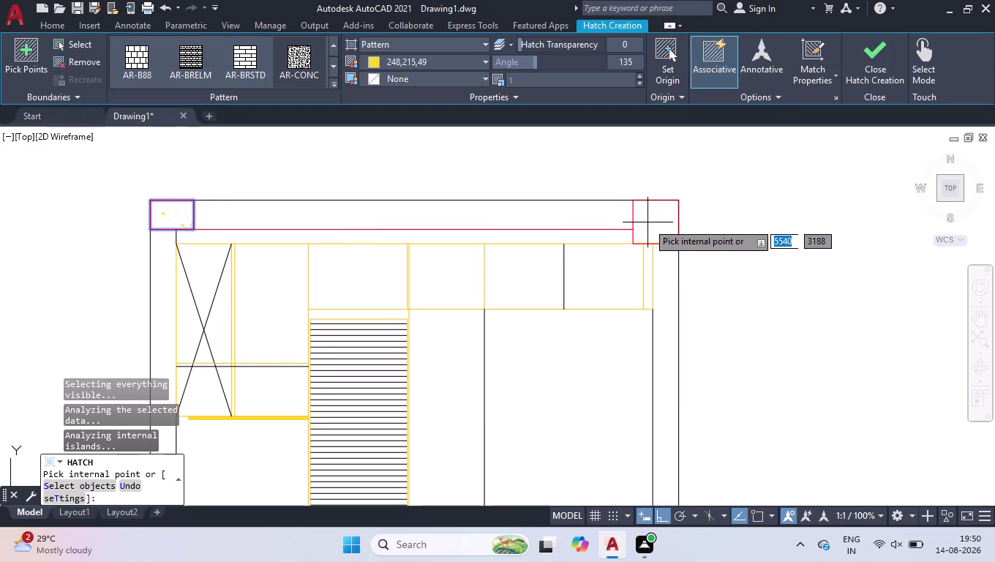
click(401, 62)
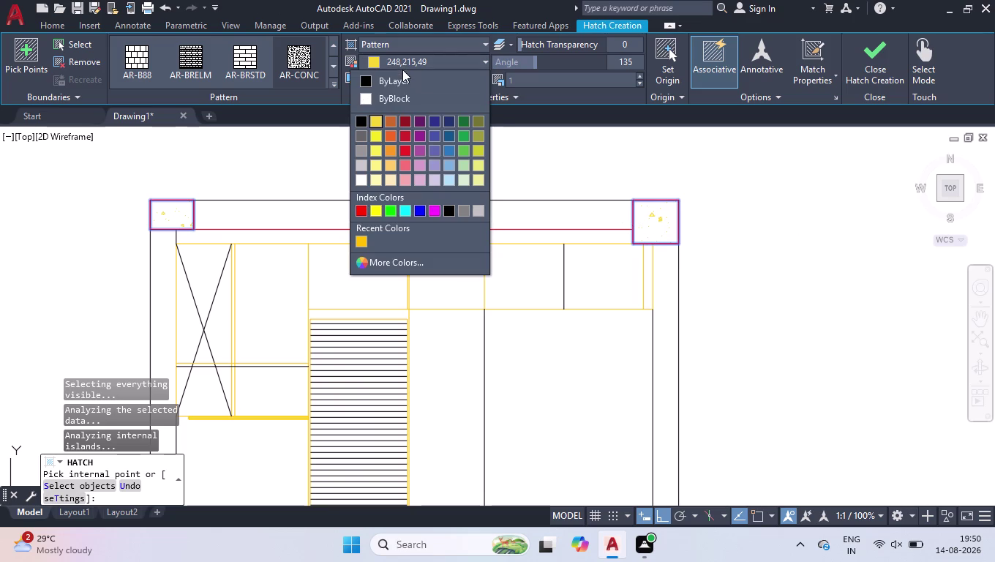
click(374, 85)
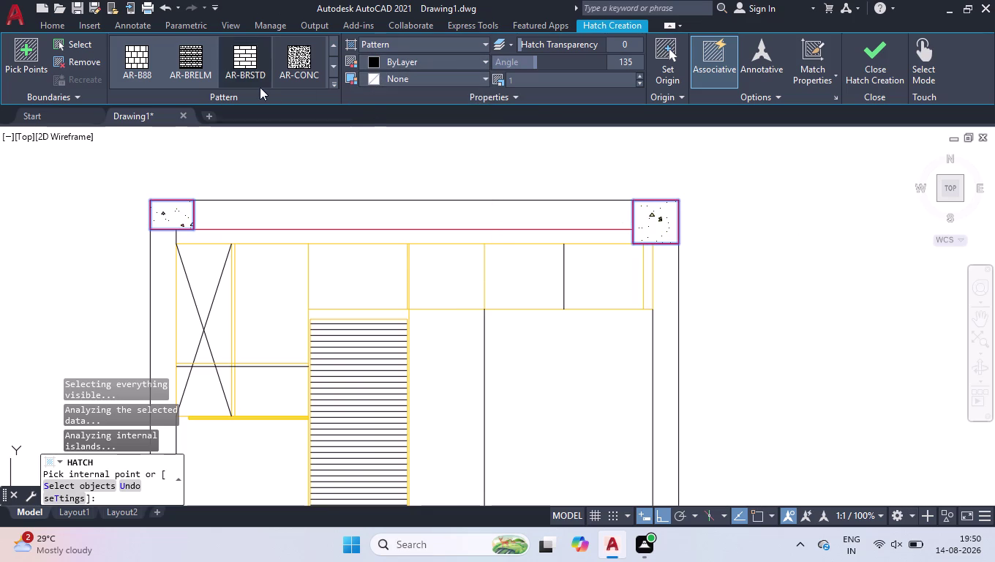
Set the corner hatch scale to 0.3 and complete the hatch.
click(534, 78)
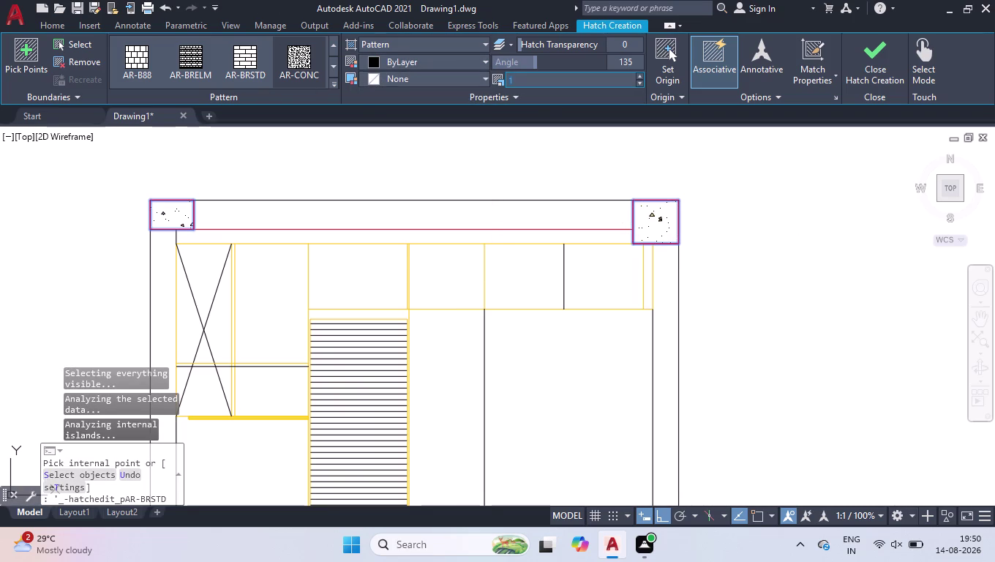
text(2])
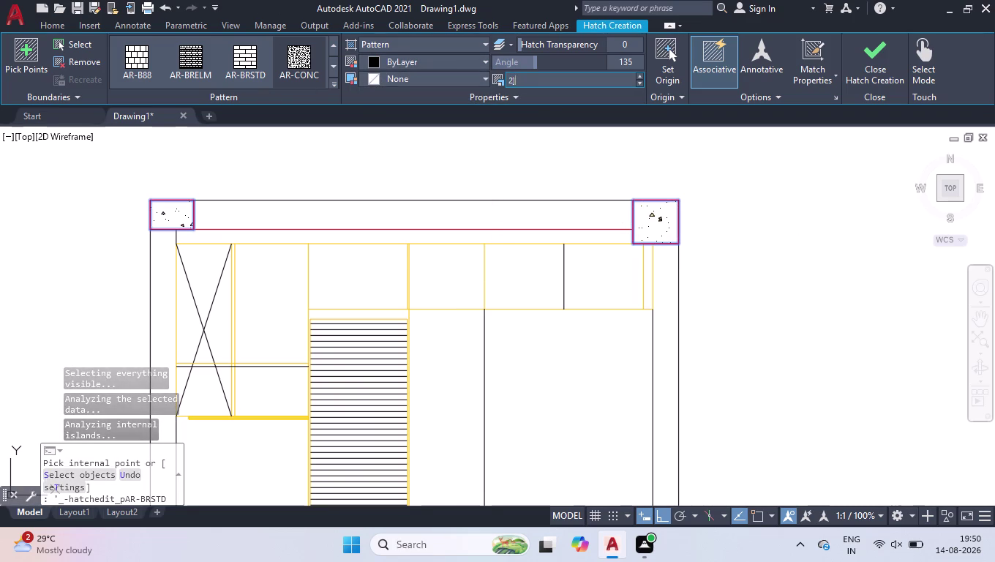
key(BackSpace)
key(Return)
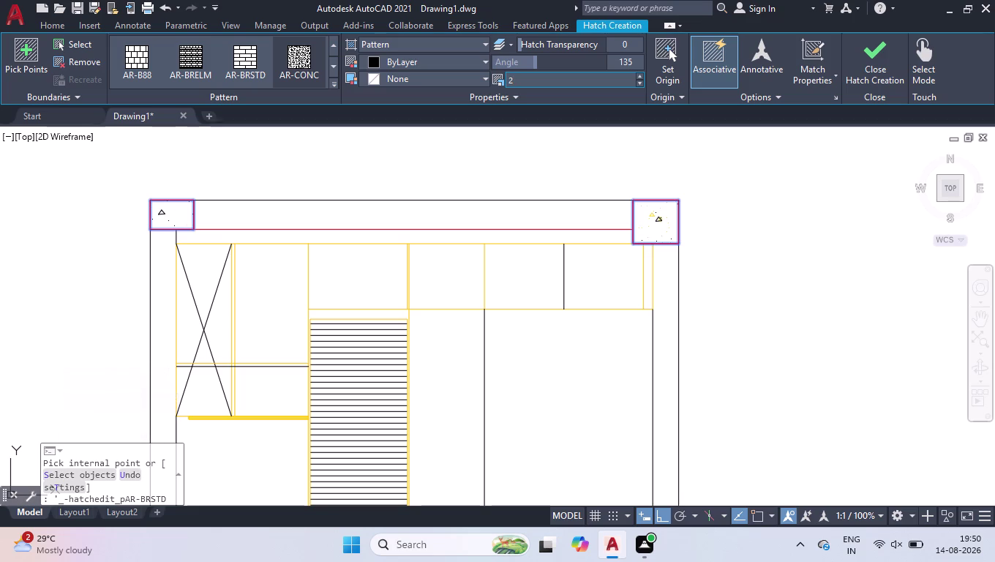
click(537, 84)
text(0)
text(.5)
key(Return)
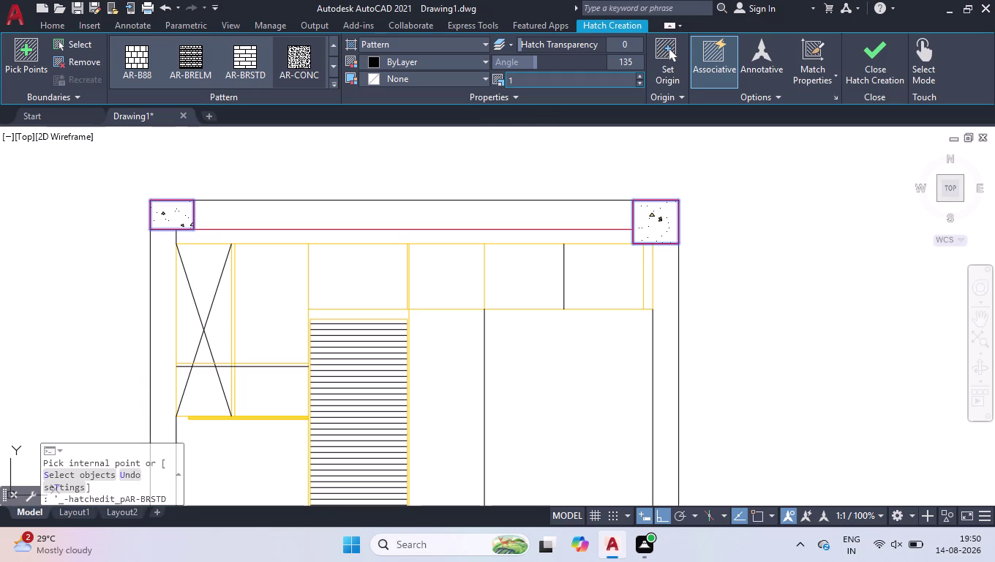
click(538, 85)
text(0.3)
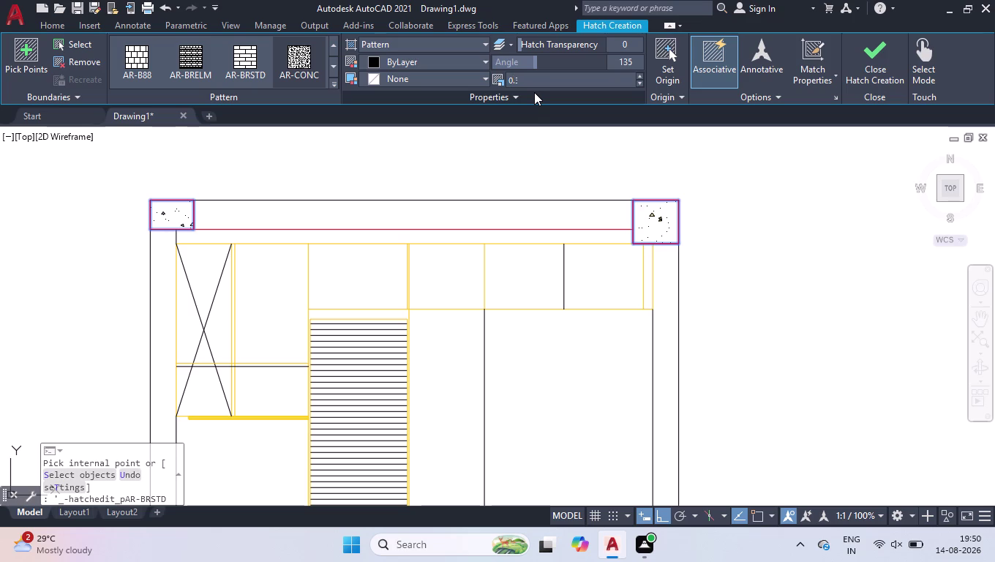
key(Return)
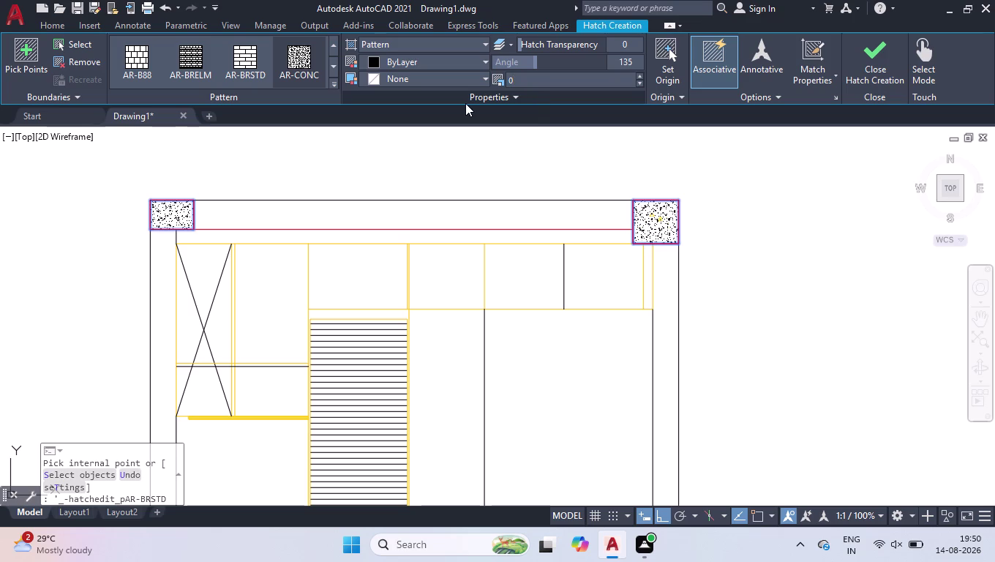
key(Return)
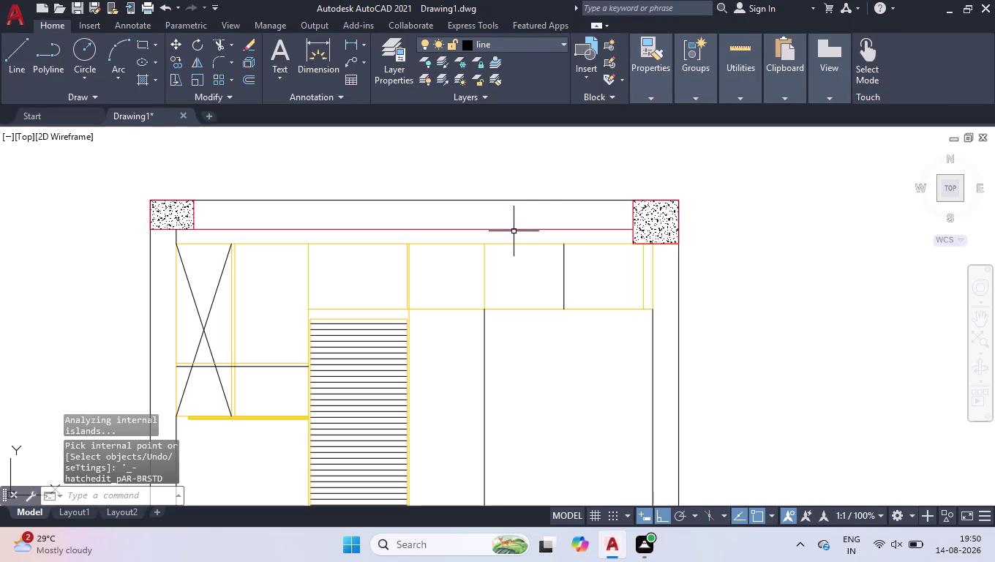
Select the two long horizontal lines above the purple shelf band and show their properties.
scroll(down, 3)
scroll(up, 3)
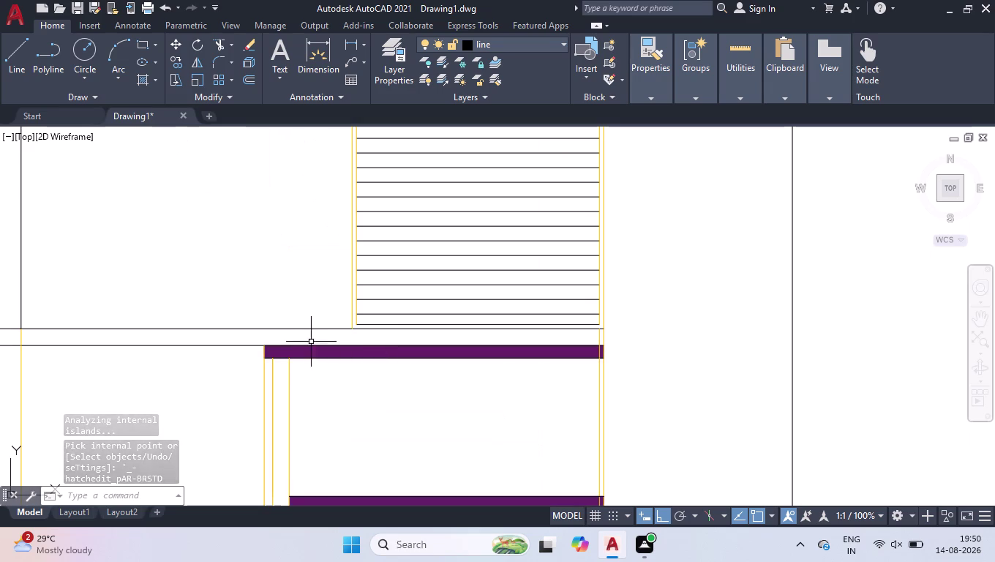
scroll(up, 3)
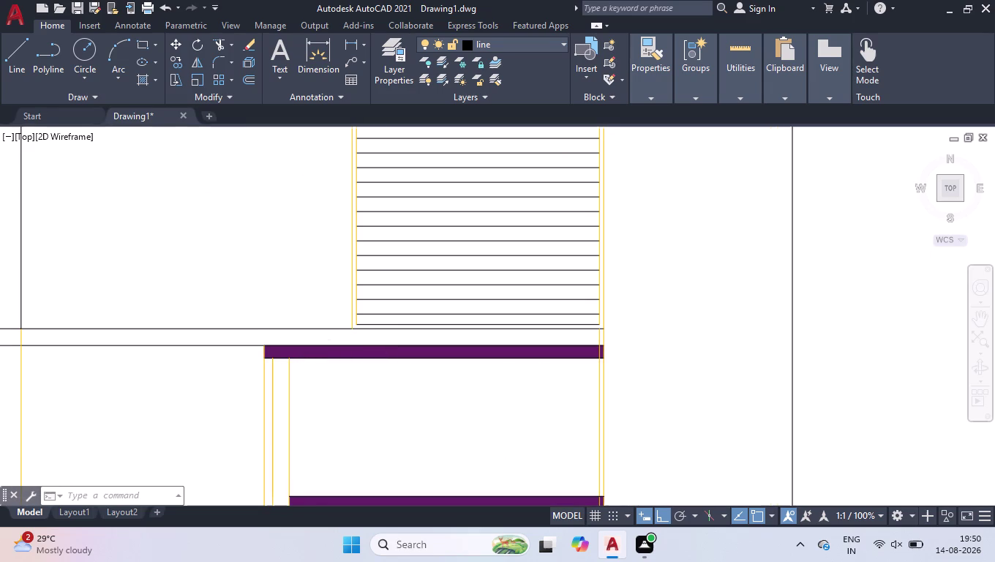
click(211, 283)
click(160, 357)
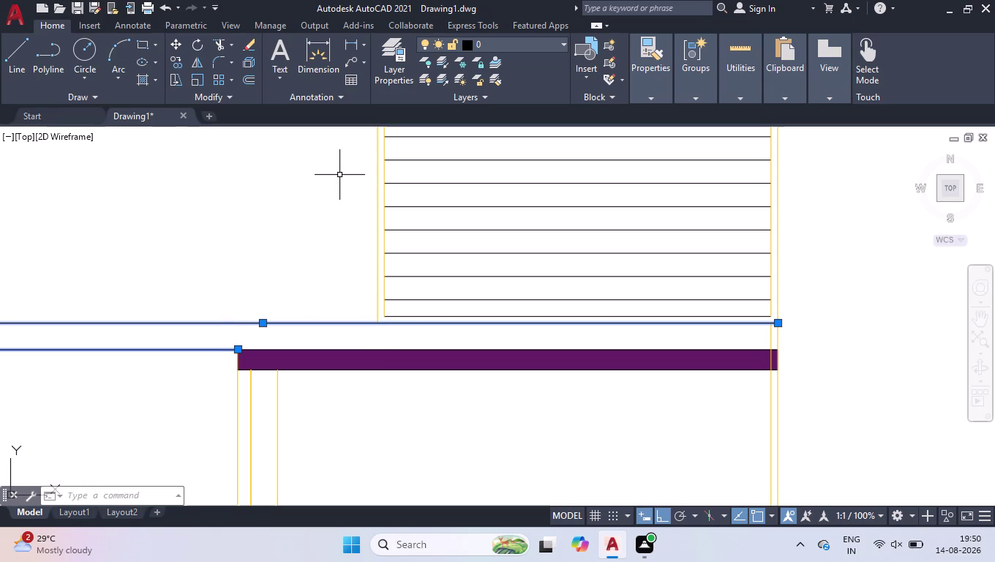
key(ctrl+1)
Give both lines index colour 15 through Select Color.
click(159, 214)
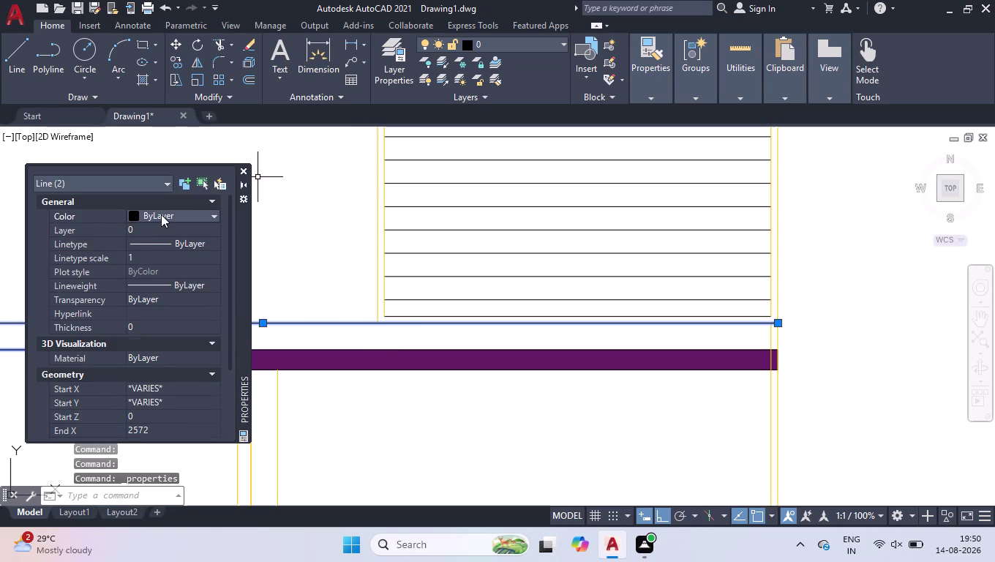
click(164, 214)
scroll(down, 3)
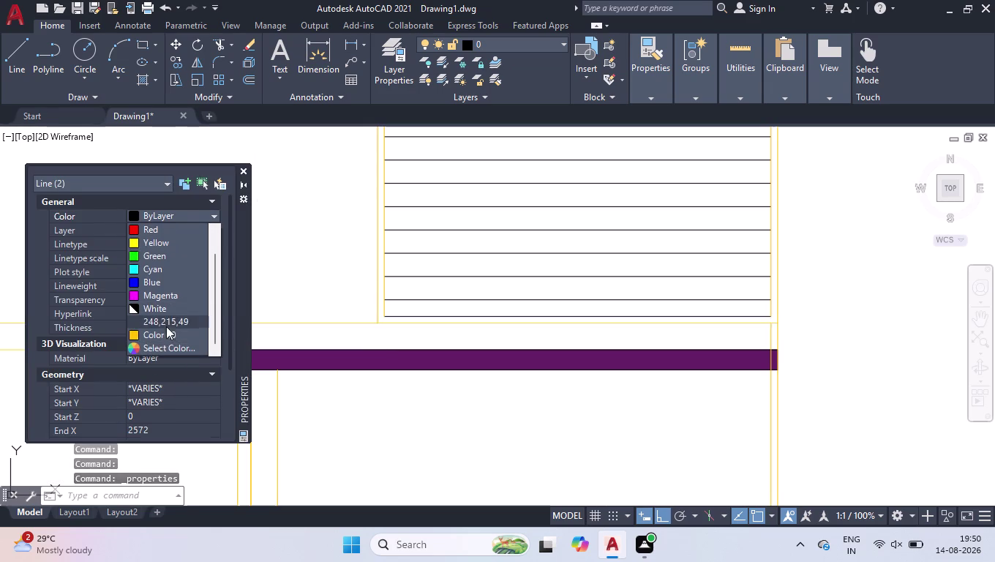
click(149, 358)
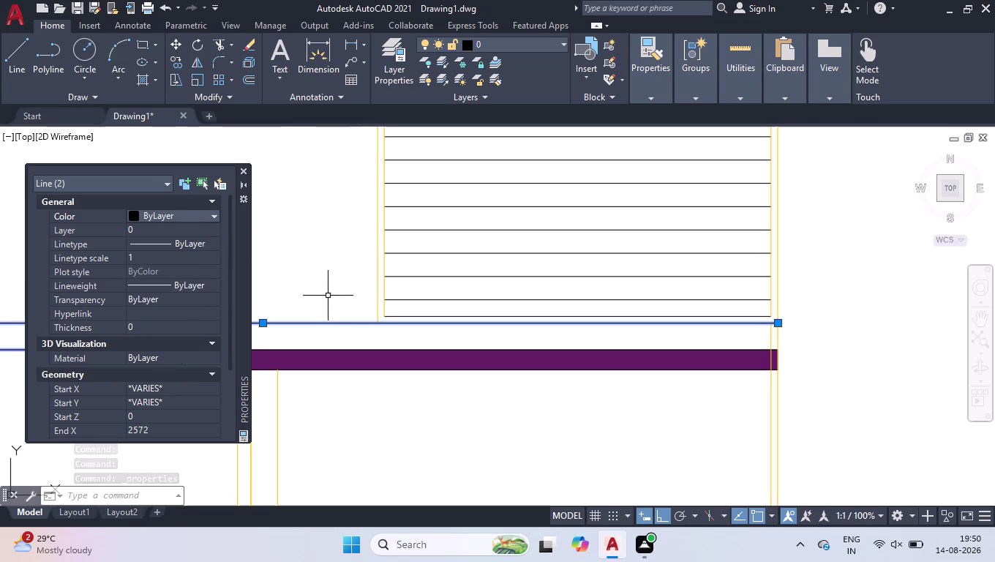
click(188, 216)
scroll(down, 3)
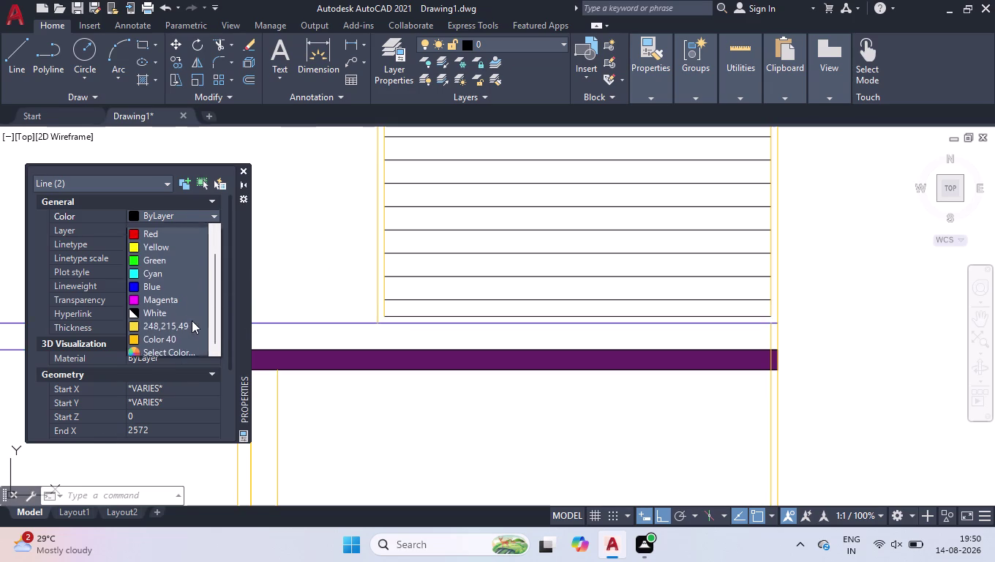
click(163, 349)
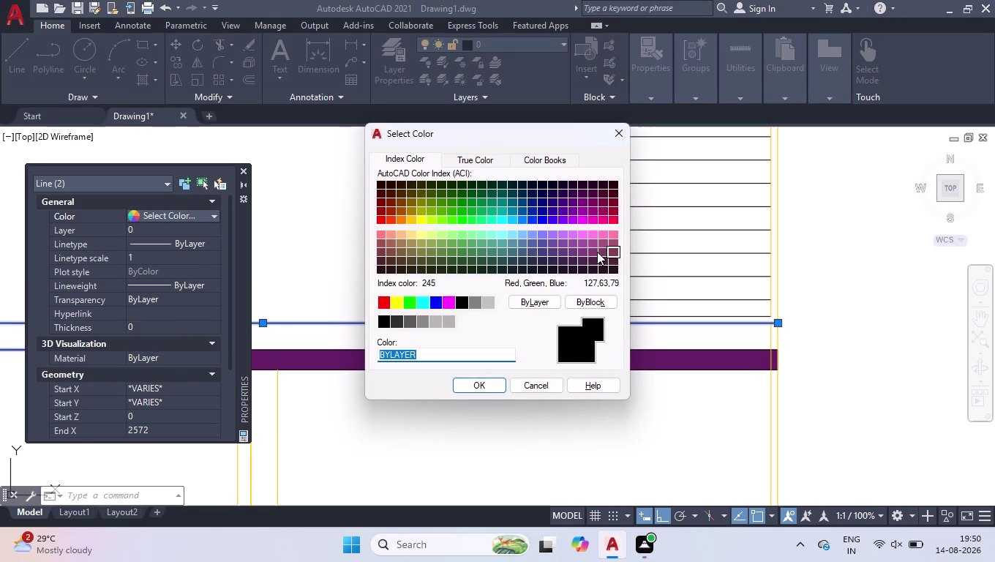
click(384, 251)
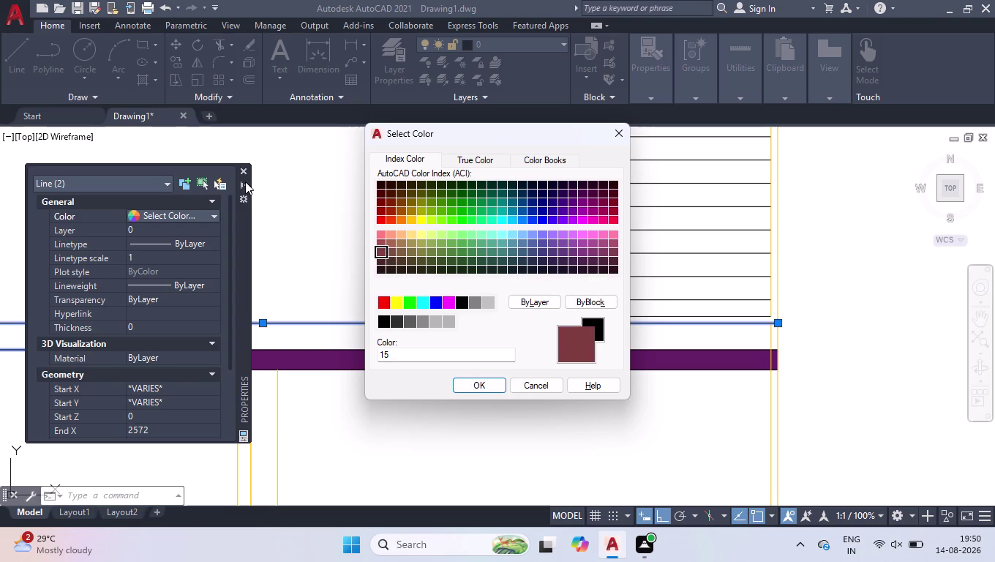
click(465, 389)
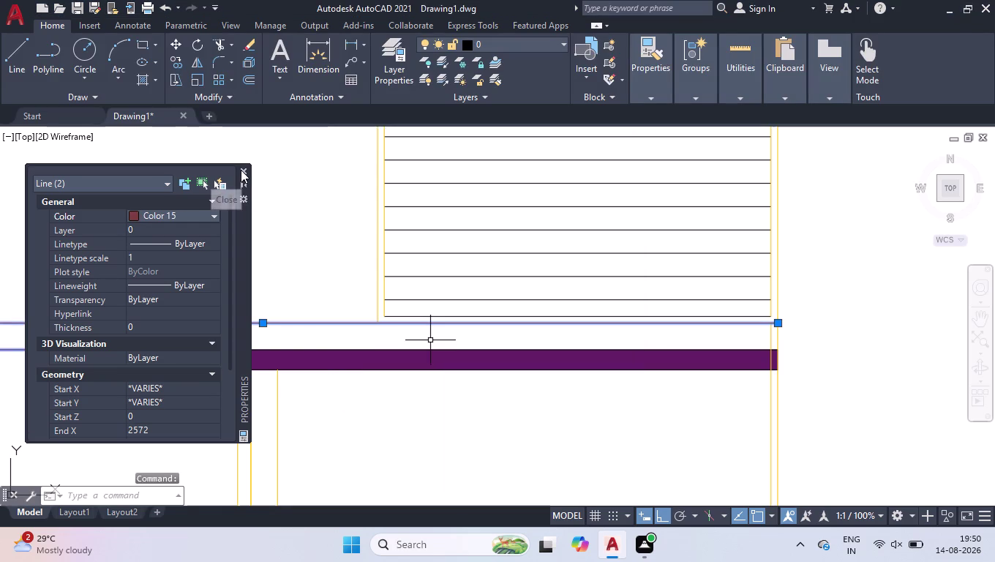
click(241, 169)
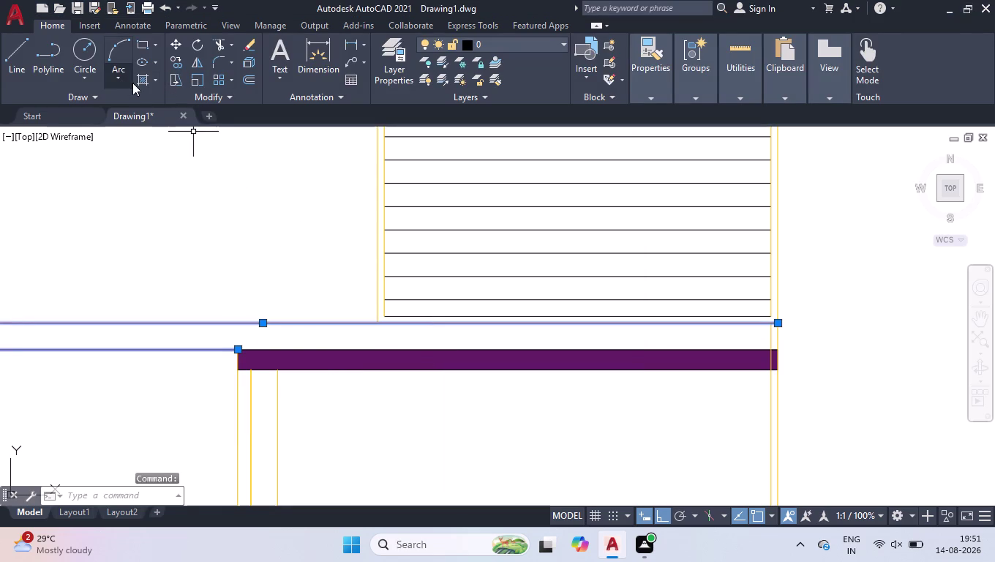
Fill the strip above the purple shelf band with an AR-CONC hatch.
click(140, 84)
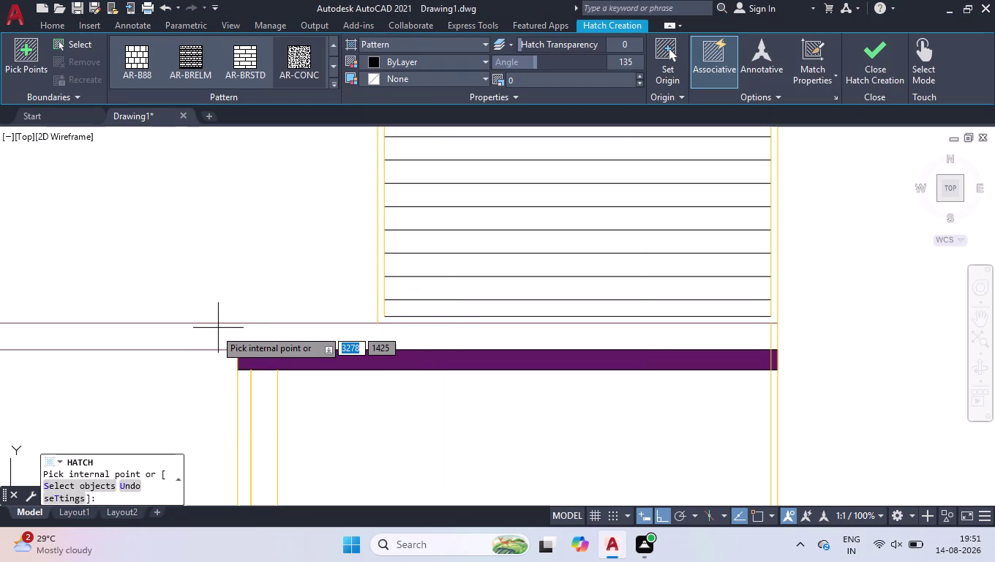
scroll(down, 3)
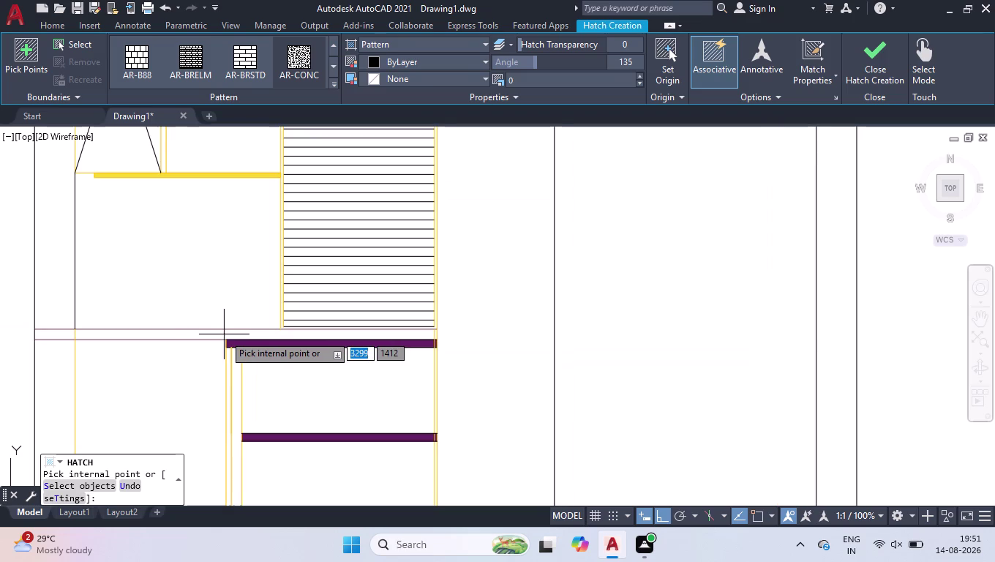
click(225, 334)
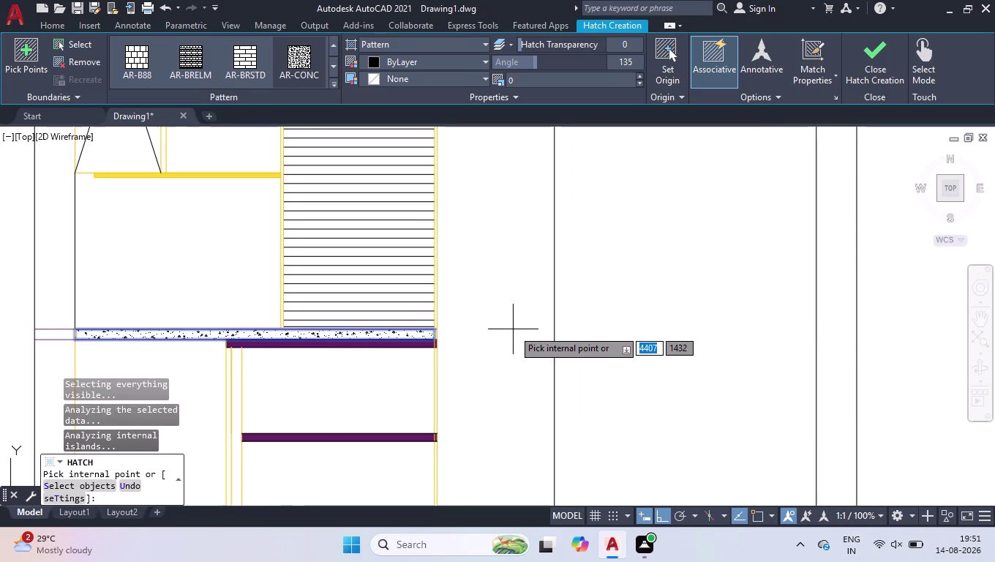
key(Return)
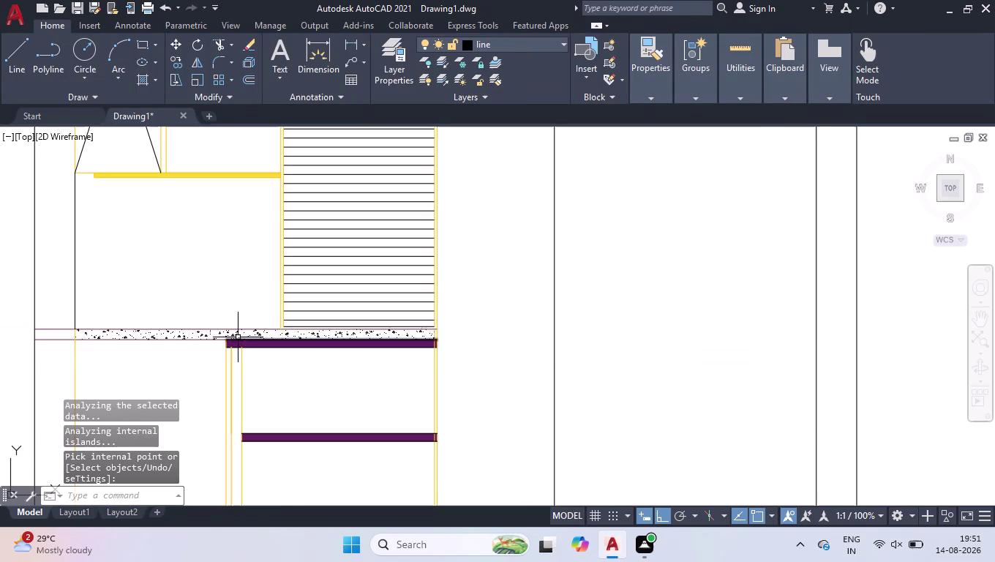
scroll(up, 3)
scroll(up, 3)
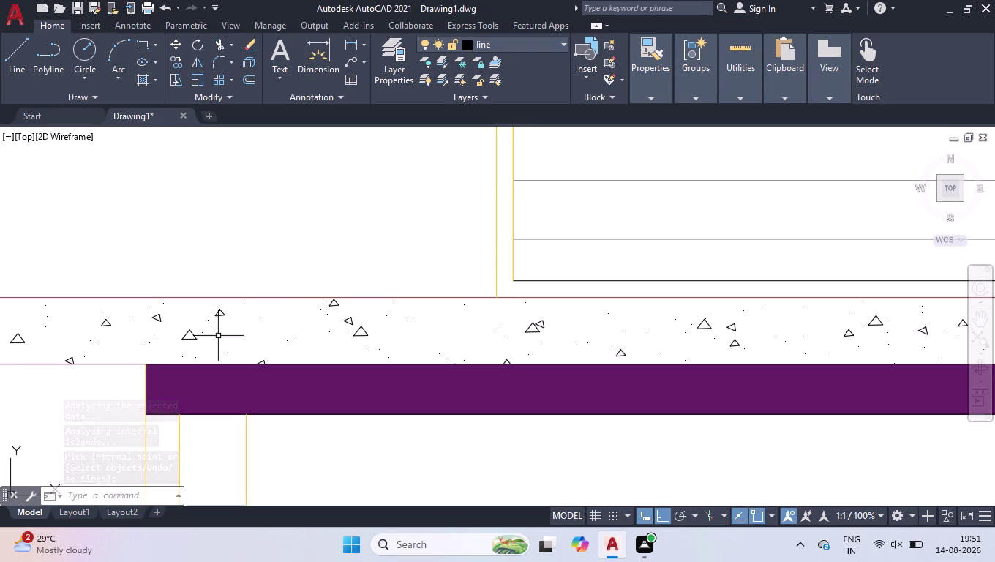
Change the strip hatch's colour to 15 in Hatch Editor.
click(194, 337)
double_click(475, 64)
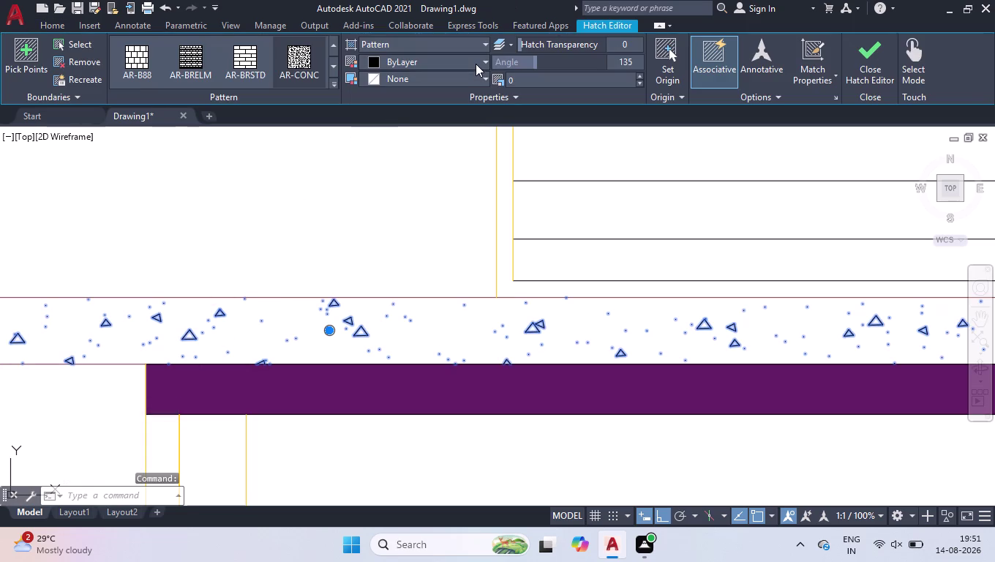
click(476, 63)
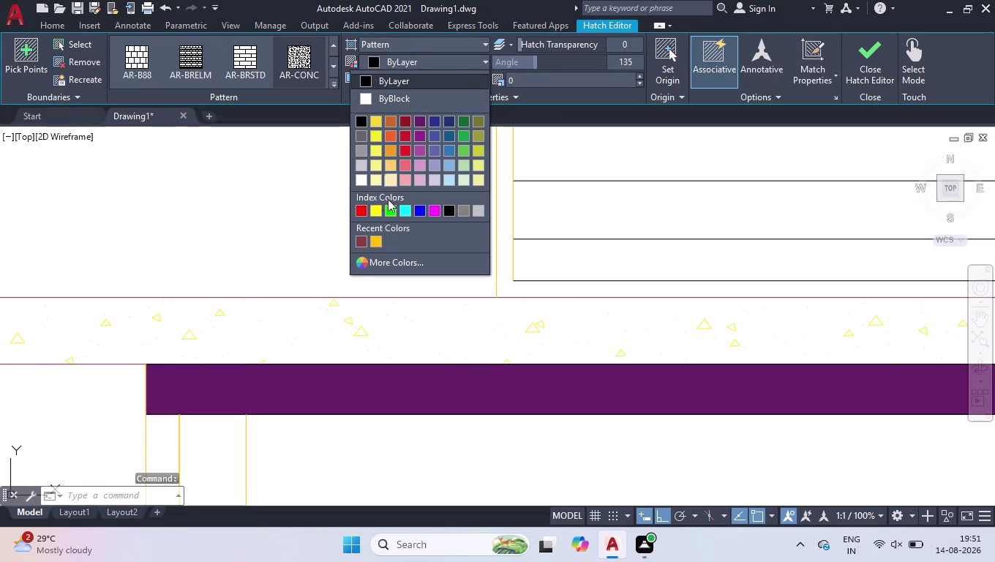
click(358, 240)
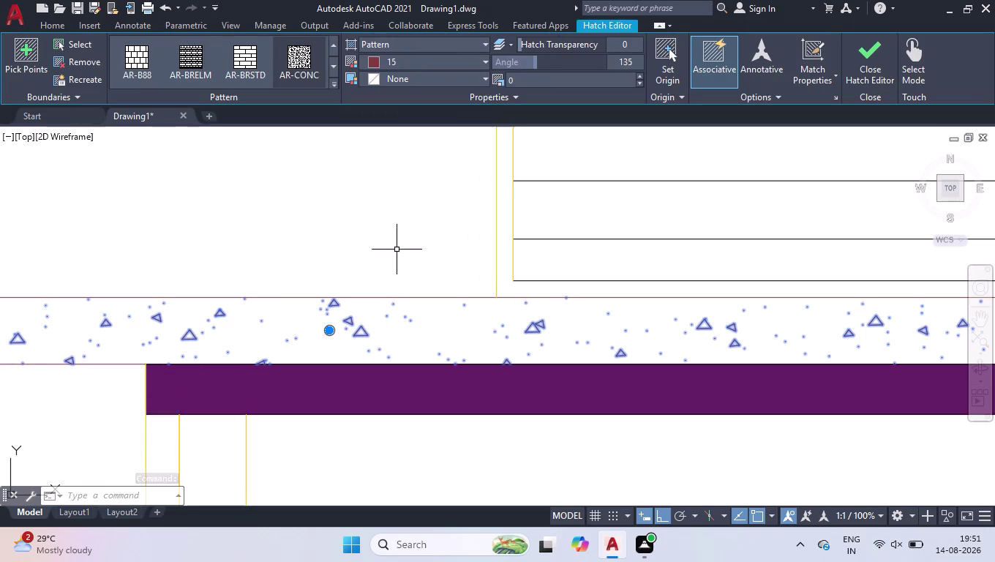
key(Return)
key(space)
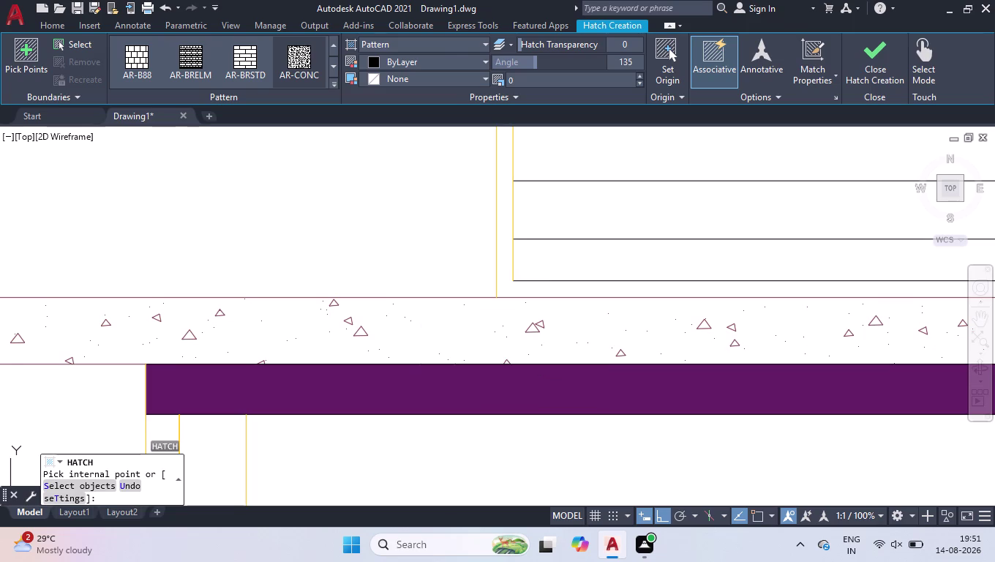
scroll(down, 3)
scroll(down, 3)
scroll(down, 3)
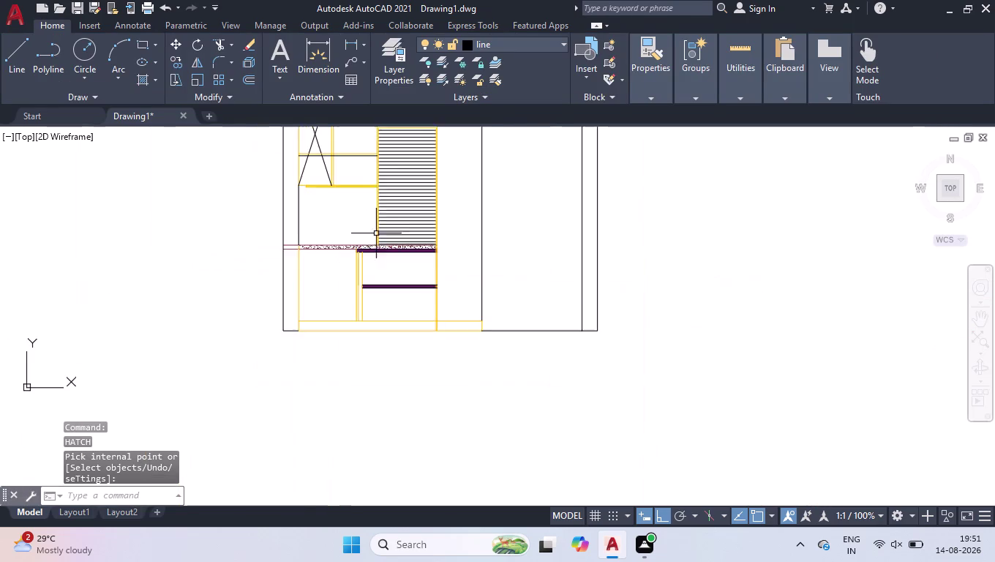
scroll(down, 3)
scroll(down, 3)
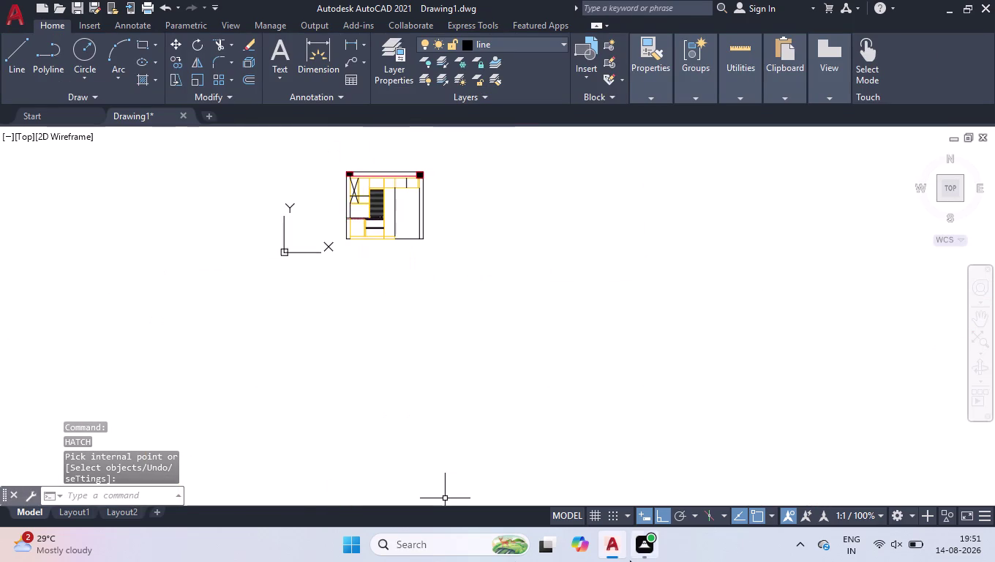